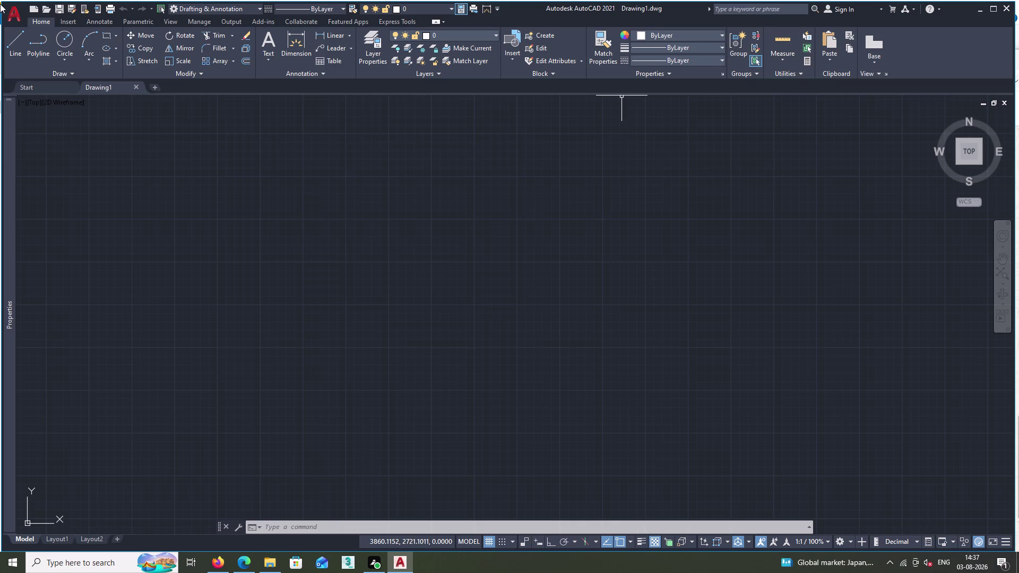
Cancel the stray LINE command and open Drawing Units with the UN alias.
click(17, 53)
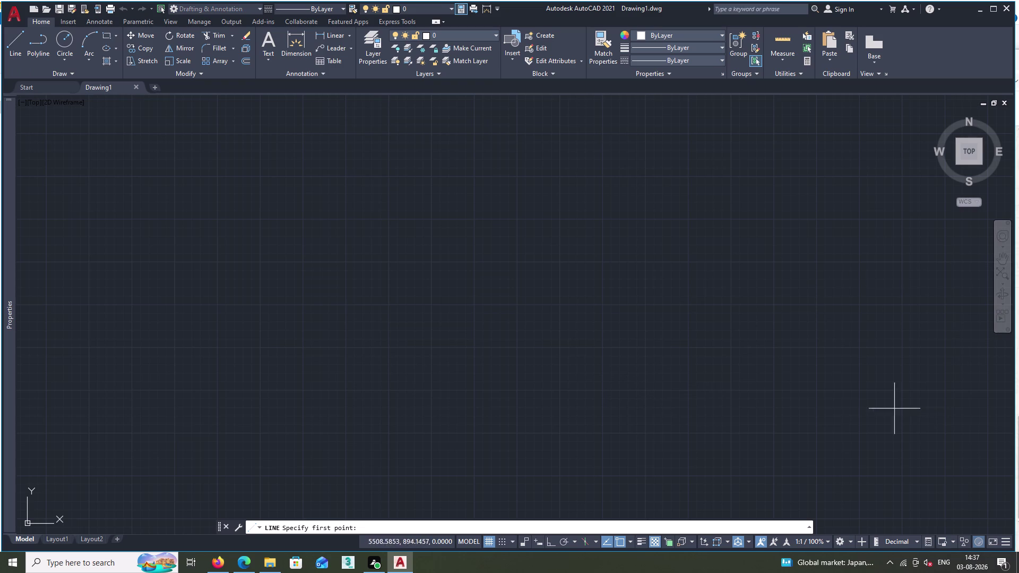
click(6, 37)
scroll(down, 3)
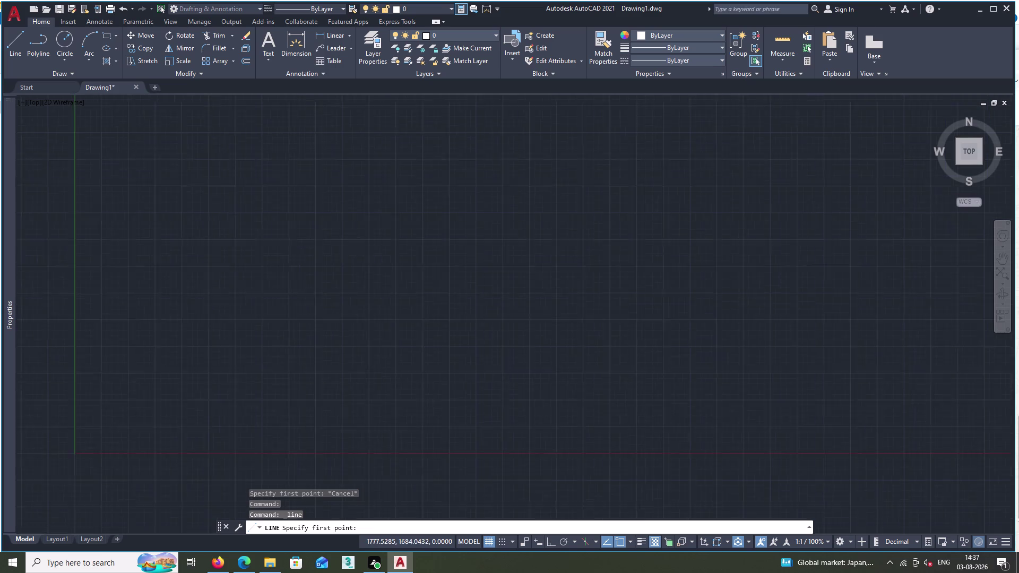
scroll(down, 3)
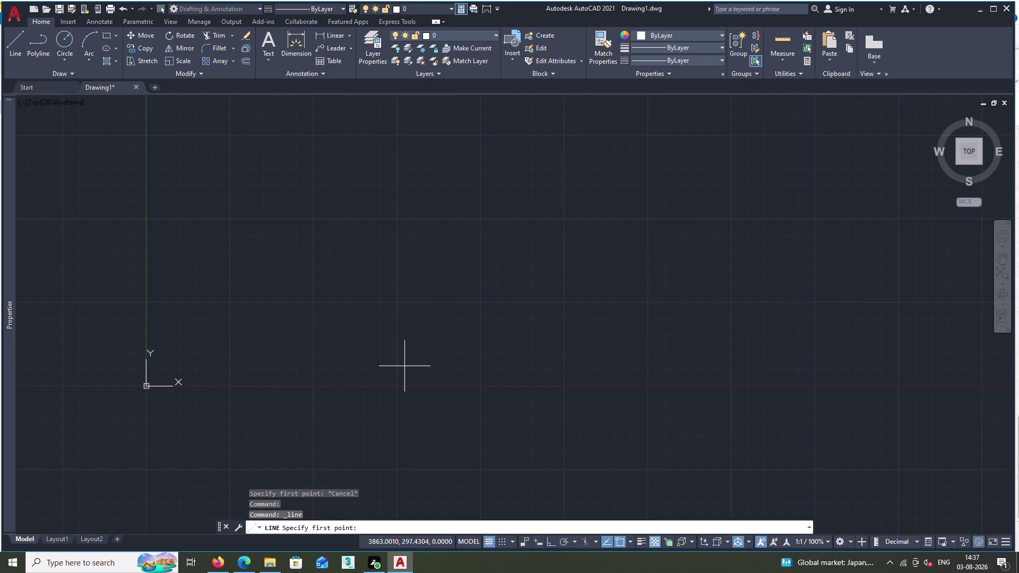
text(UN)
key(space)
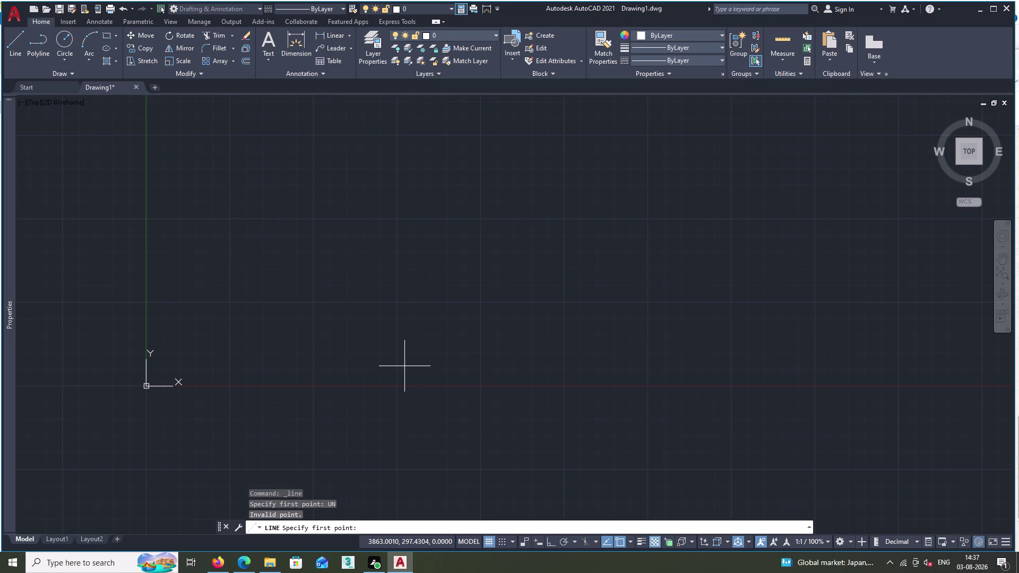
key(Escape)
text(UN)
key(space)
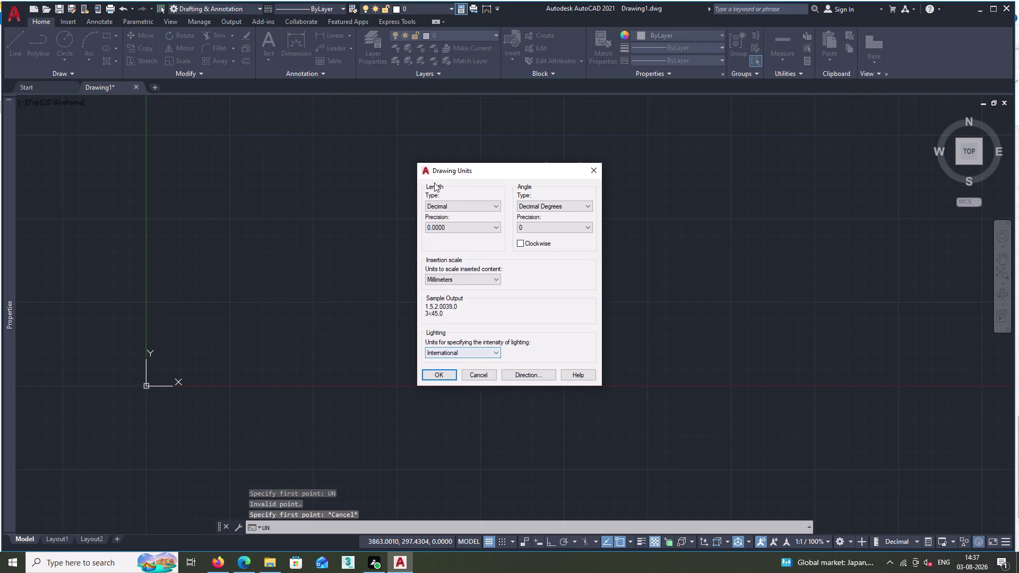
Keep Decimal length type, set length precision to 0.0, and apply the units.
click(467, 204)
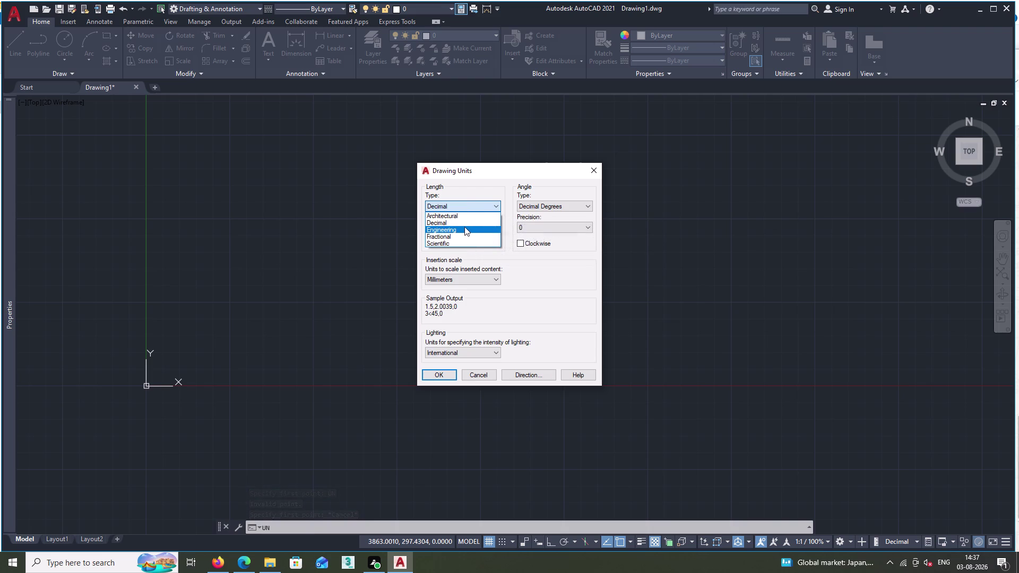
click(469, 224)
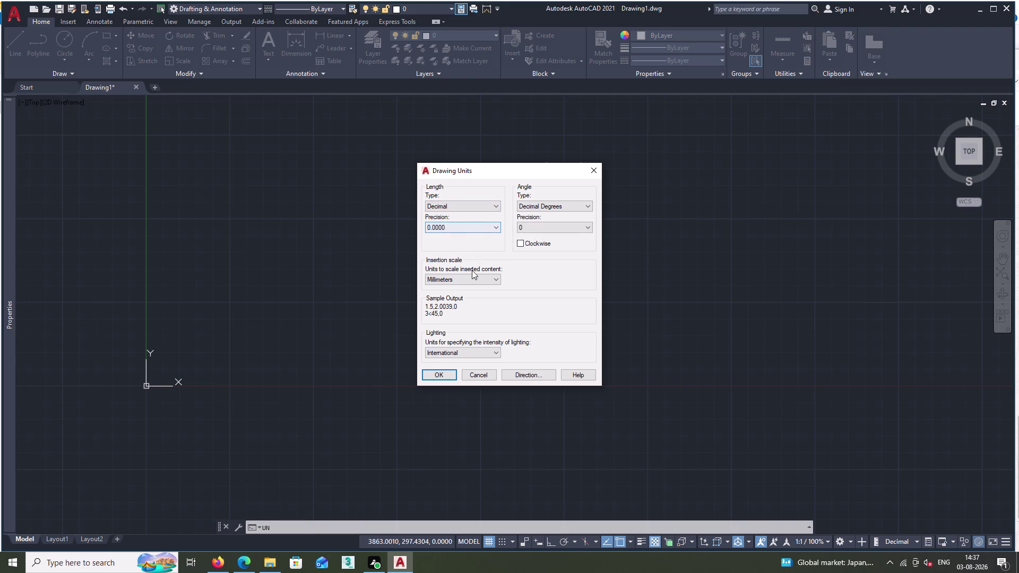
click(453, 228)
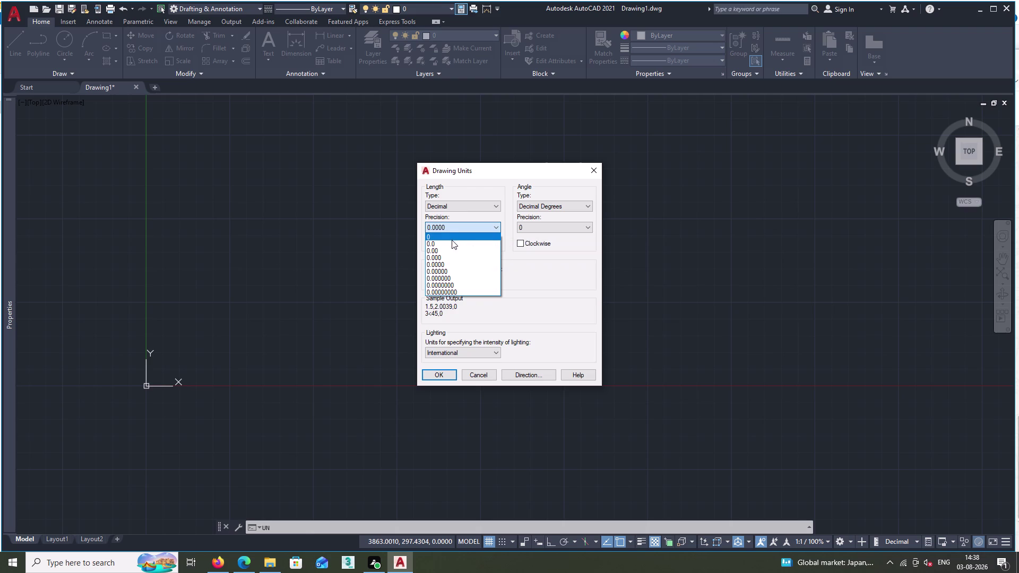
double_click(456, 243)
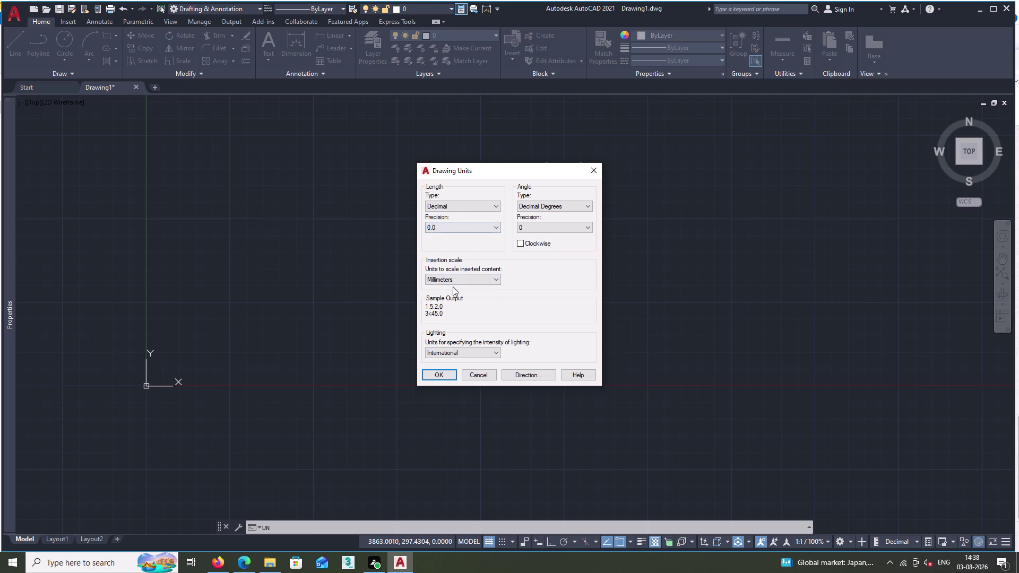
click(444, 375)
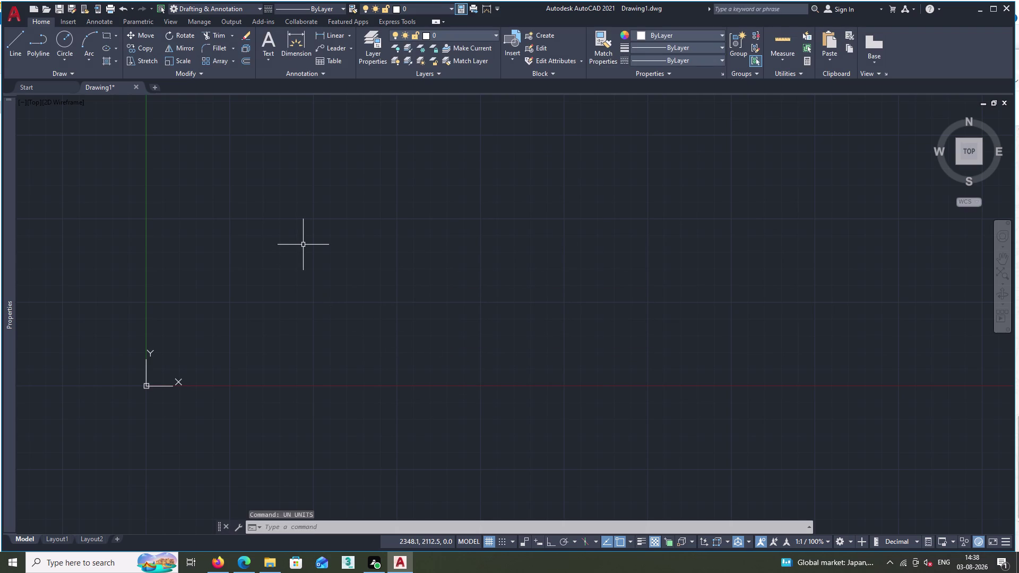
text(L)
key(space)
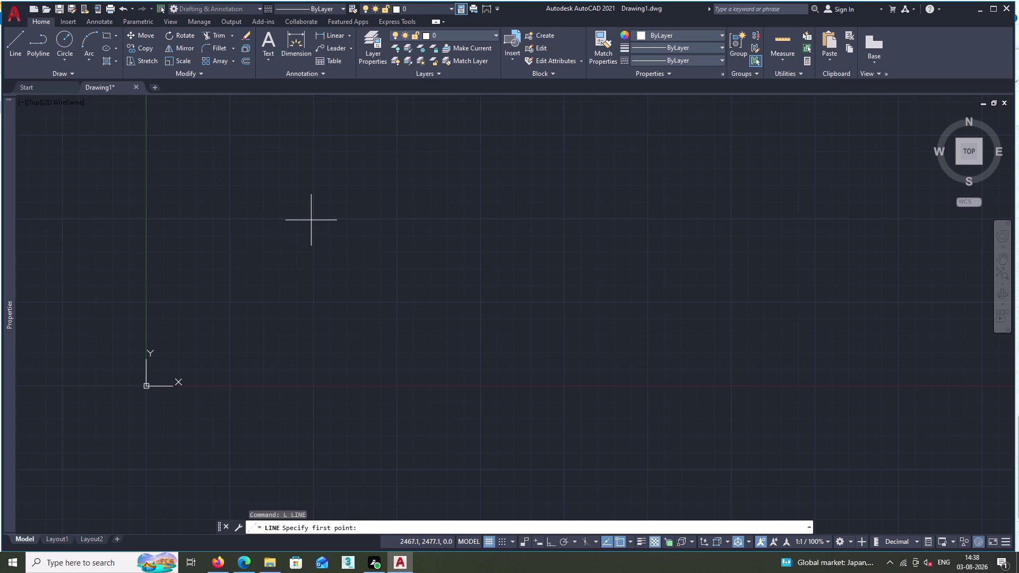
click(314, 221)
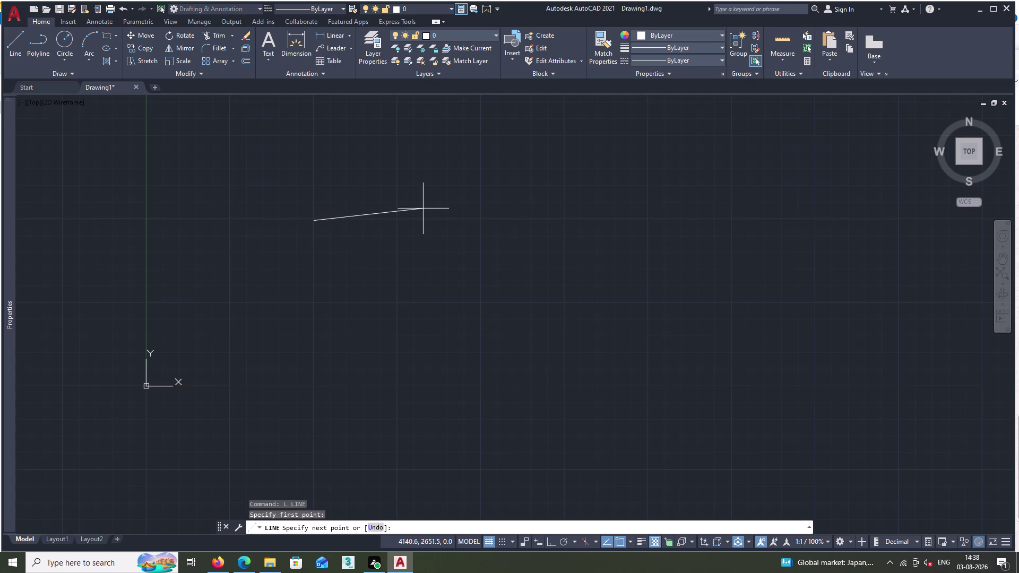
key(F8)
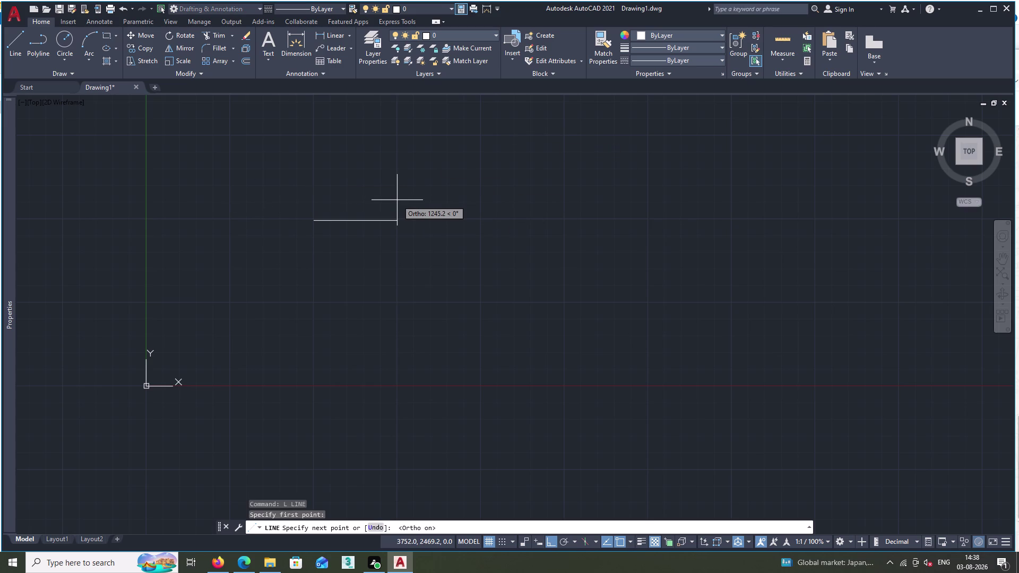
text(230)
key(space)
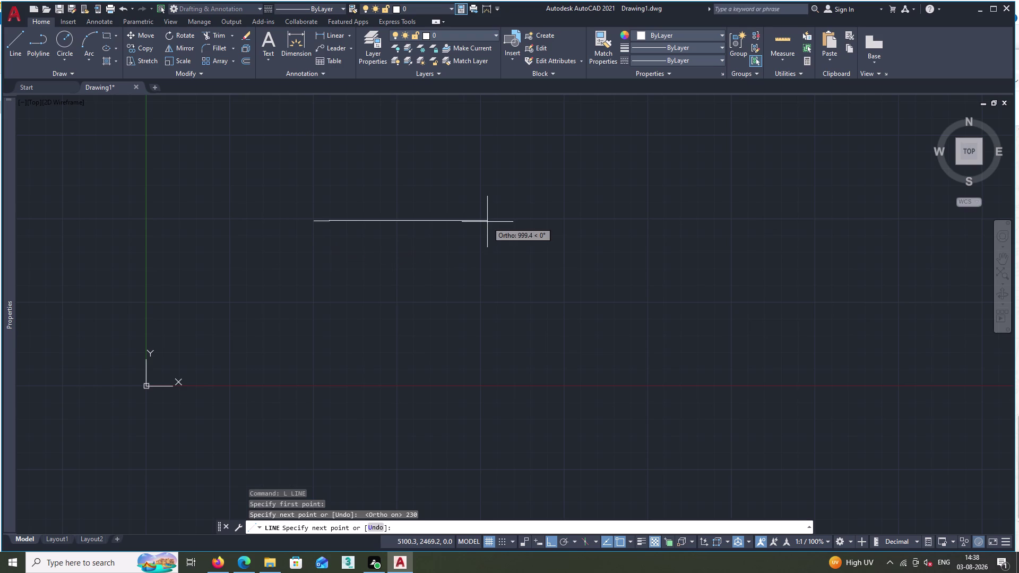
key(Escape)
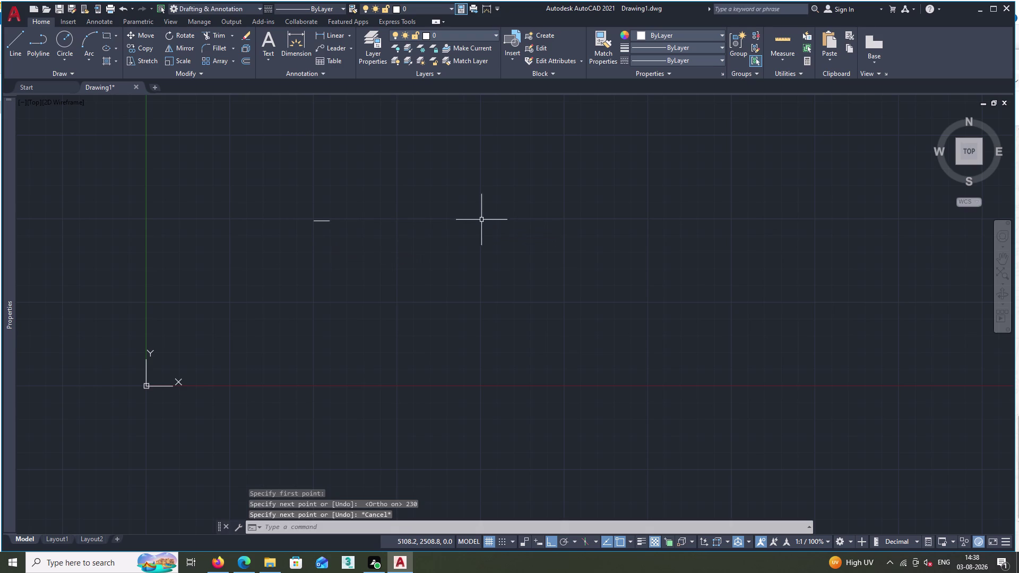
click(325, 221)
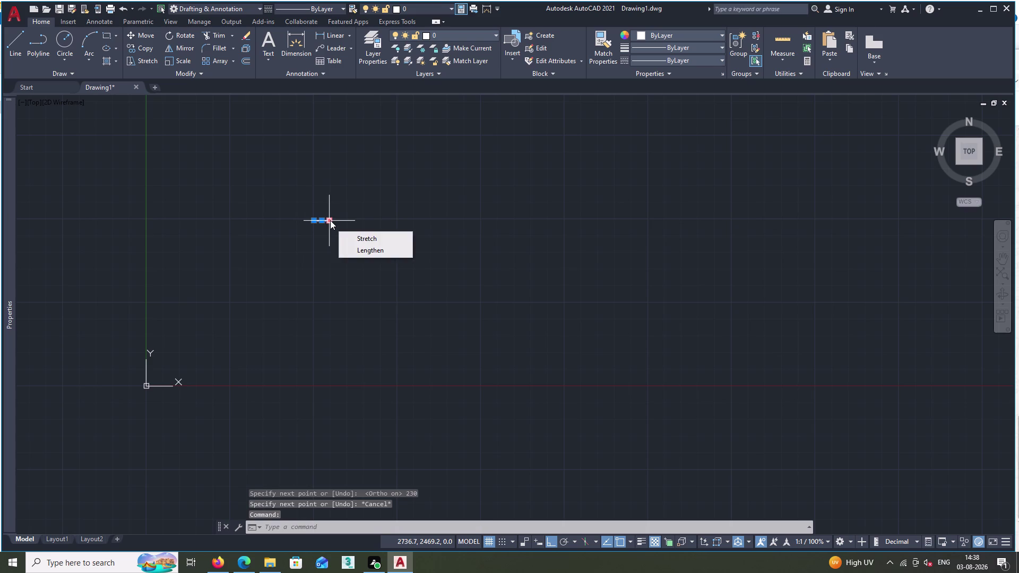
key(Delete)
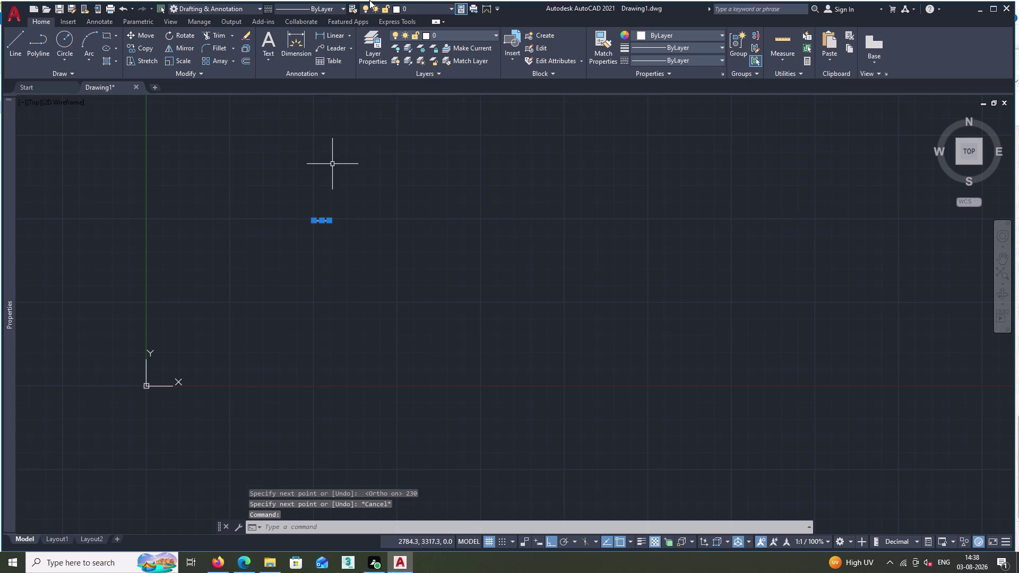
key(Delete)
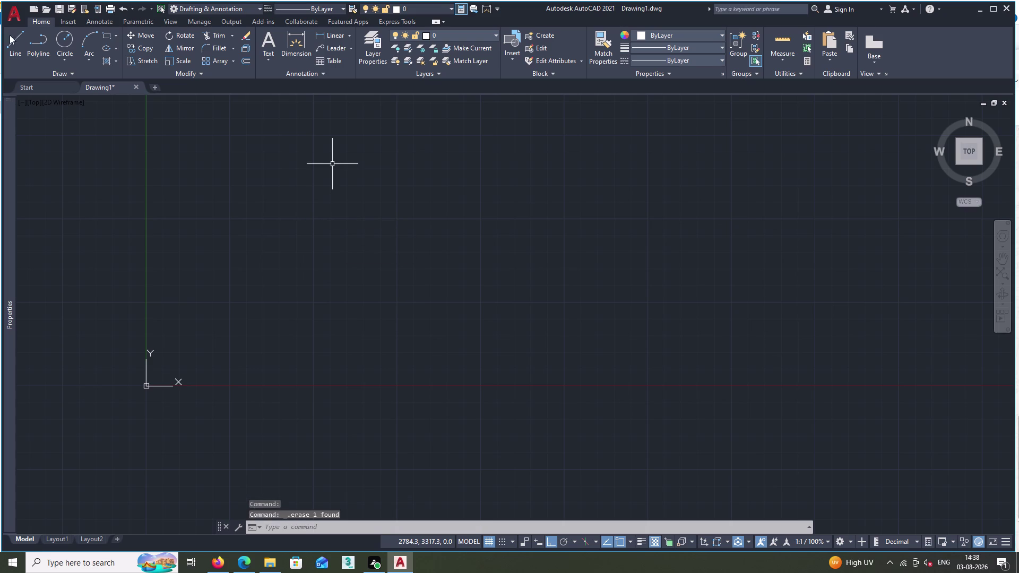
click(19, 40)
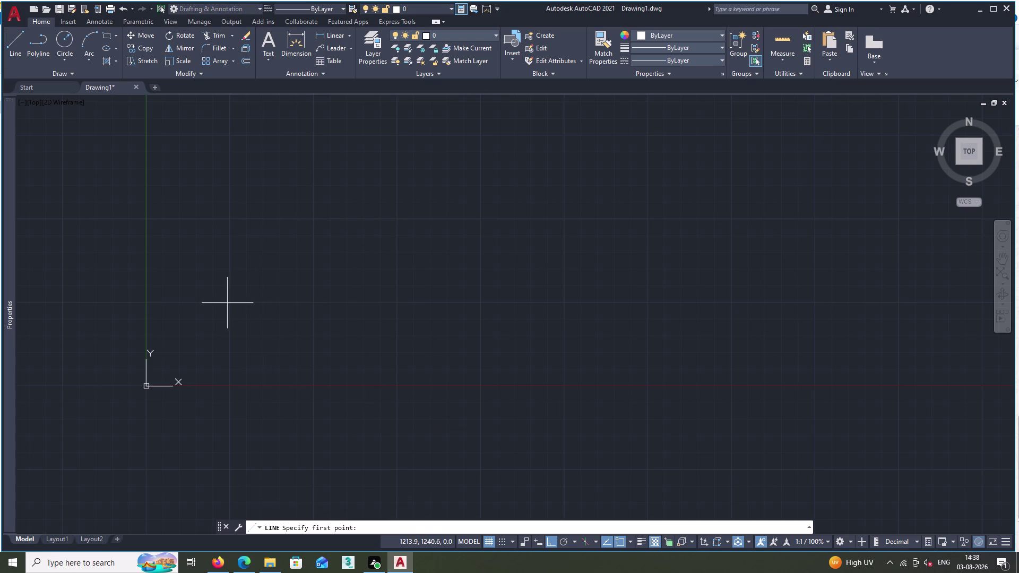
Start the outline with an 830 upward side and a 230 top side.
click(230, 303)
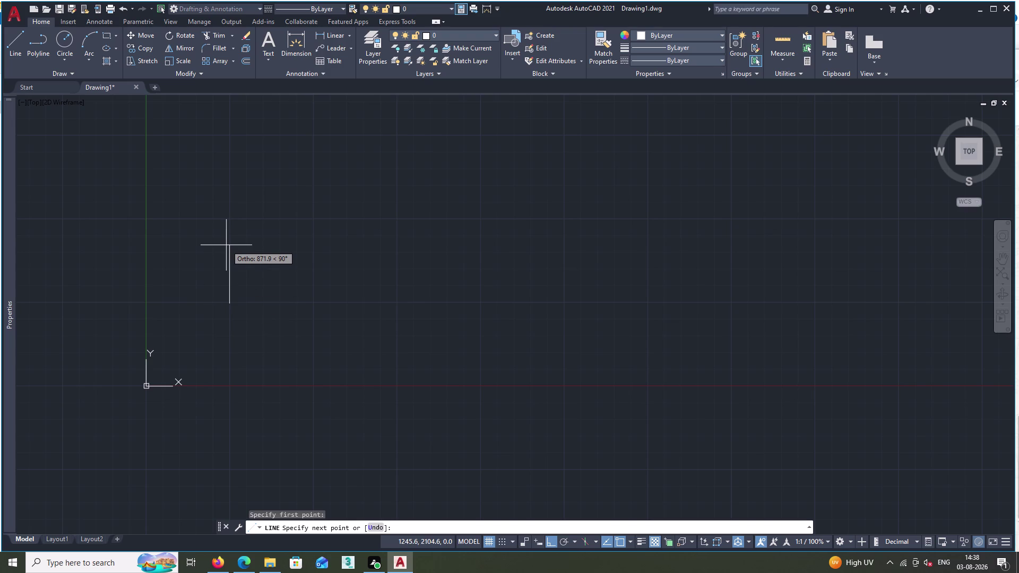
text(83)
key(0)
key(space)
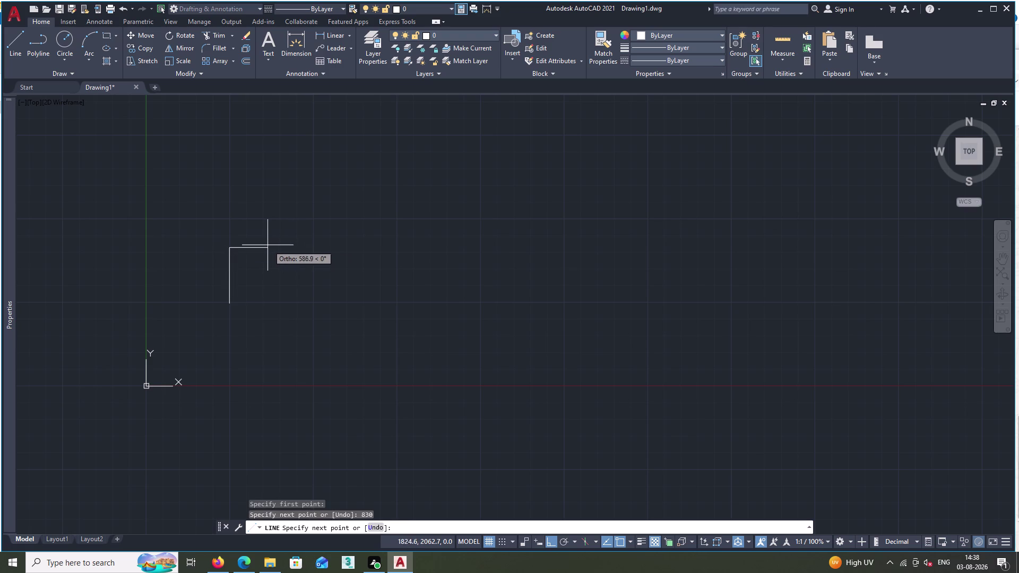
text(23)
text(8)
key(BackSpace)
text(0)
key(space)
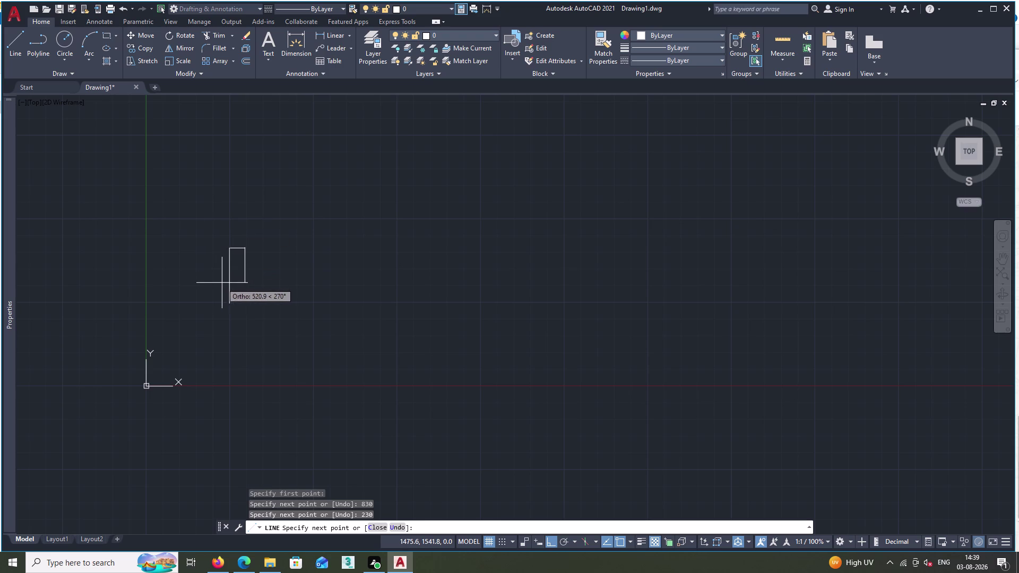
Close the outline with the remaining sides and end the line command.
scroll(up, 3)
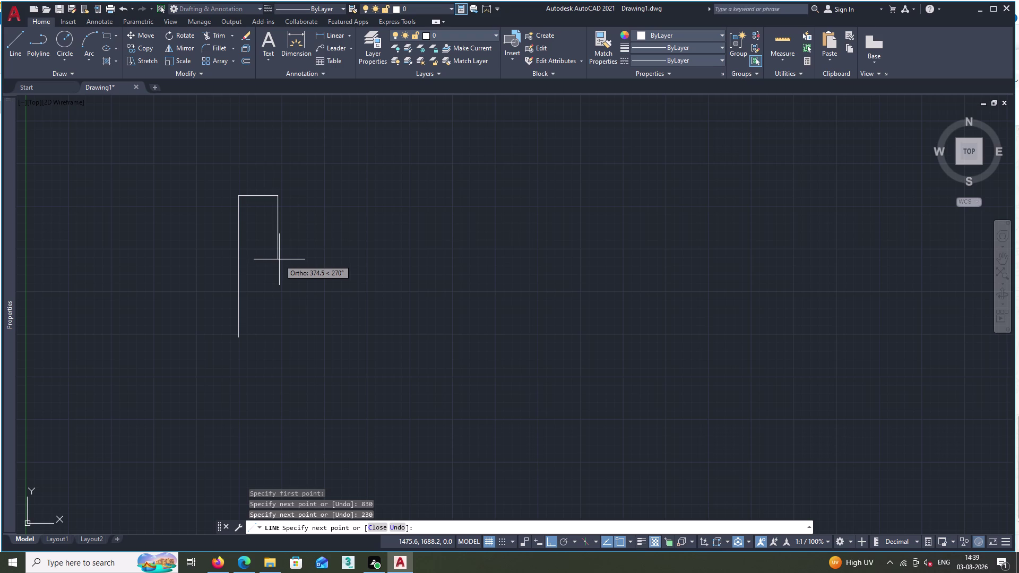
text(230)
key(space)
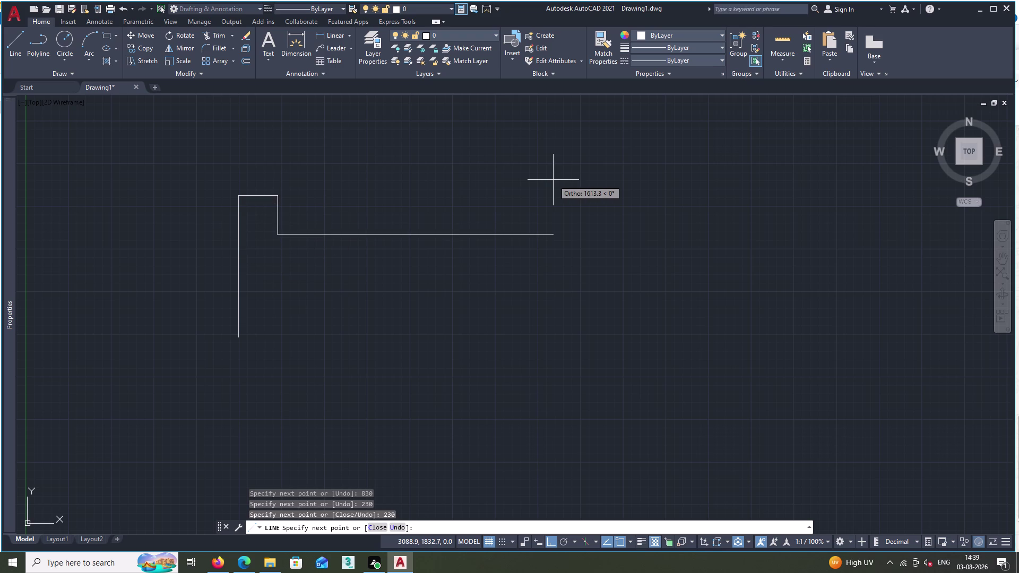
scroll(down, 3)
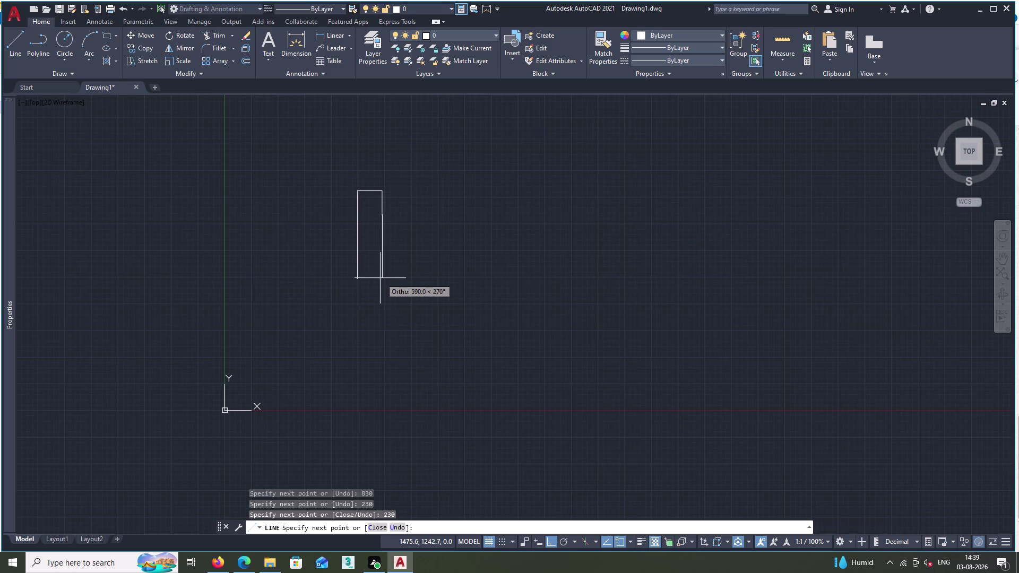
click(382, 279)
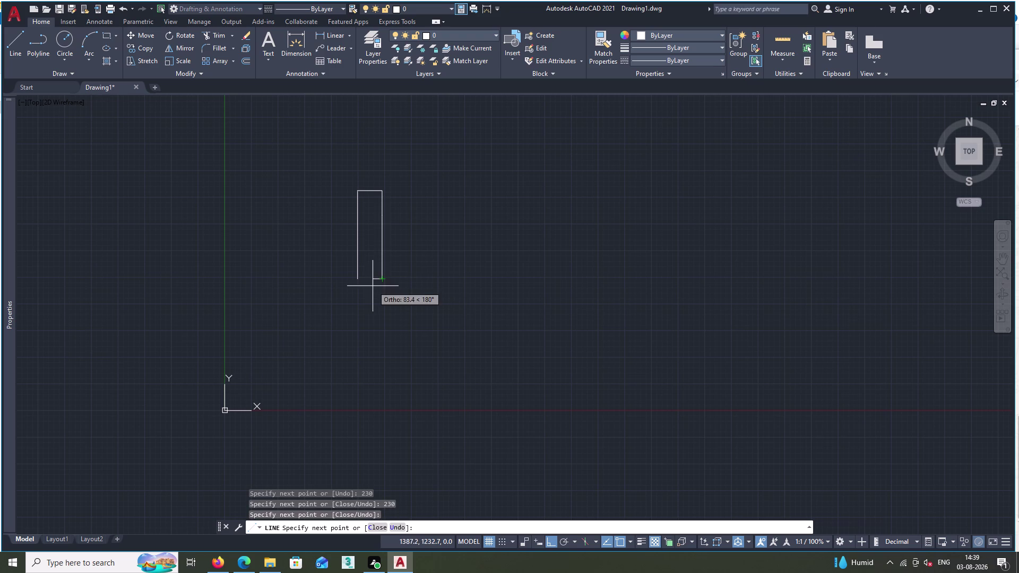
click(358, 280)
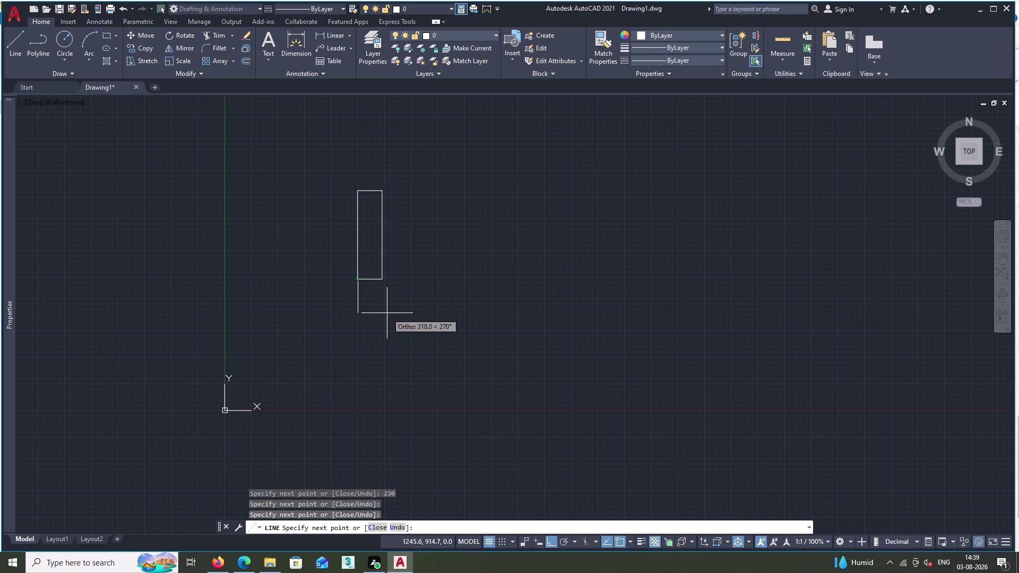
key(Escape)
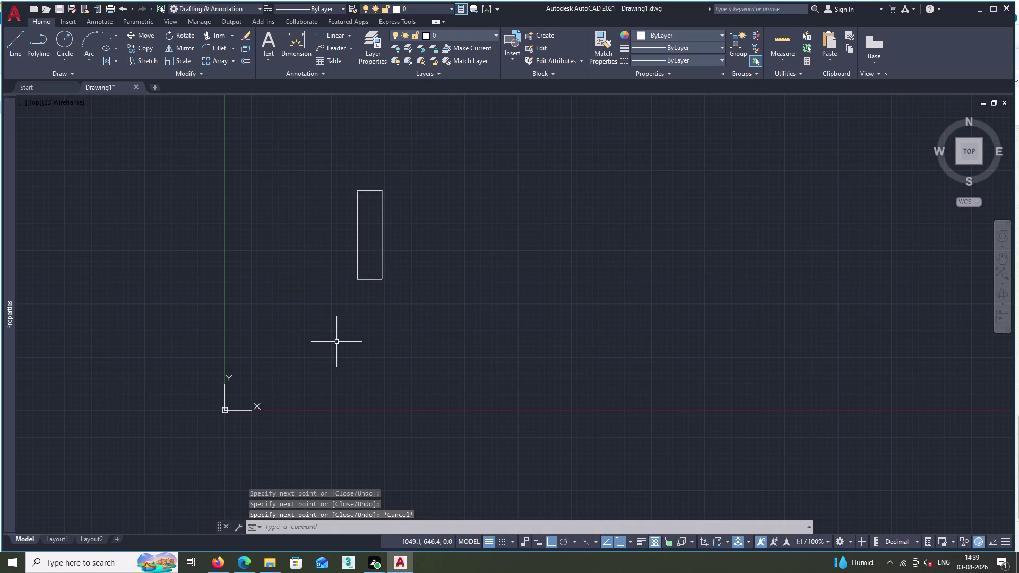
Draw two long horizontal lines rightward from the rectangle's top and bottom right corners.
text(L)
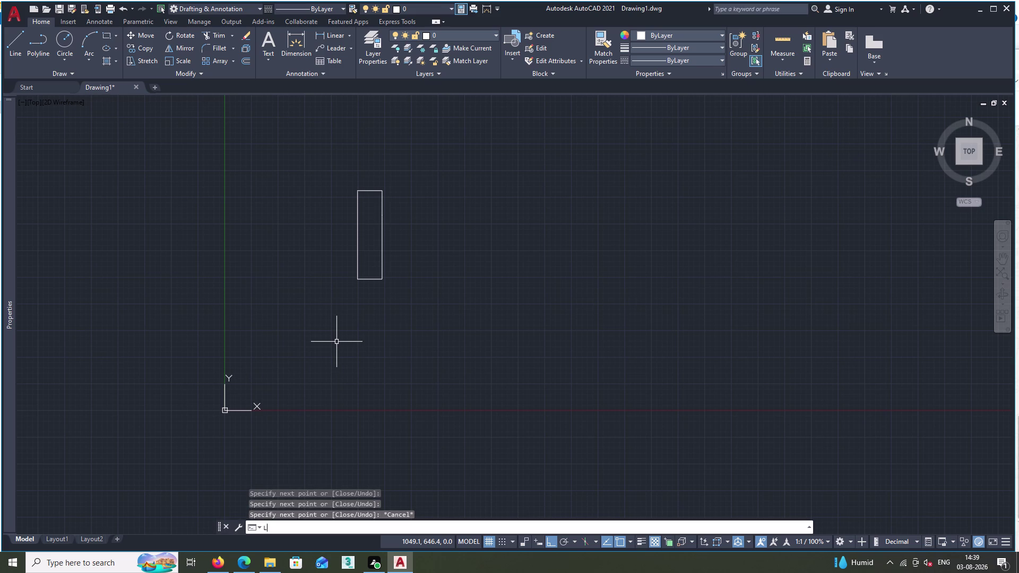
key(space)
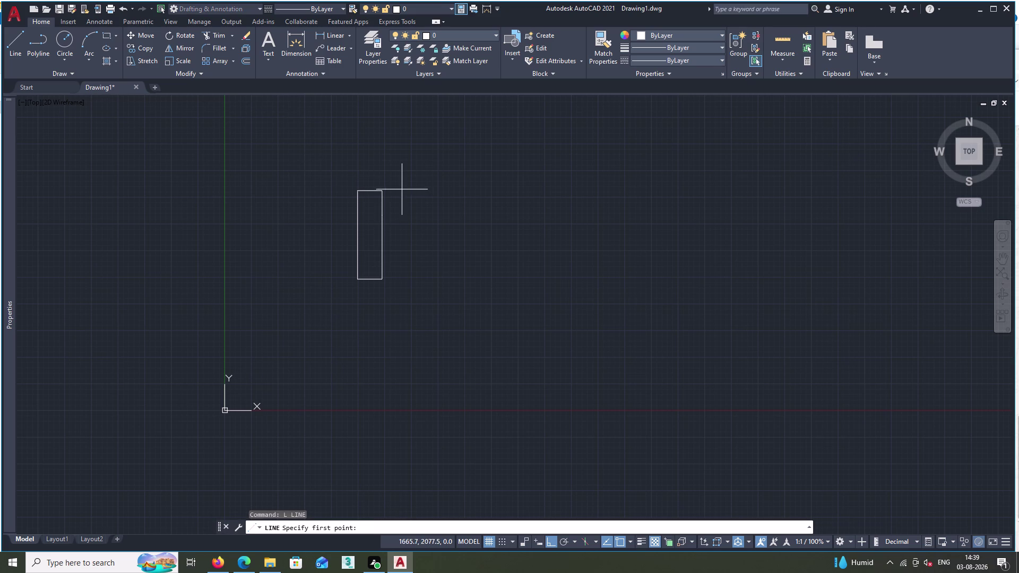
double_click(382, 191)
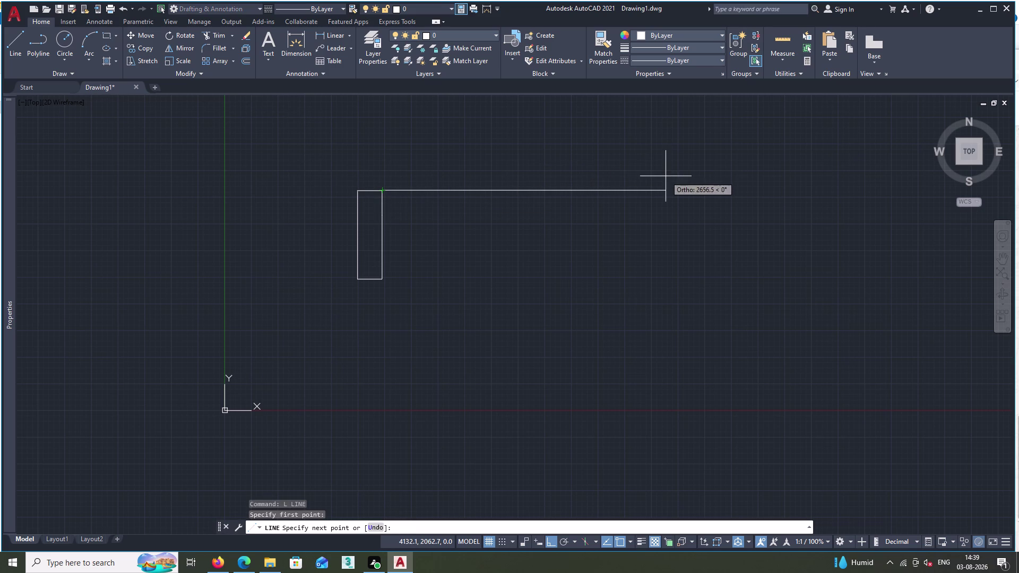
click(666, 176)
key(Escape)
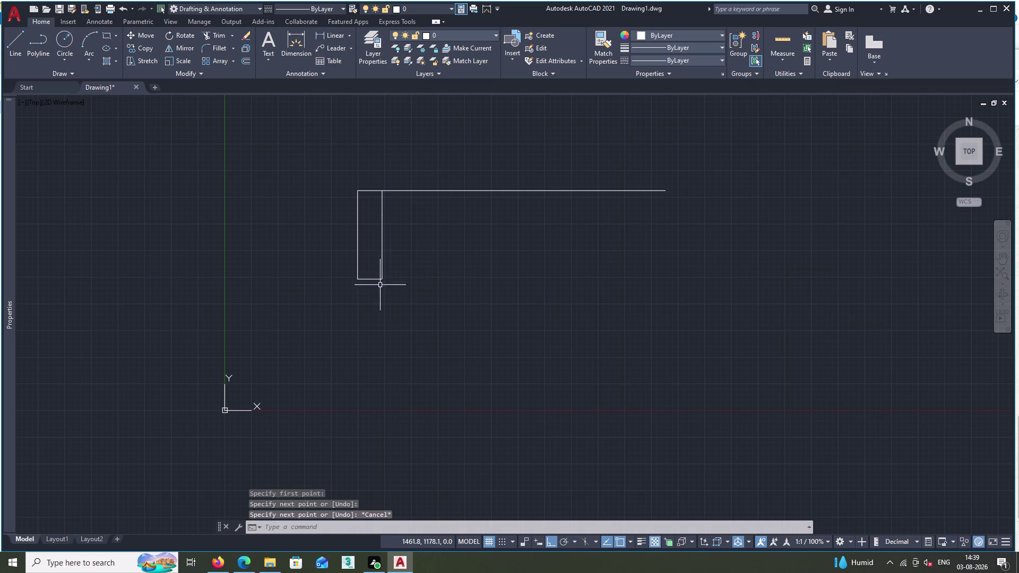
key(space)
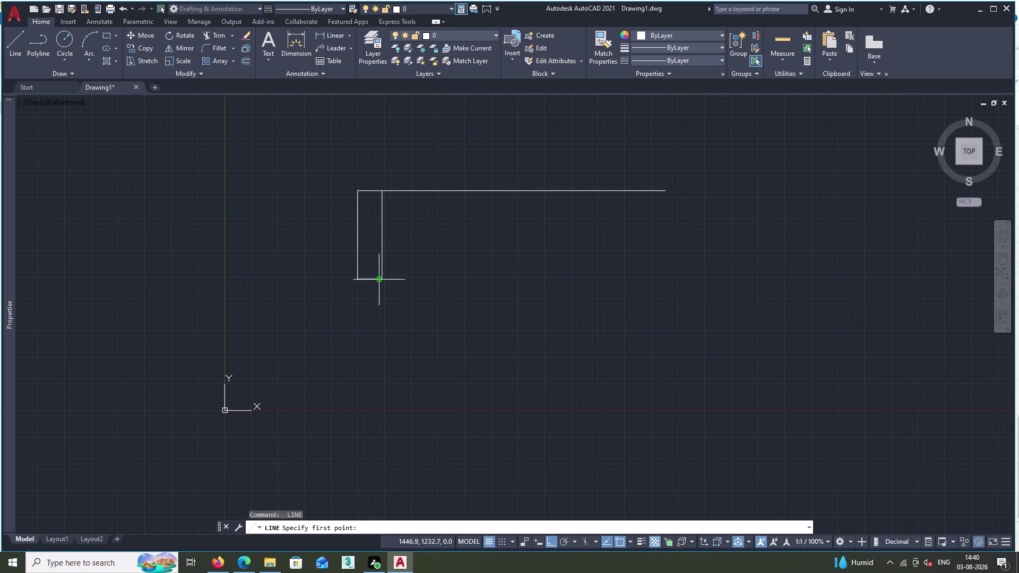
click(381, 281)
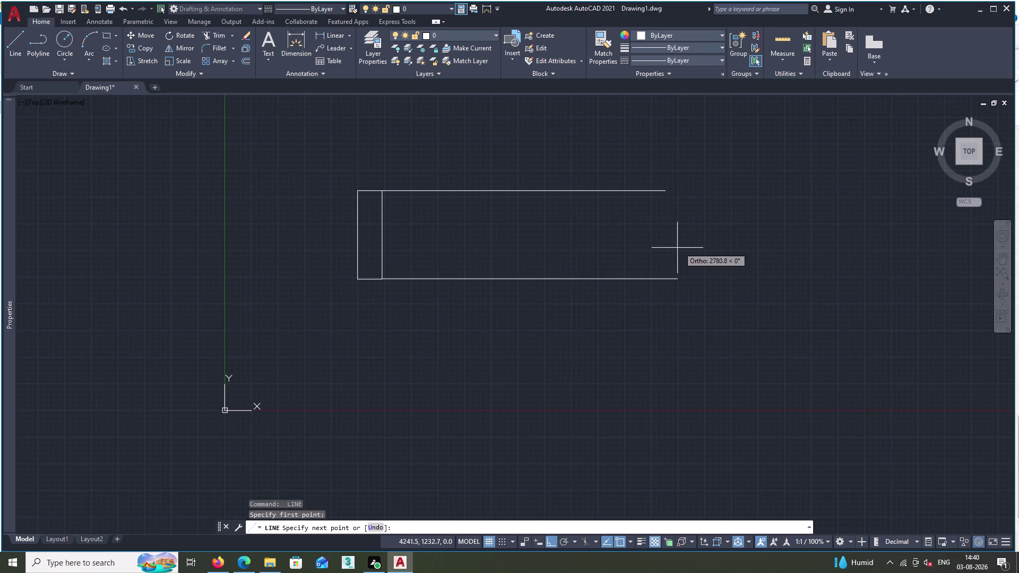
click(677, 249)
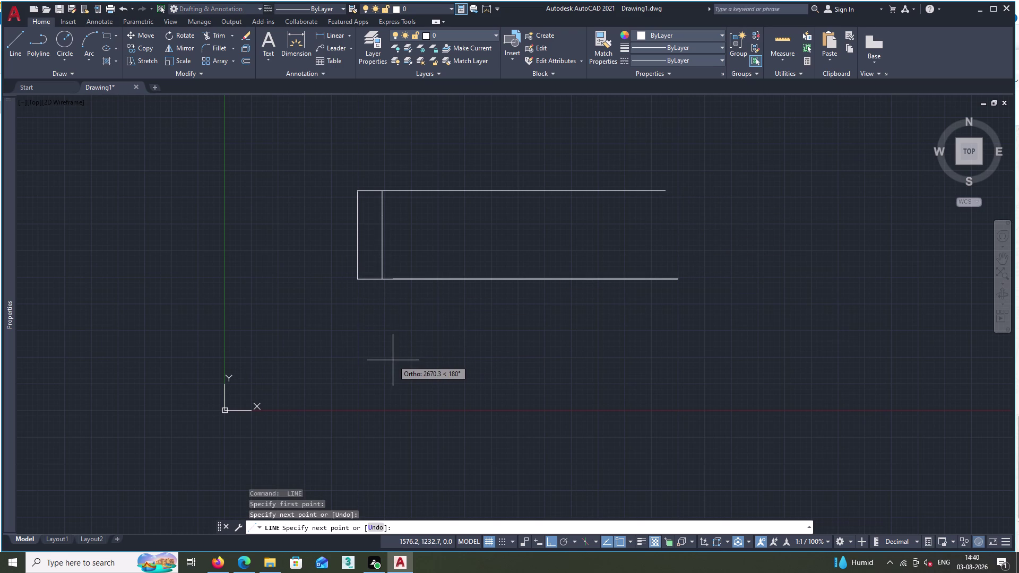
key(Escape)
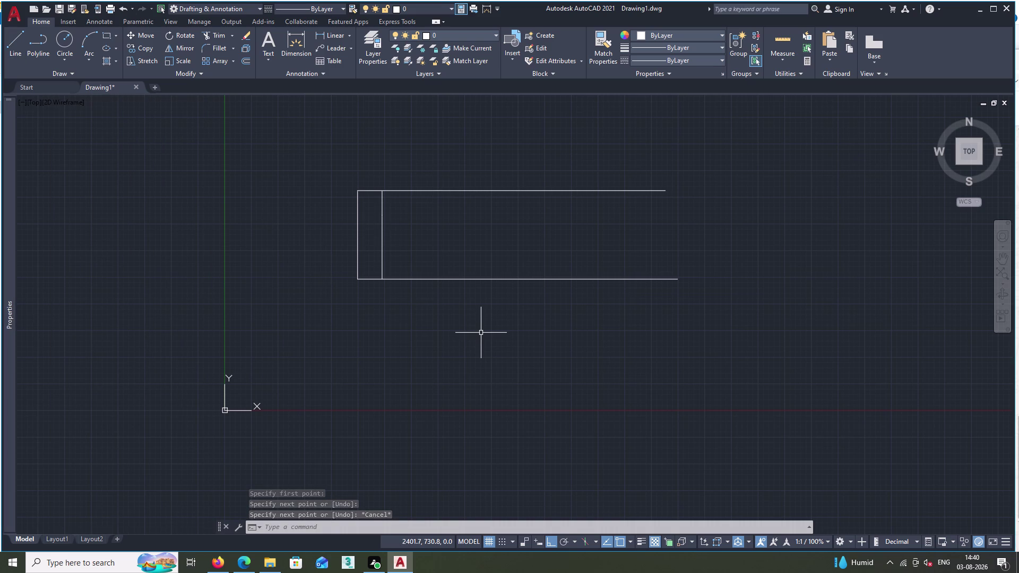
Offset the top edge 230 downward to create the inner horizontal line.
key(Escape)
text(O)
key(space)
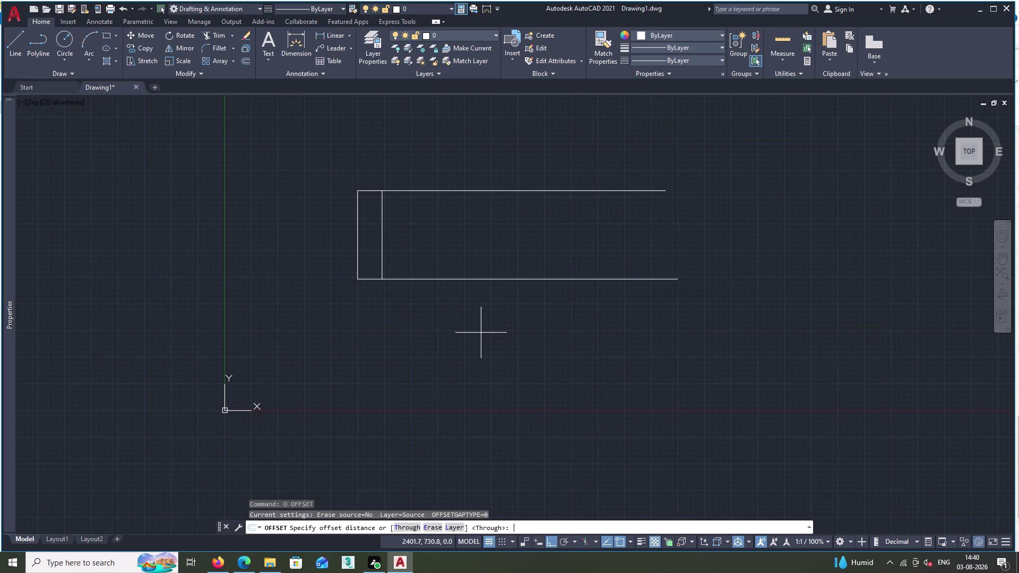
text(230)
key(space)
double_click(495, 191)
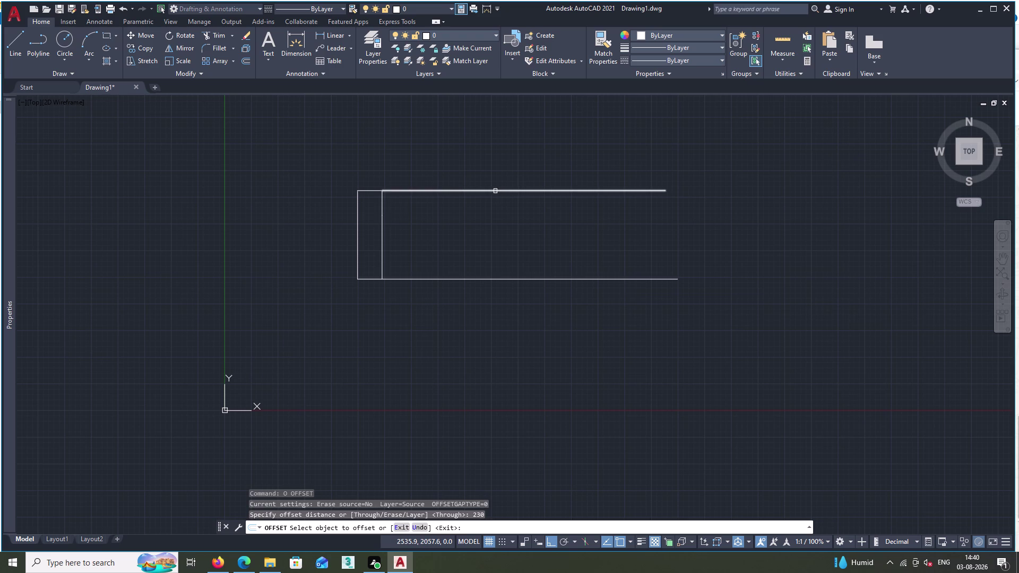
double_click(504, 222)
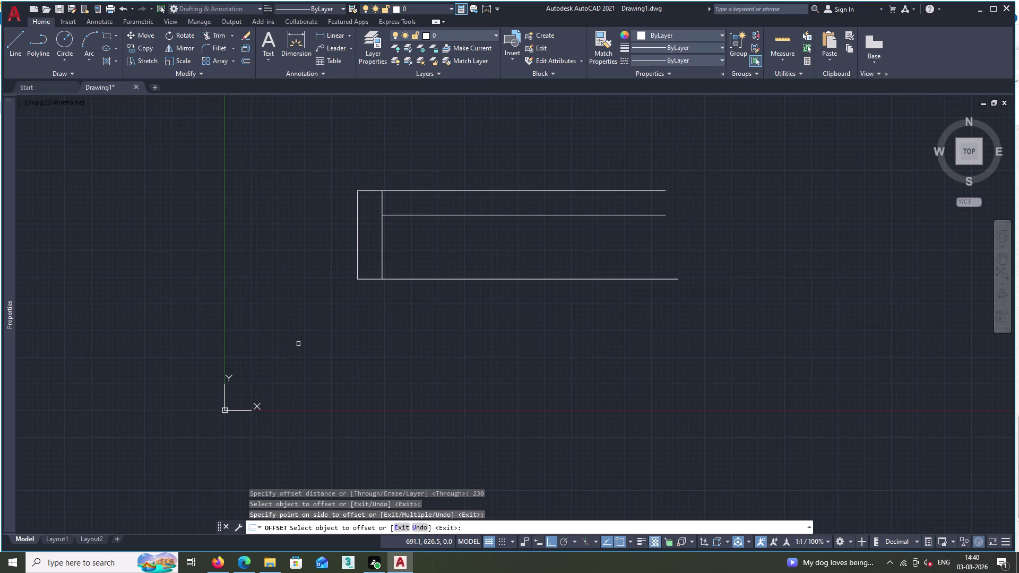
Attempt a 50 offset on the left partition line, then cancel out.
text(50)
key(space)
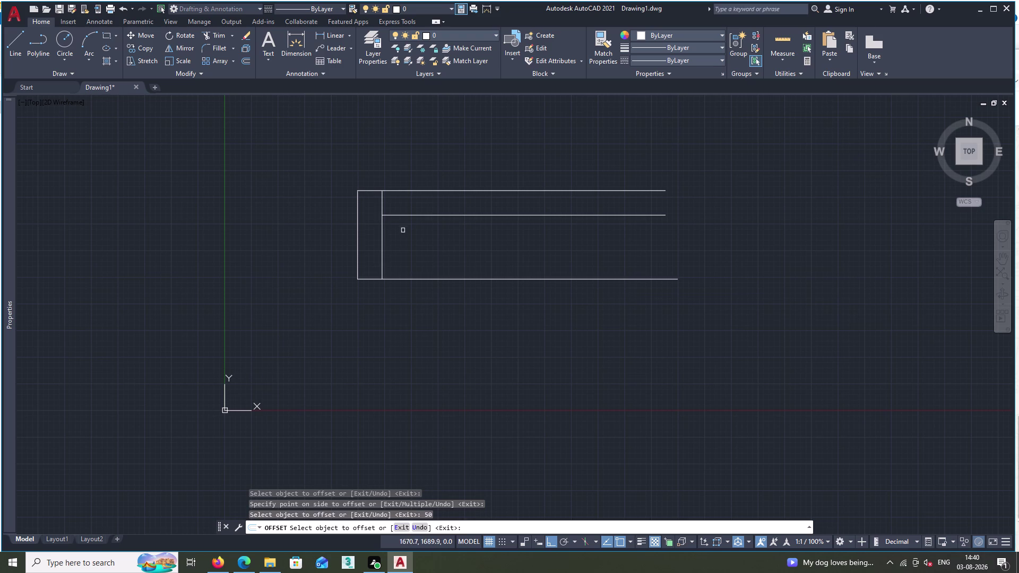
click(383, 244)
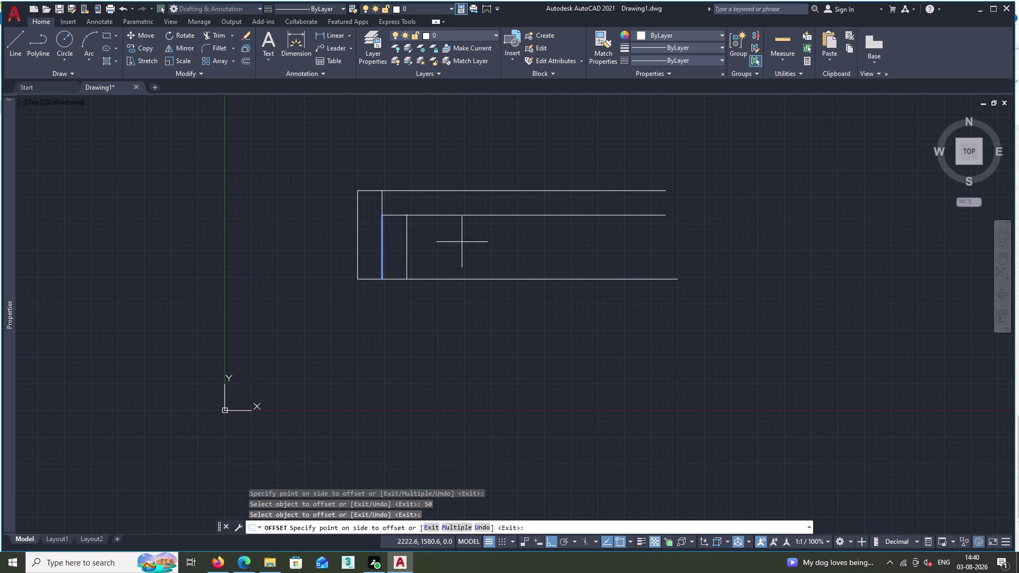
key(Escape)
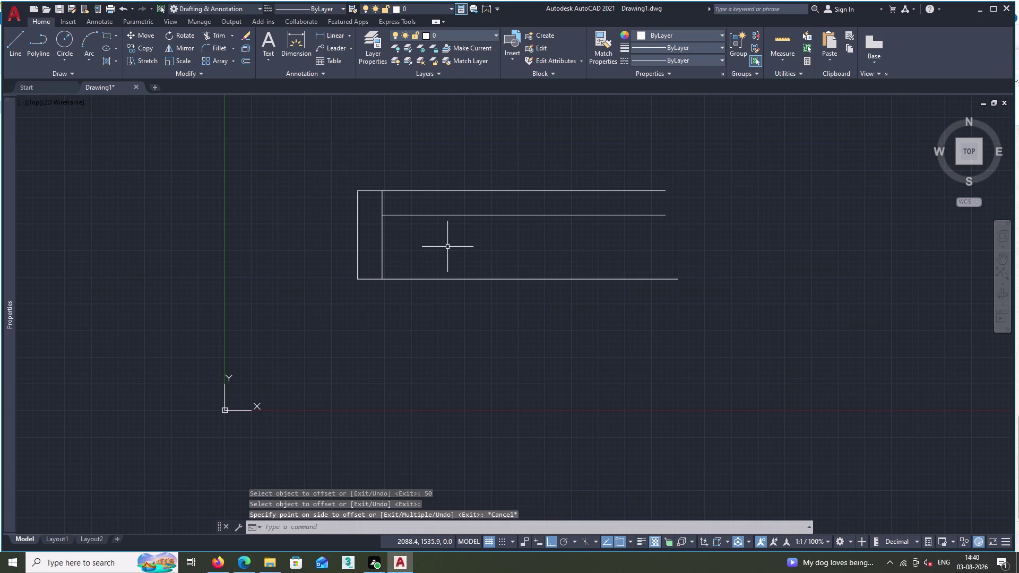
key(space)
key(space)
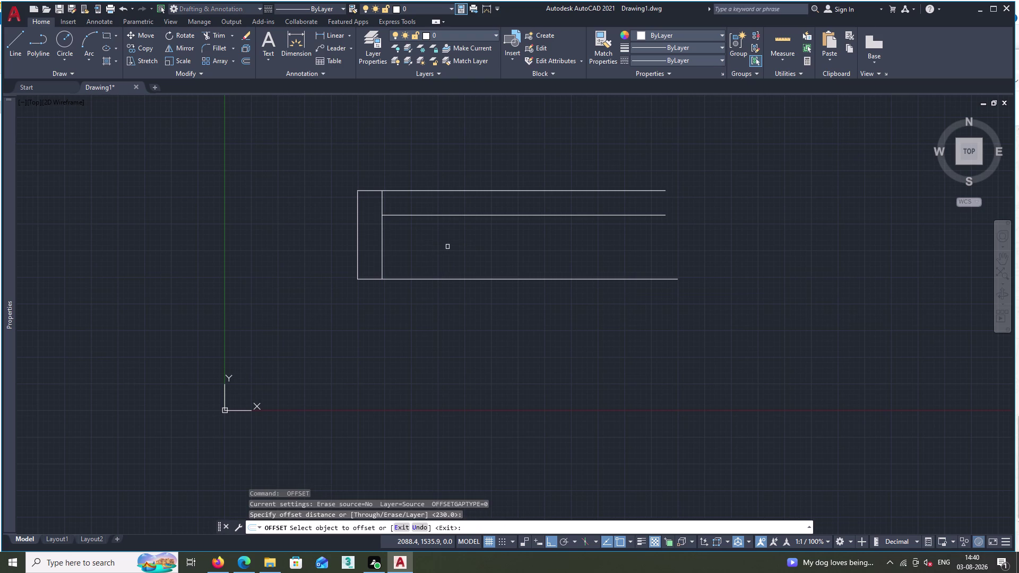
key(5)
text(0)
key(space)
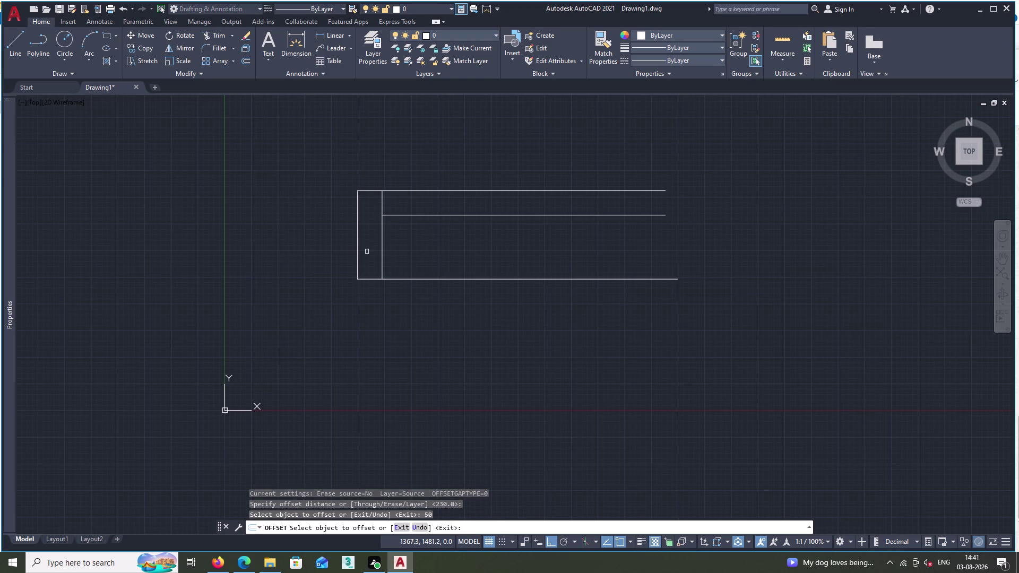
click(383, 256)
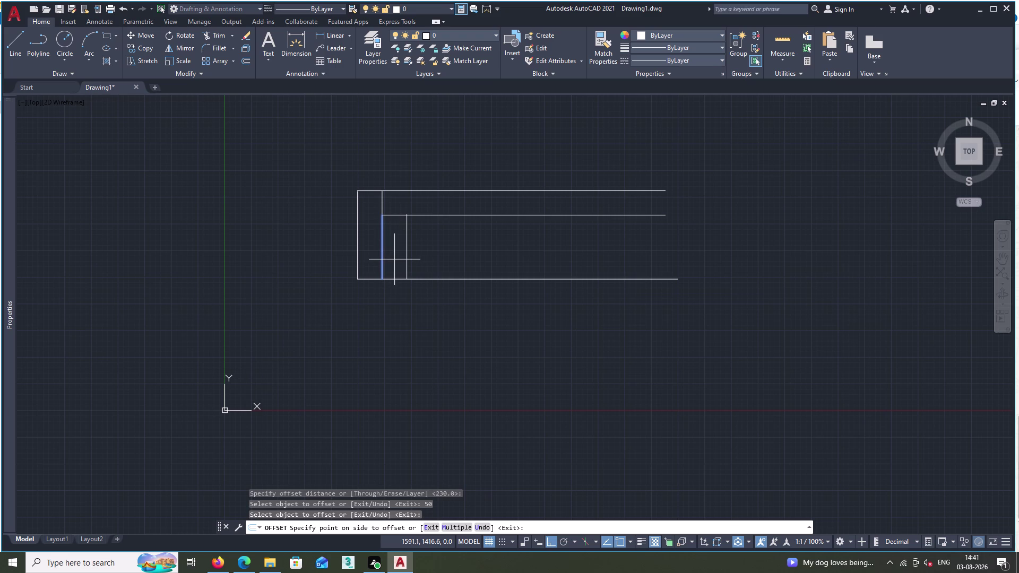
key(Escape)
key(Escape)
key(Escape)
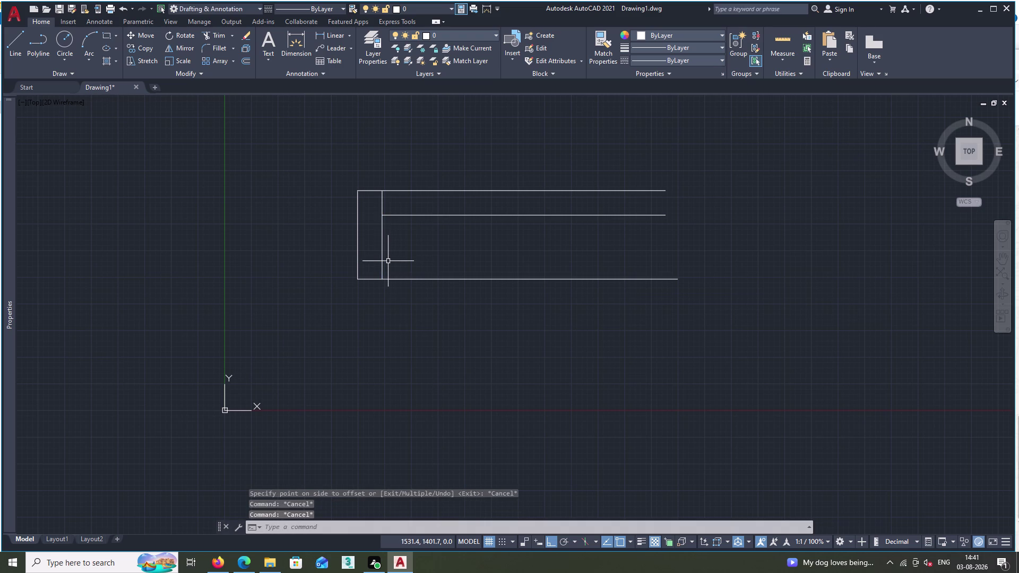
key(Escape)
Copy the left partition line 50 units to the right.
text(O)
key(space)
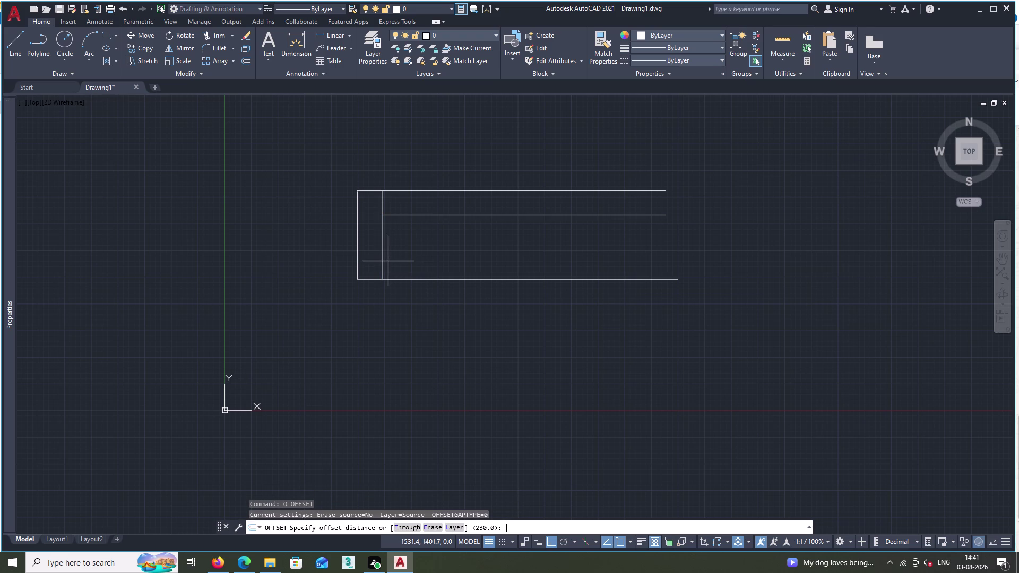
text(50)
key(space)
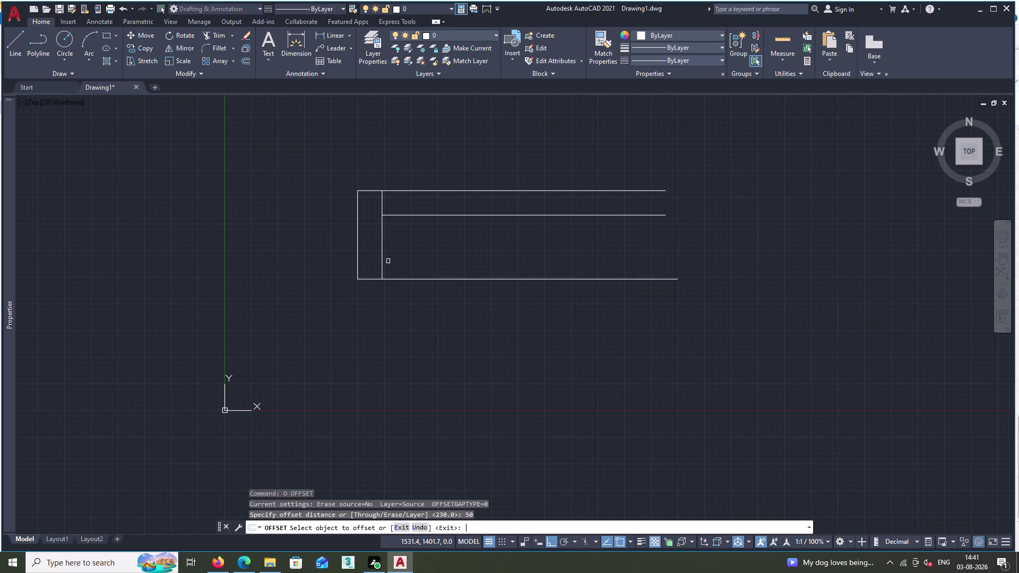
click(380, 258)
click(397, 259)
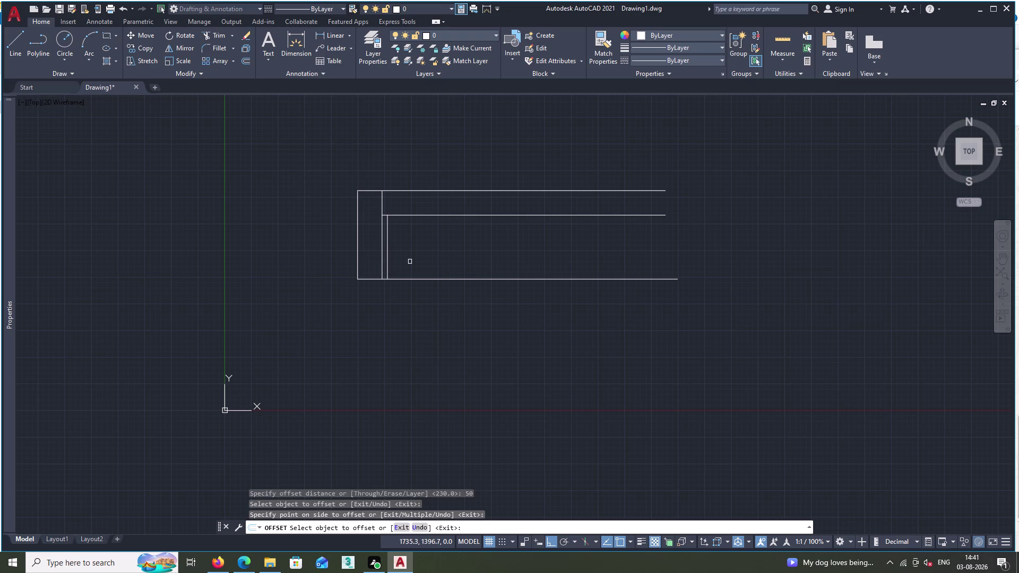
Restart OFFSET with a 469 distance, then cancel and repeat the command.
text(O)
key(space)
key(space)
key(space)
key(space)
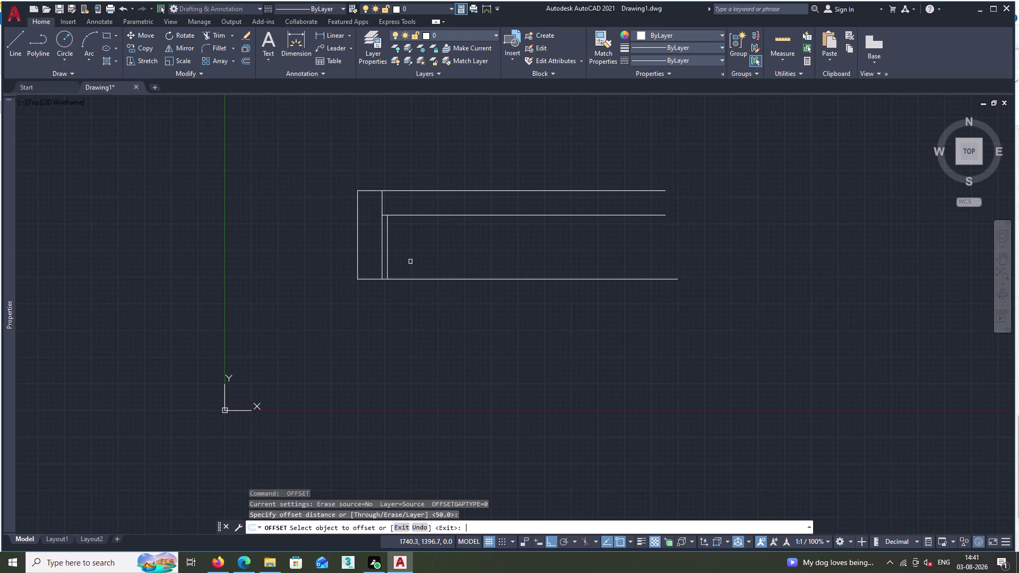
key(space)
key(space)
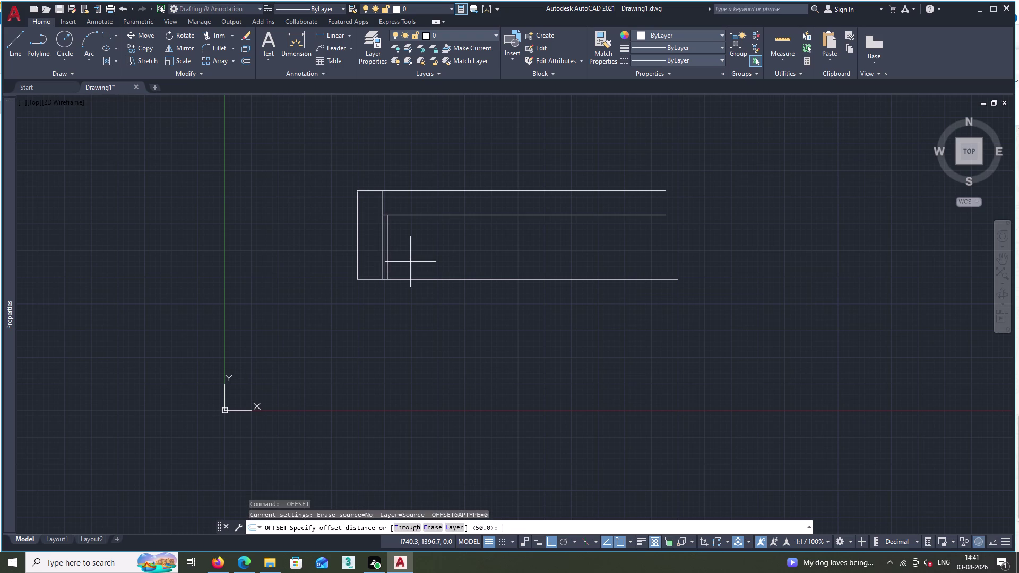
text(46)
text(9)
key(space)
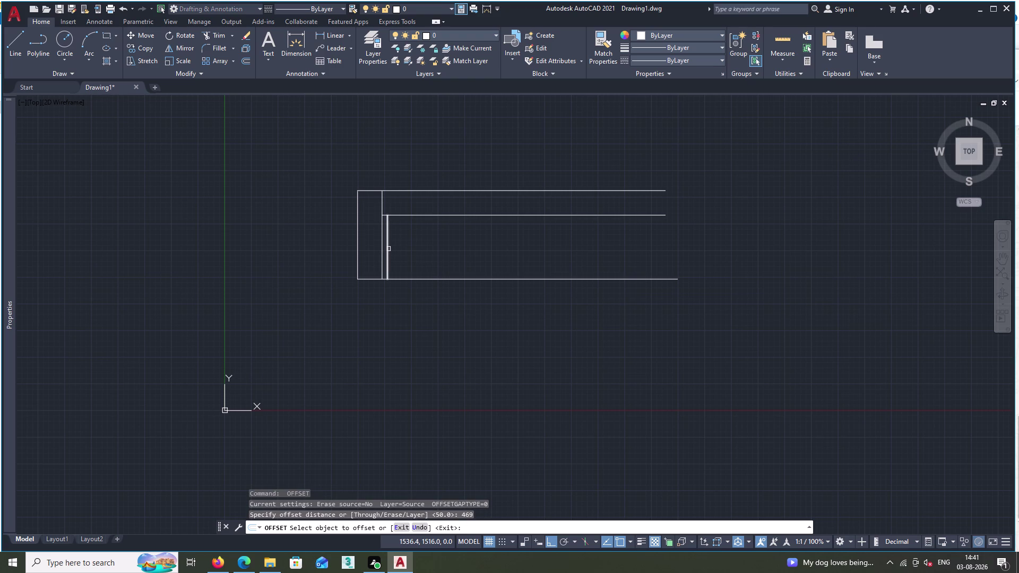
key(Escape)
key(space)
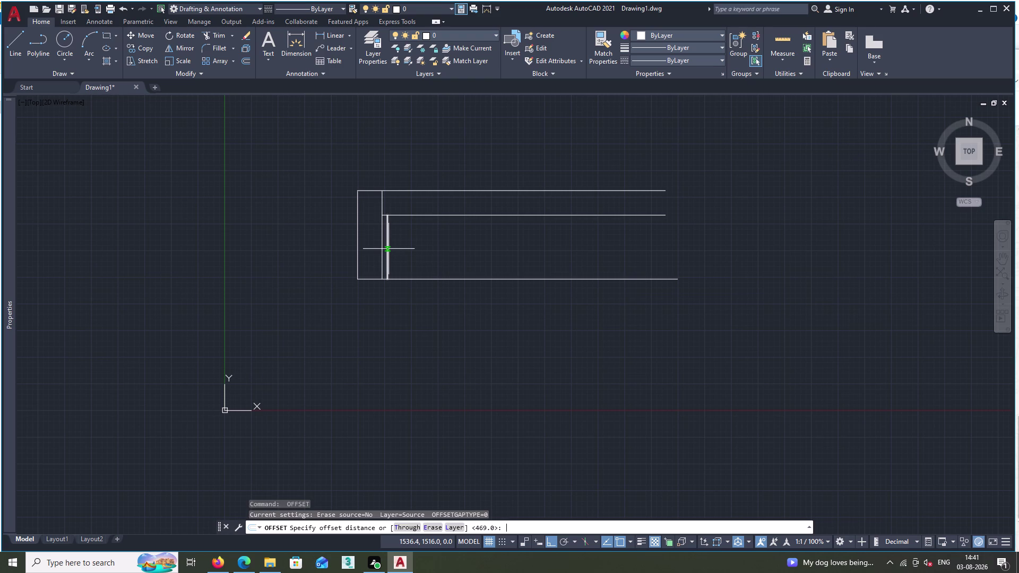
key(space)
key(space)
key(space)
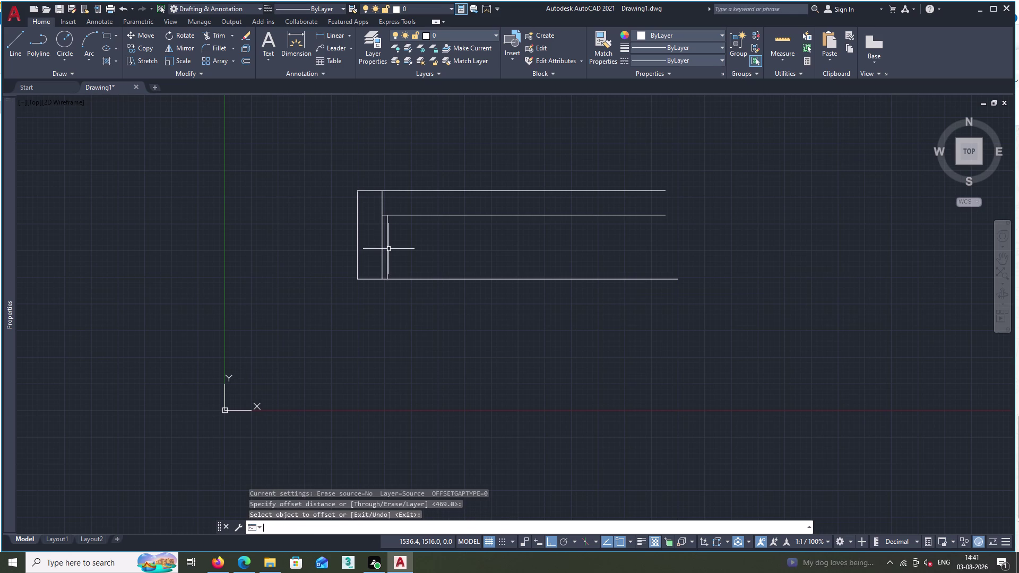
Set a 460 offset distance and copy vertical dividers rightward one after another.
text(46)
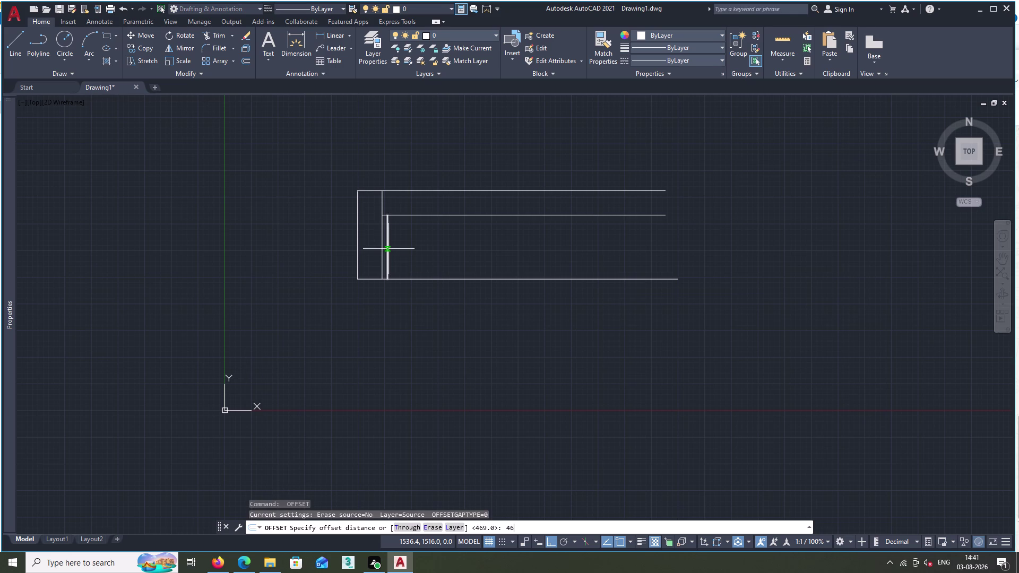
text(0)
key(space)
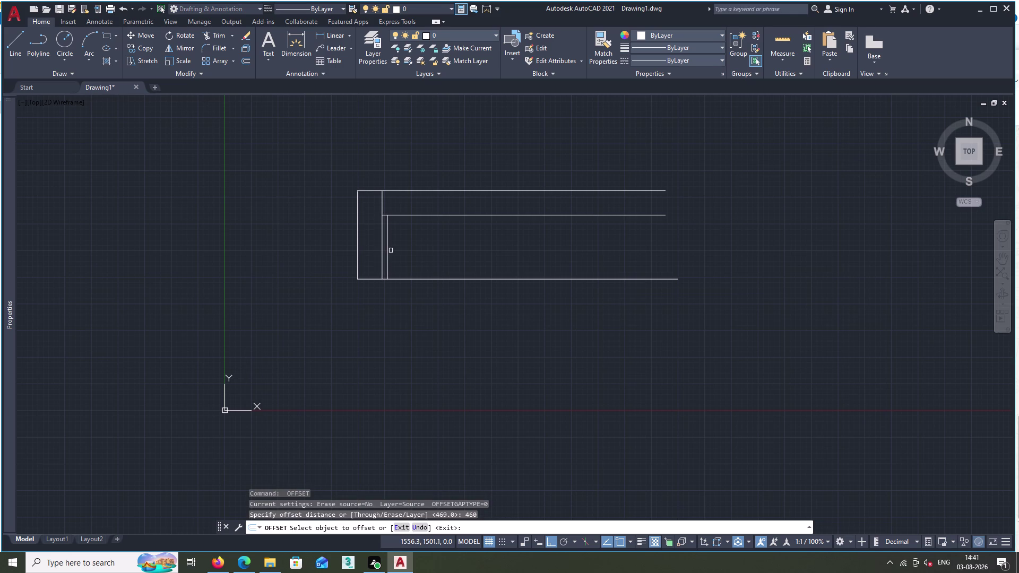
click(388, 251)
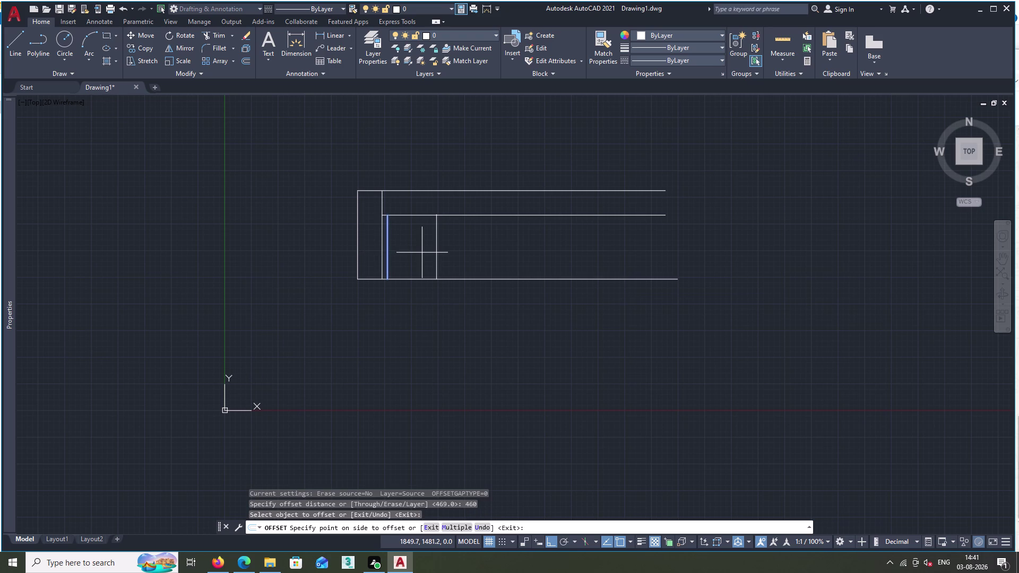
click(421, 253)
click(436, 254)
click(453, 252)
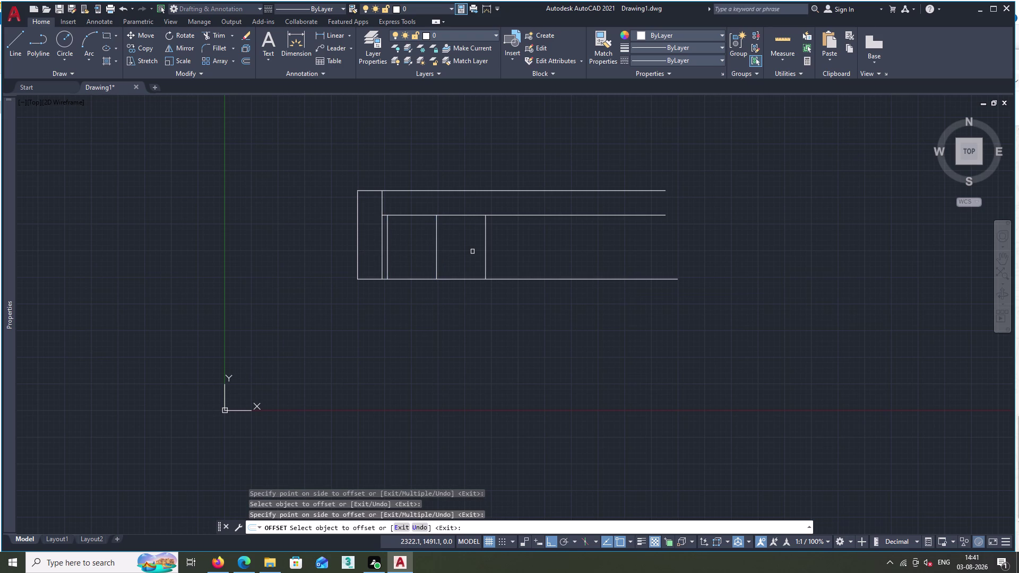
click(486, 256)
drag(486, 257, 501, 256)
double_click(517, 256)
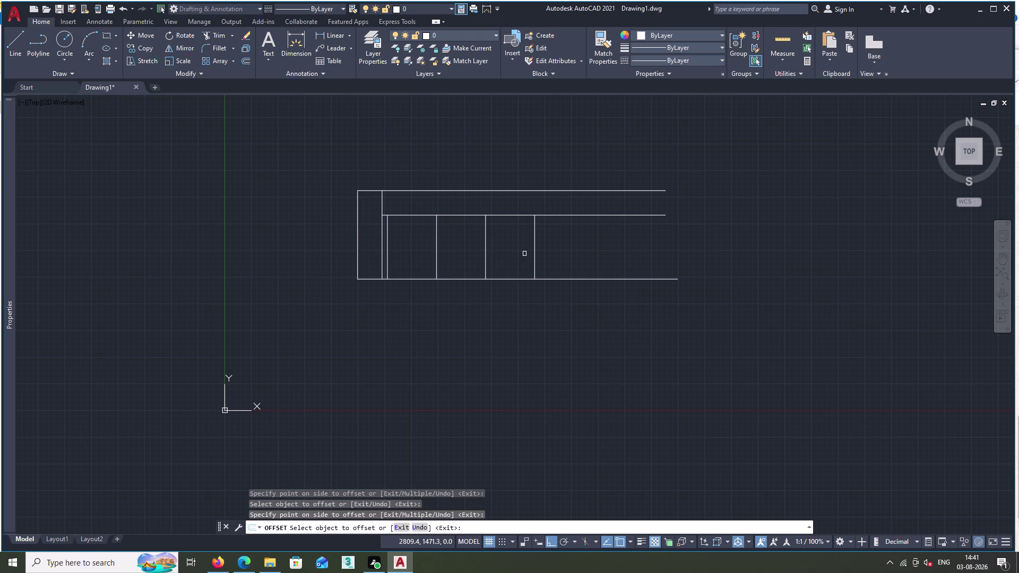
double_click(535, 257)
click(549, 255)
click(583, 244)
click(603, 244)
double_click(633, 250)
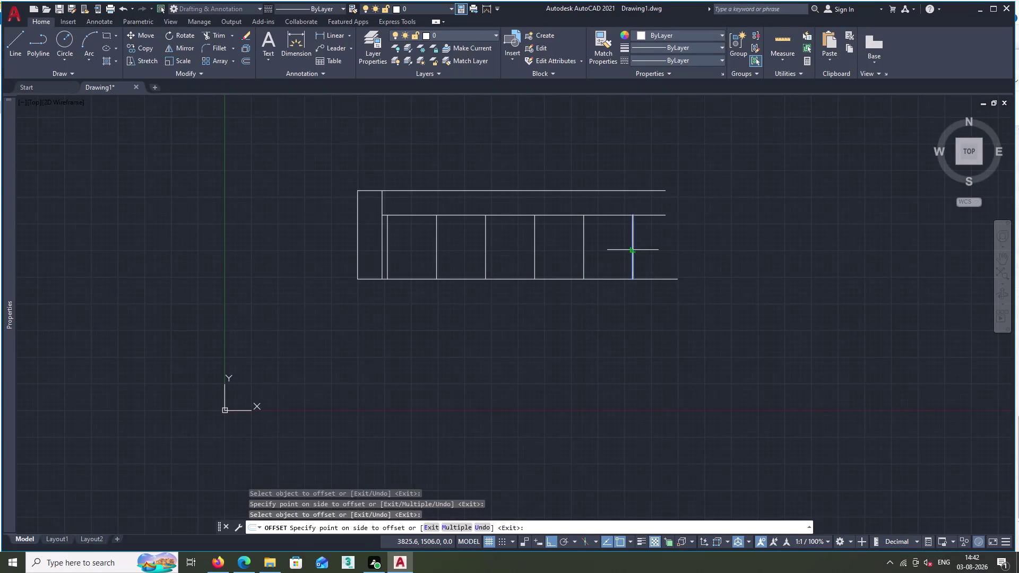
Add further partition lines toward the right end and recenter the view.
double_click(645, 251)
double_click(681, 243)
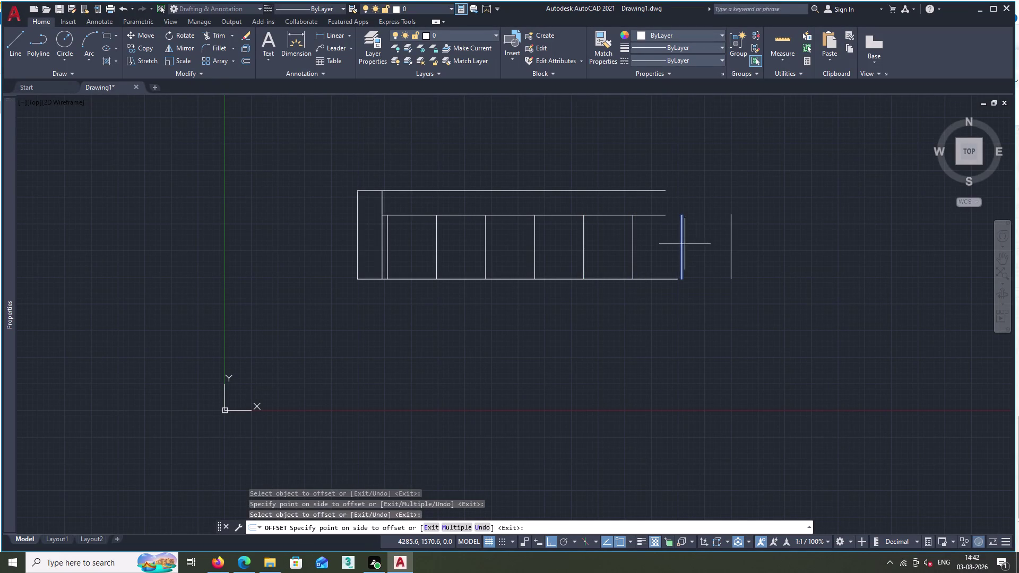
click(713, 244)
drag(730, 242, 734, 242)
click(751, 238)
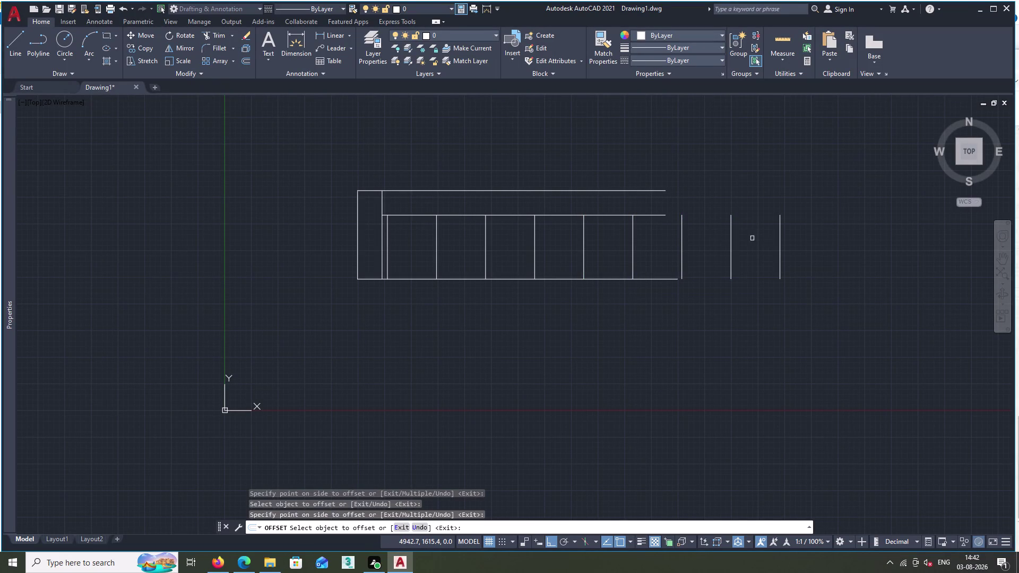
double_click(778, 247)
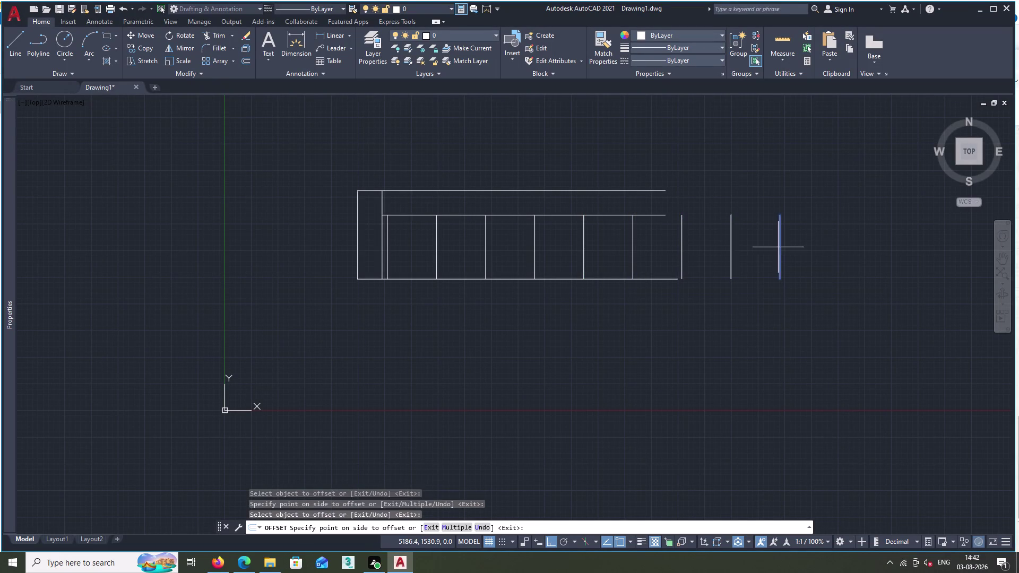
click(847, 248)
click(828, 253)
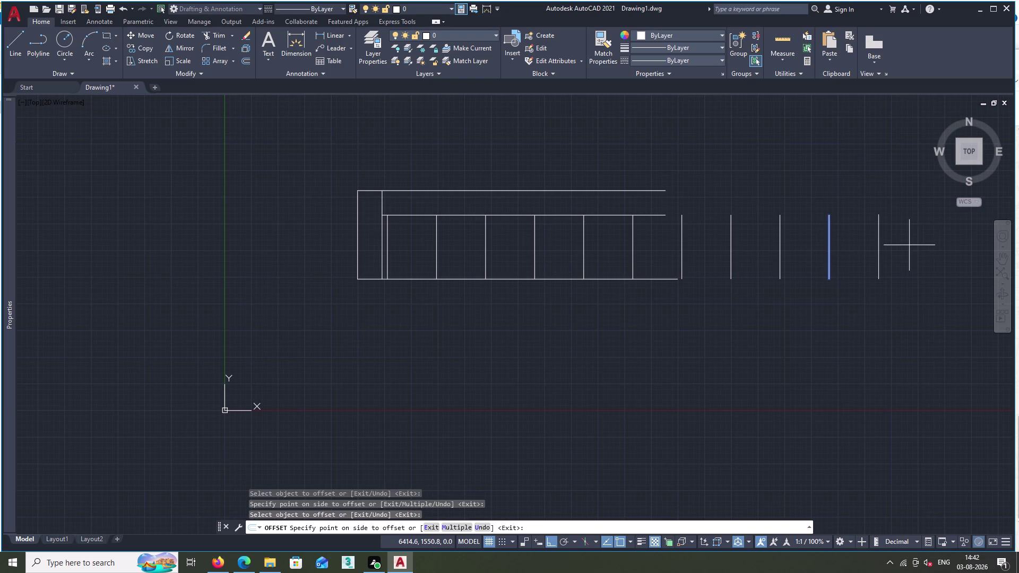
double_click(905, 245)
scroll(down, 3)
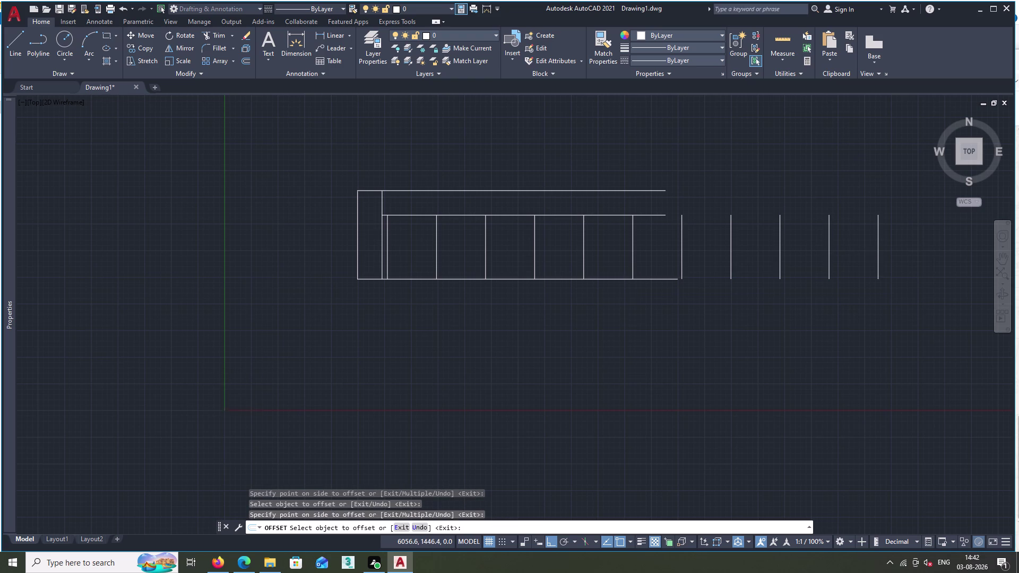
middle_drag(870, 256, 782, 279)
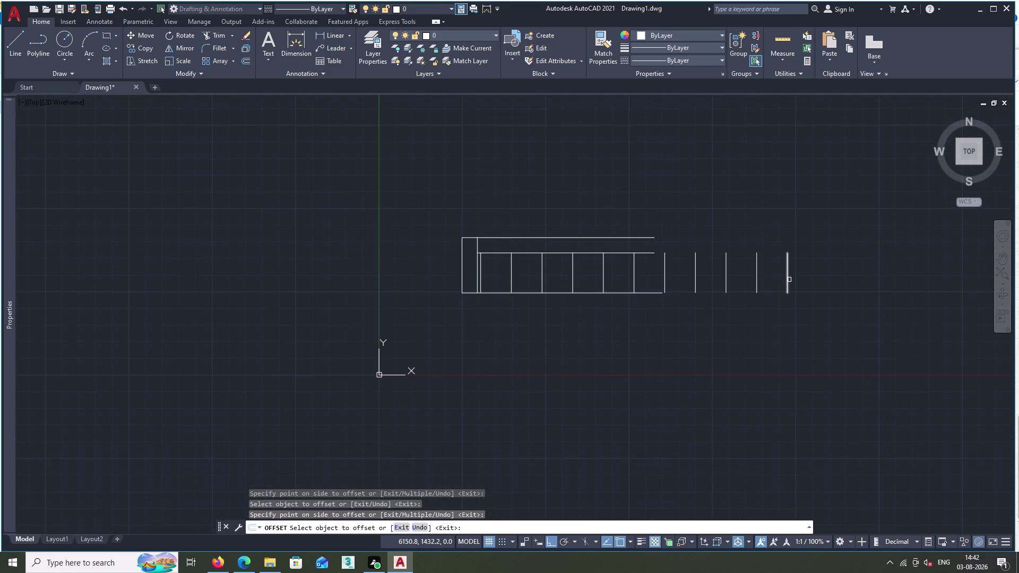
Add one last partition line, then draw a tall vertical boundary through the right end.
click(789, 280)
click(806, 274)
click(11, 58)
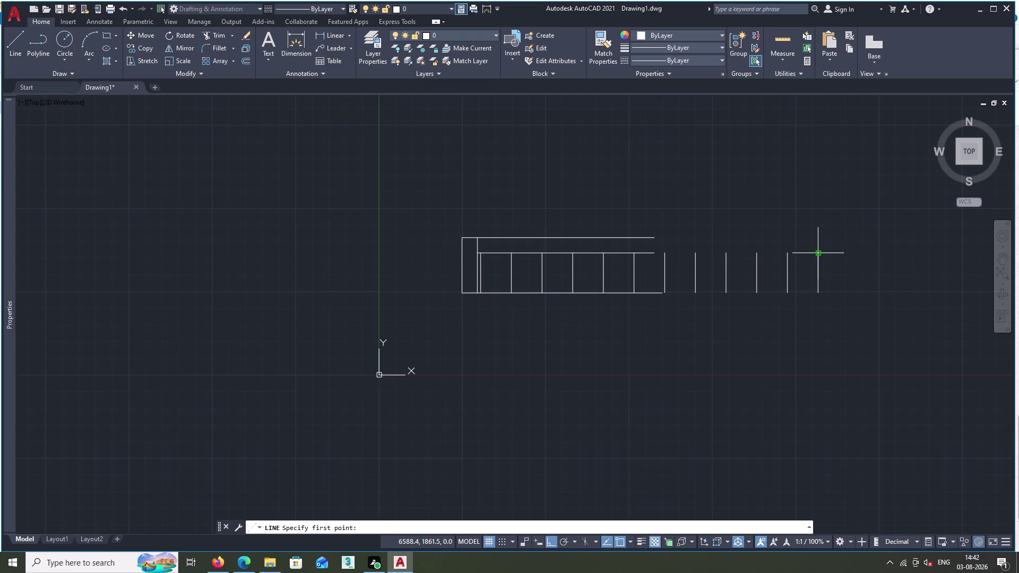
drag(818, 252, 817, 243)
double_click(801, 169)
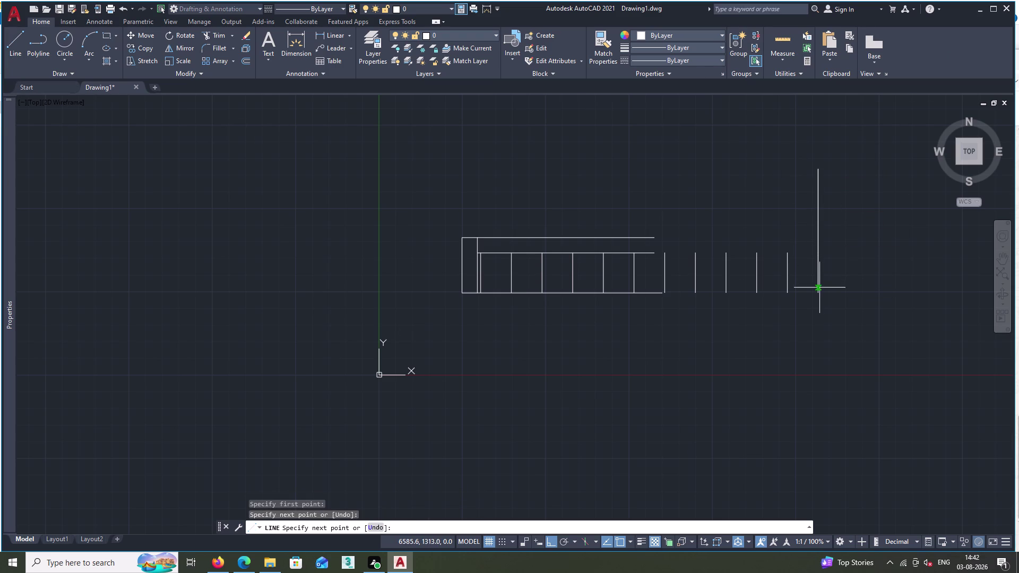
click(818, 289)
drag(818, 290, 818, 303)
click(819, 317)
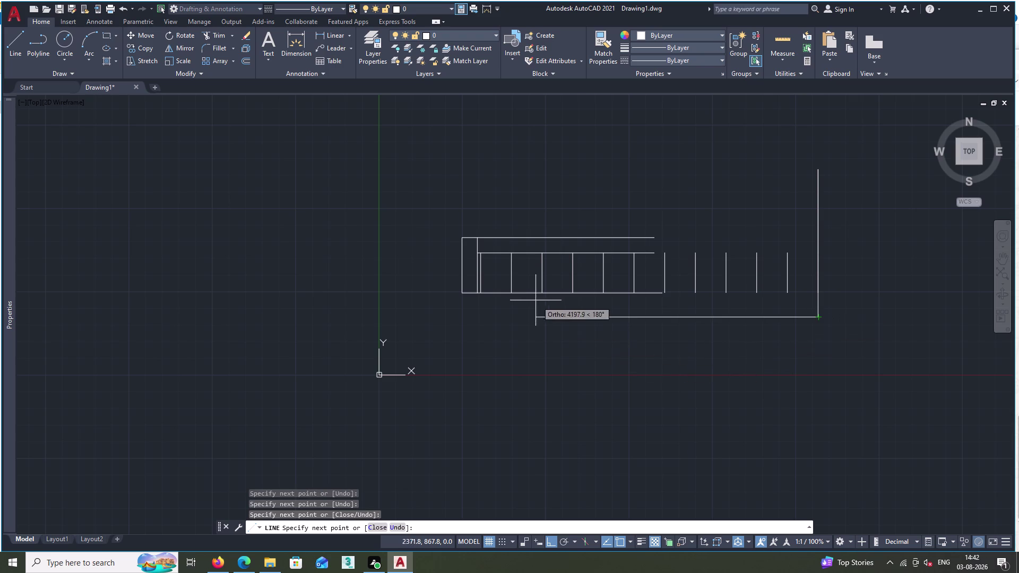
key(Escape)
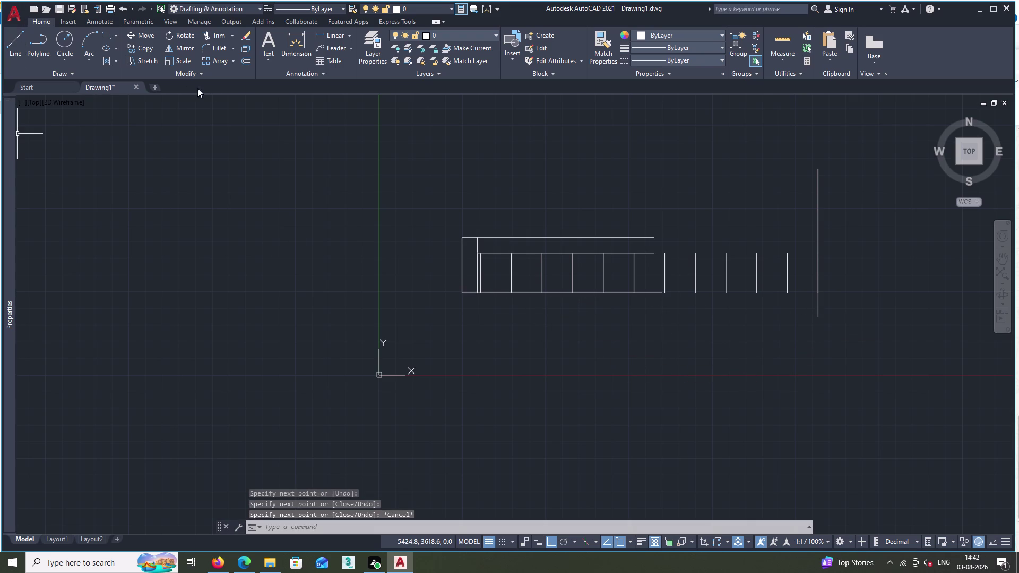
Start EXTEND and extend the outer top edge to the boundary.
text(EX)
key(space)
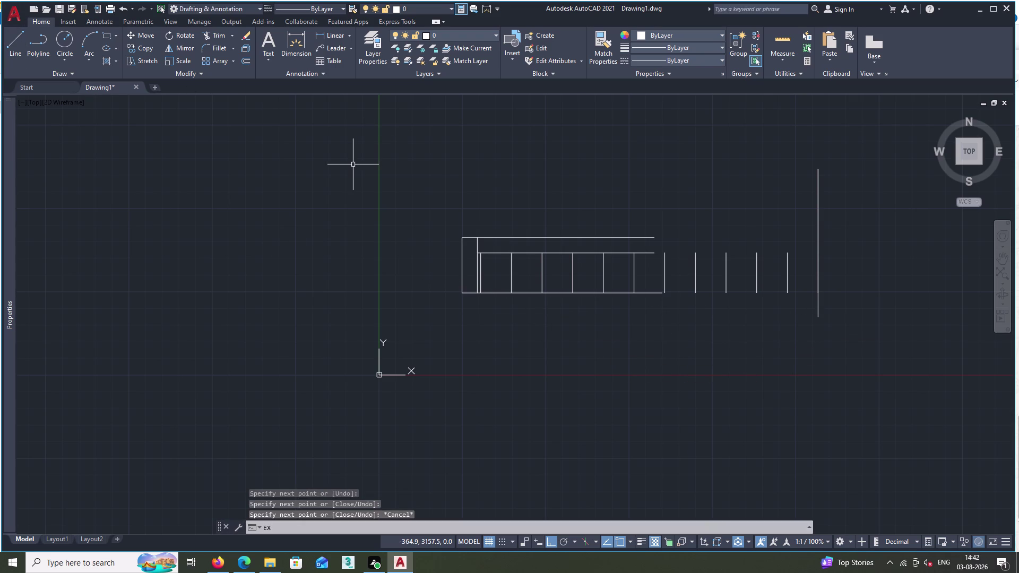
click(587, 239)
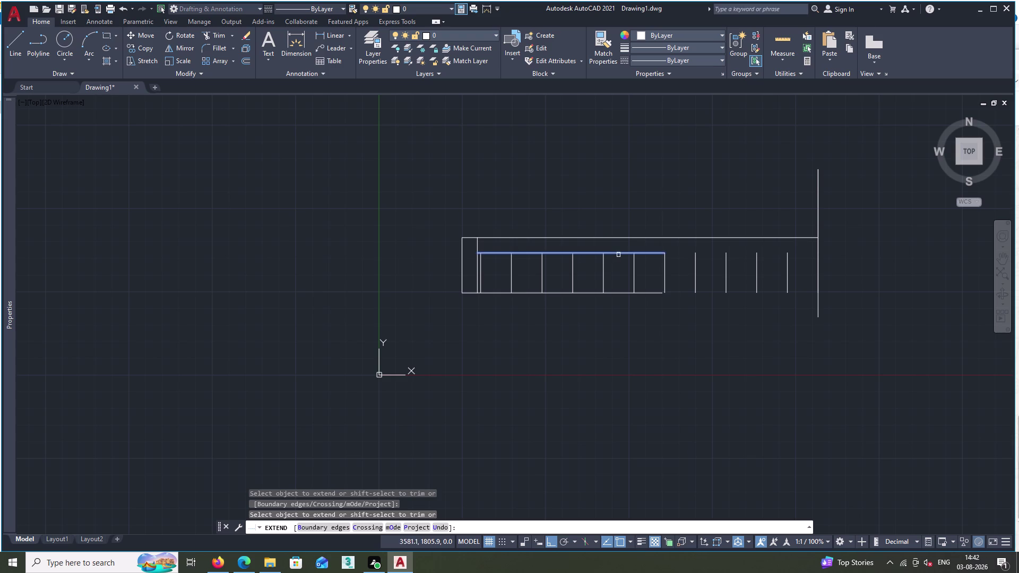
Extend the inner top line and partition tops to the right boundary.
click(620, 254)
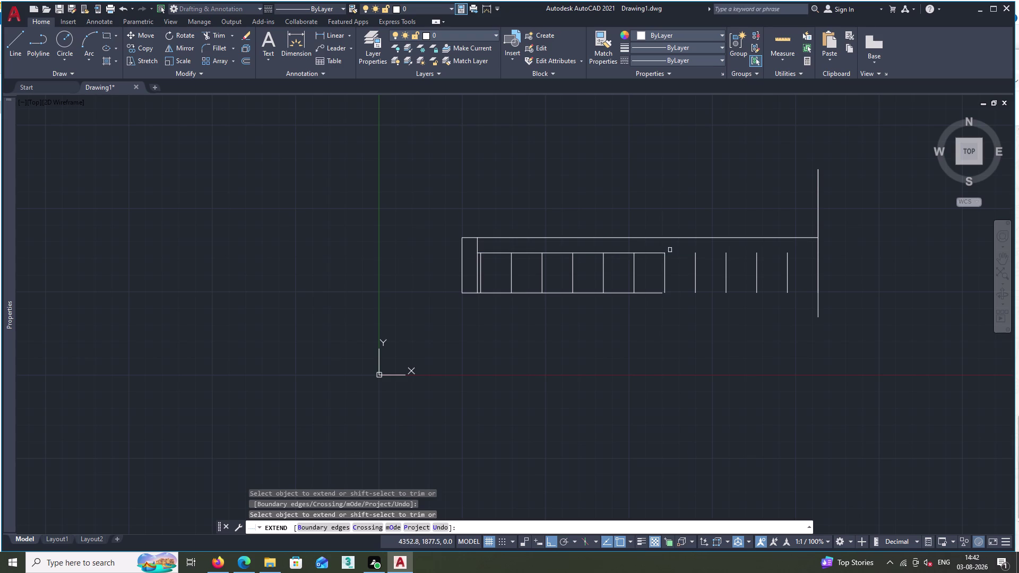
click(647, 252)
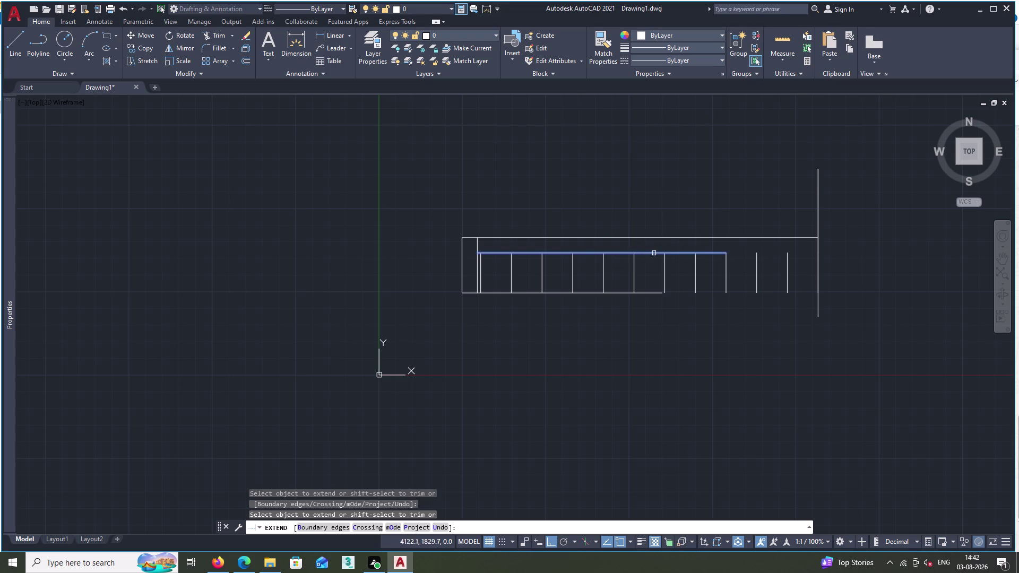
click(679, 255)
click(714, 256)
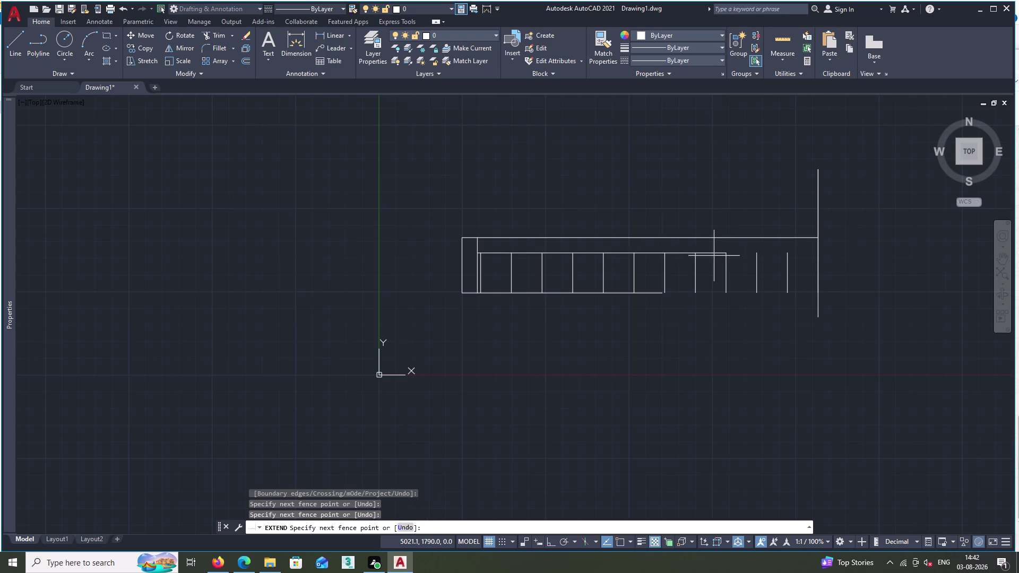
key(space)
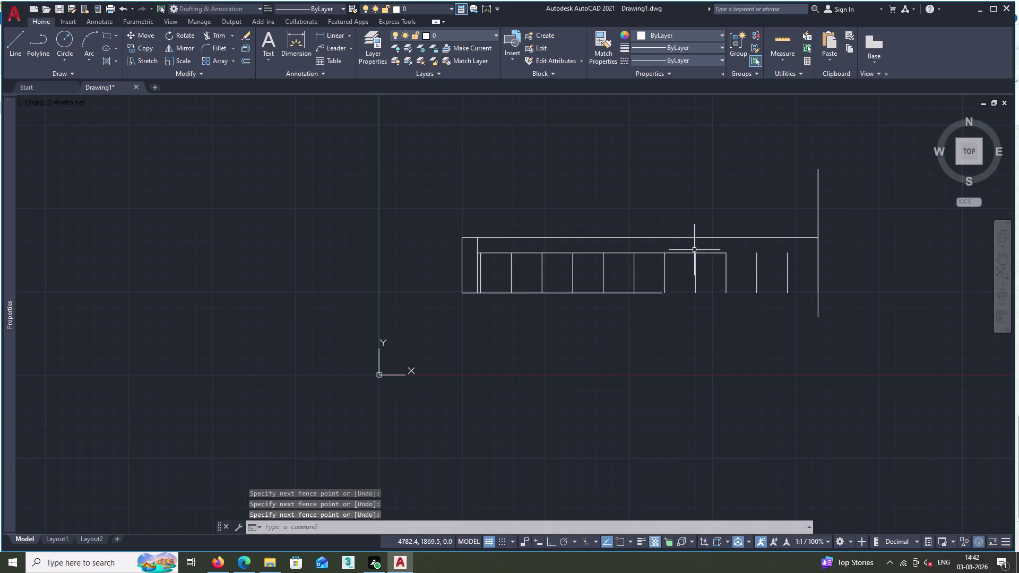
key(space)
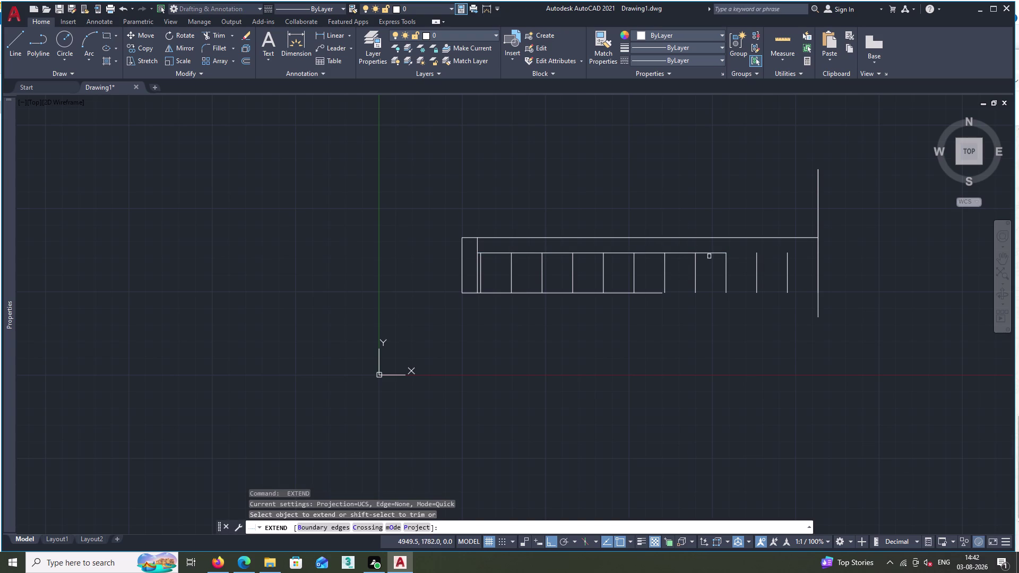
click(709, 254)
click(735, 255)
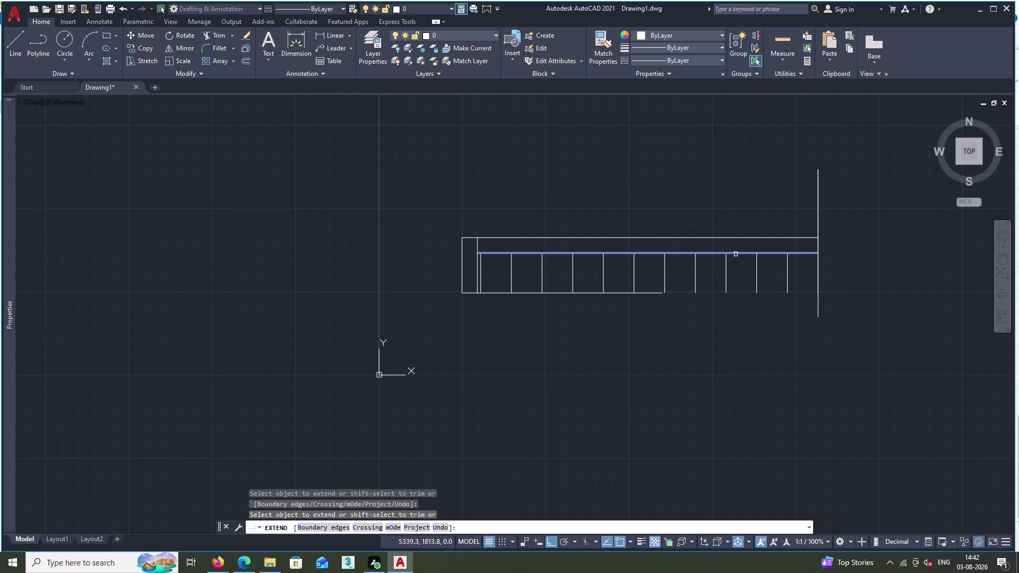
click(781, 254)
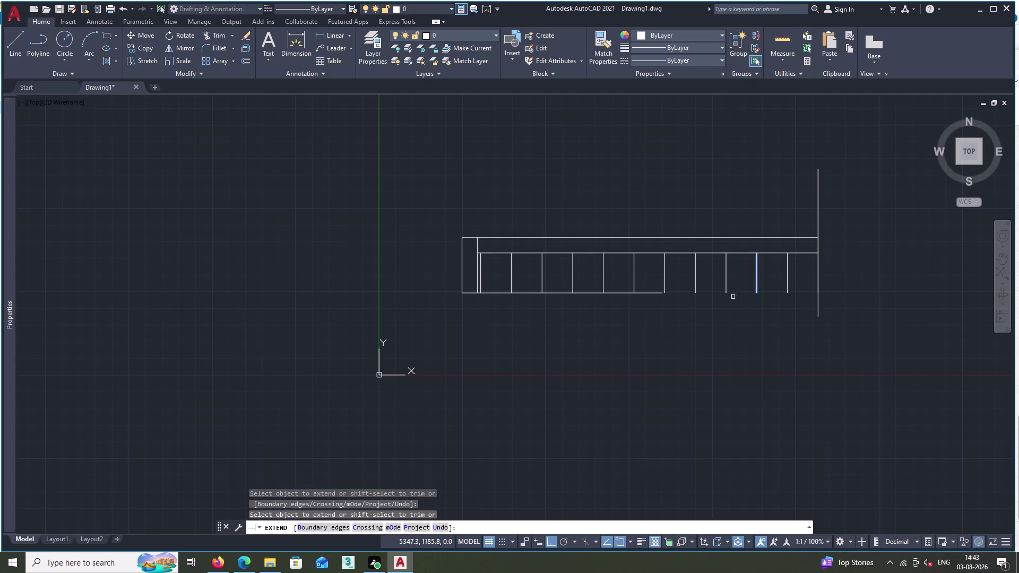
Fence-extend the partition bottoms and stretch the bottom edge to the boundary.
click(643, 294)
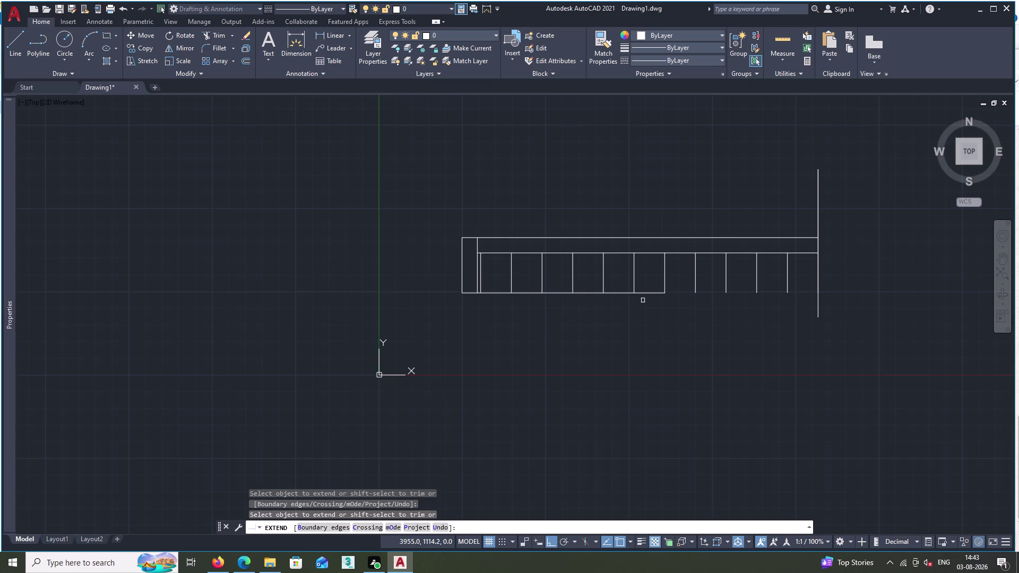
triple_click(648, 293)
click(673, 296)
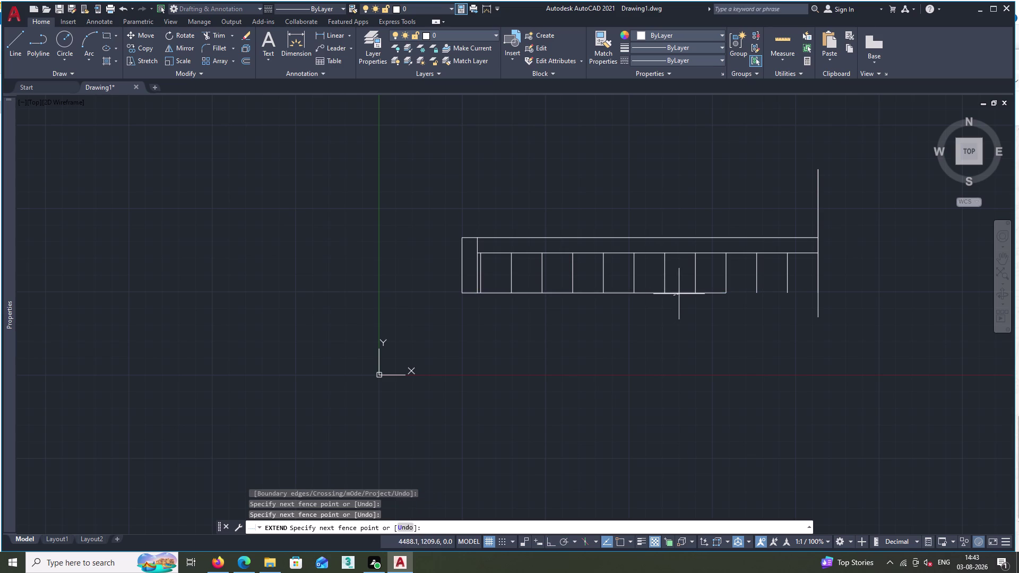
key(c)
key(space)
key(space)
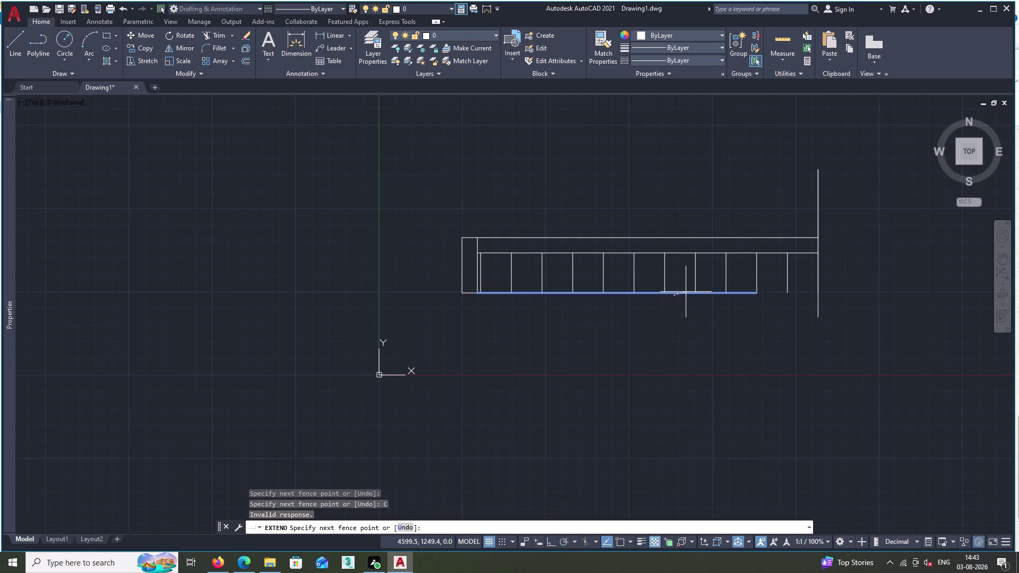
key(space)
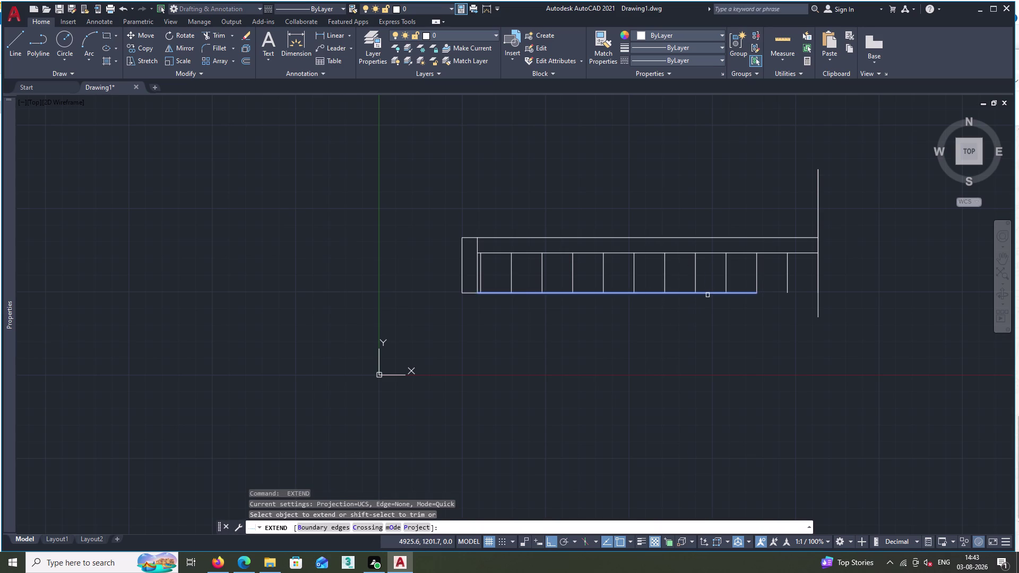
click(707, 295)
double_click(738, 294)
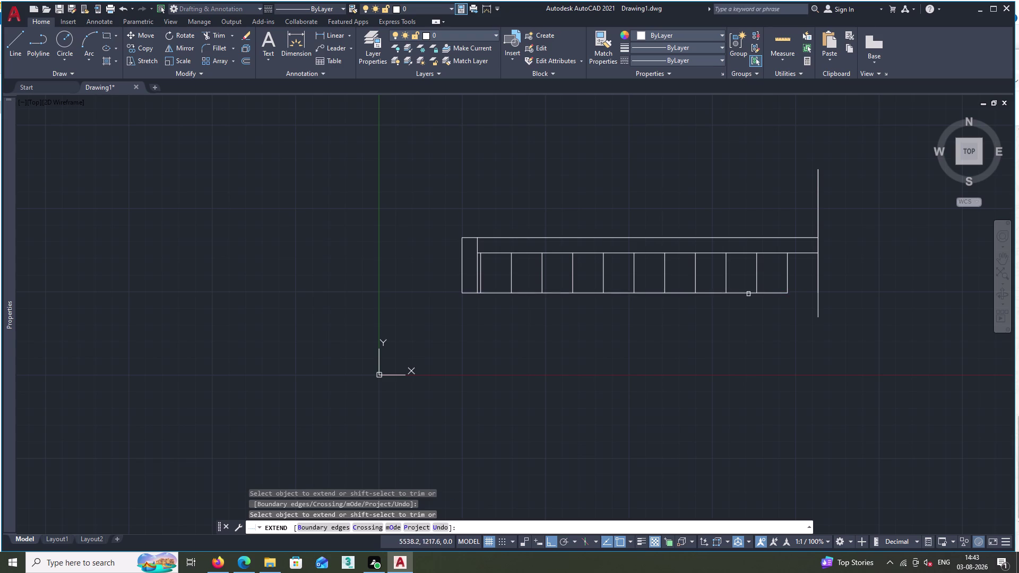
click(766, 294)
key(space)
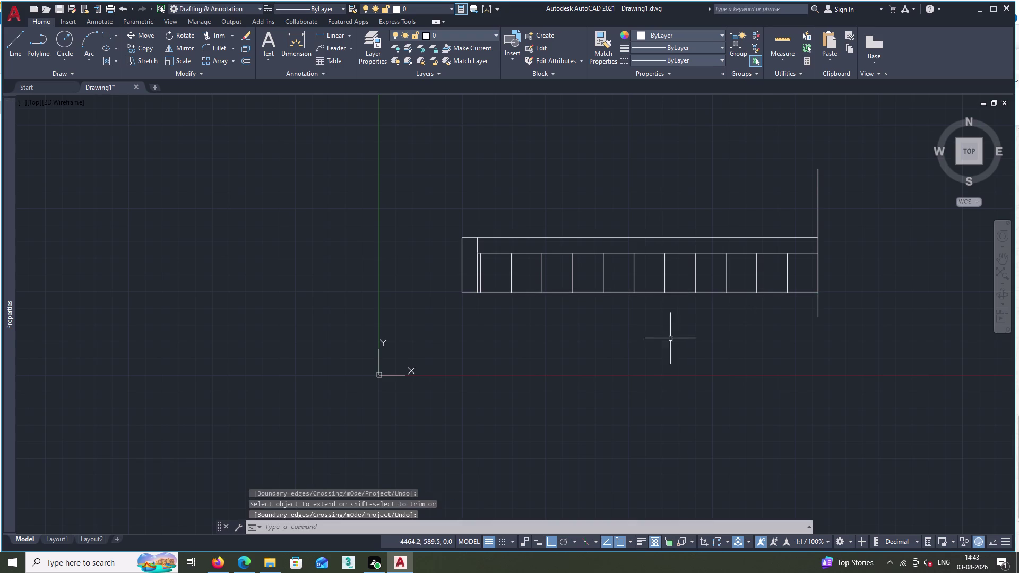
Trim the boundary line's overhang below the wardrobe's right corner with a fence.
key(t)
key(r)
key(space)
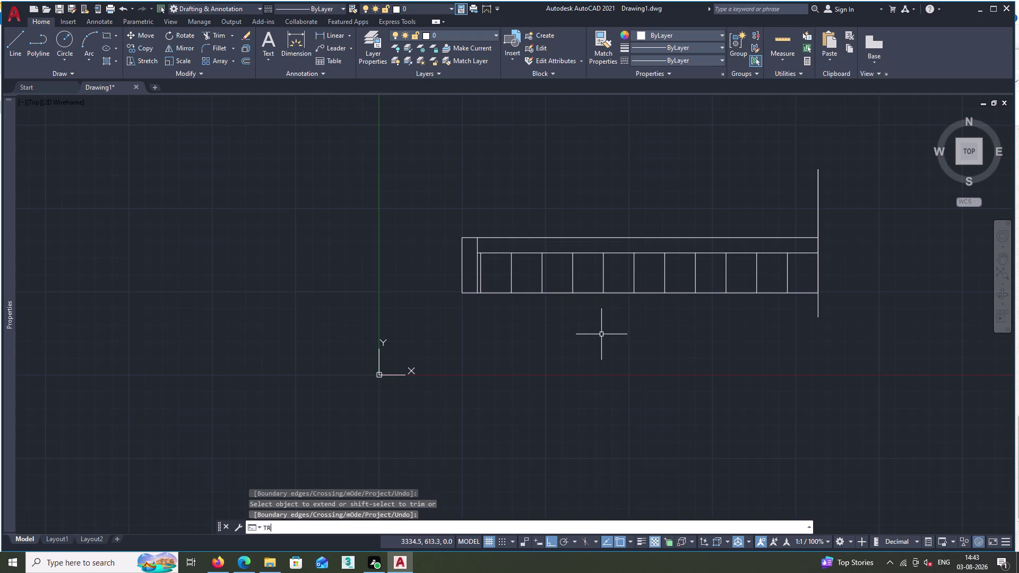
triple_click(818, 299)
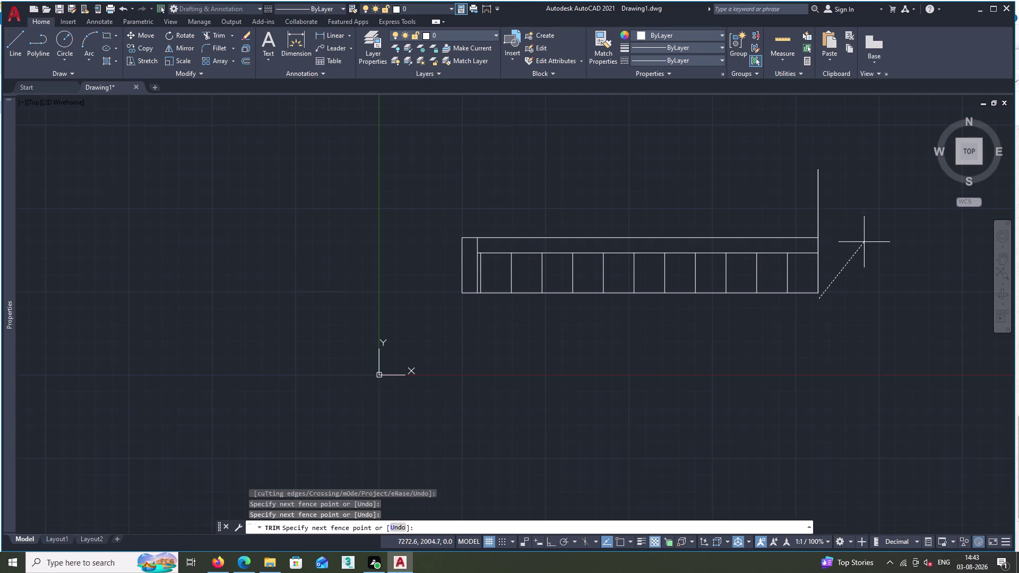
key(Escape)
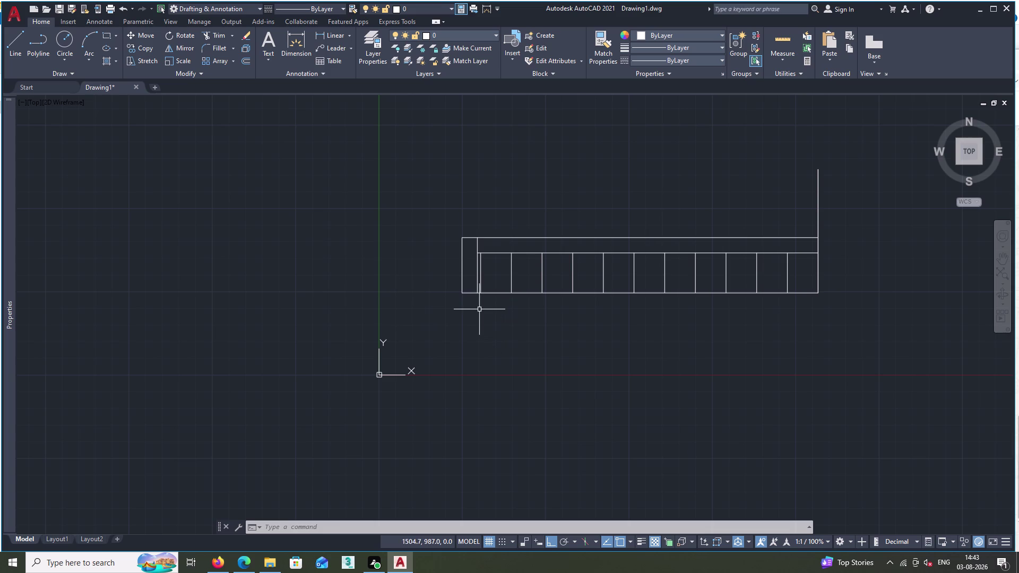
click(327, 34)
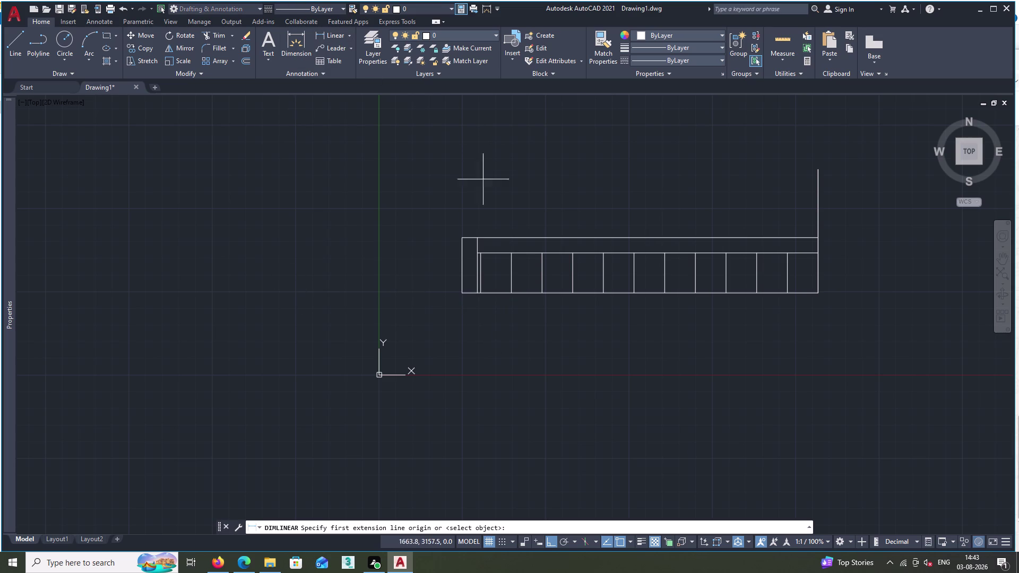
Dimension the first two wardrobe bays below the plan, reading 460 and 449.86.
click(482, 293)
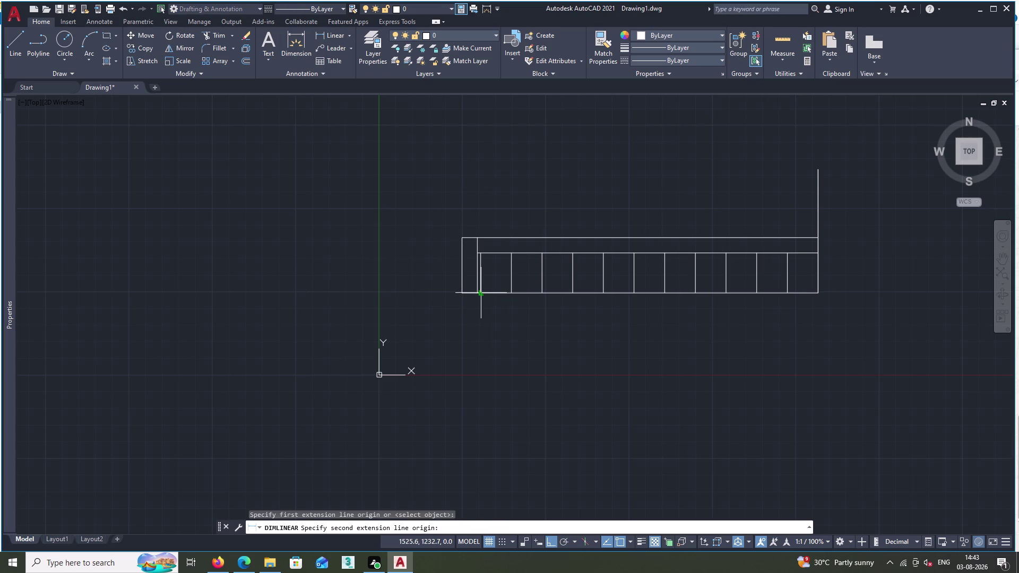
click(509, 294)
drag(509, 294, 512, 300)
click(513, 307)
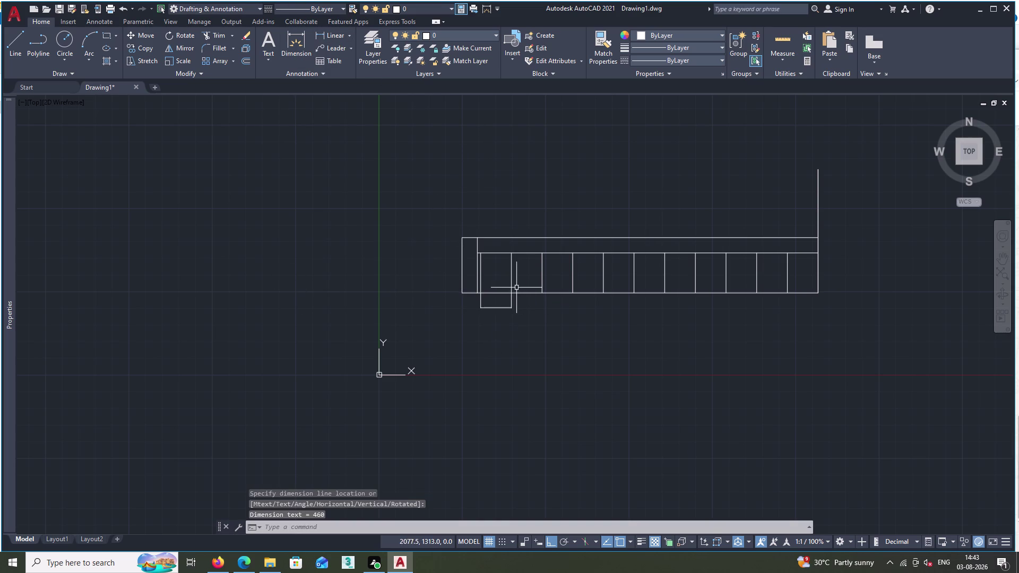
click(334, 36)
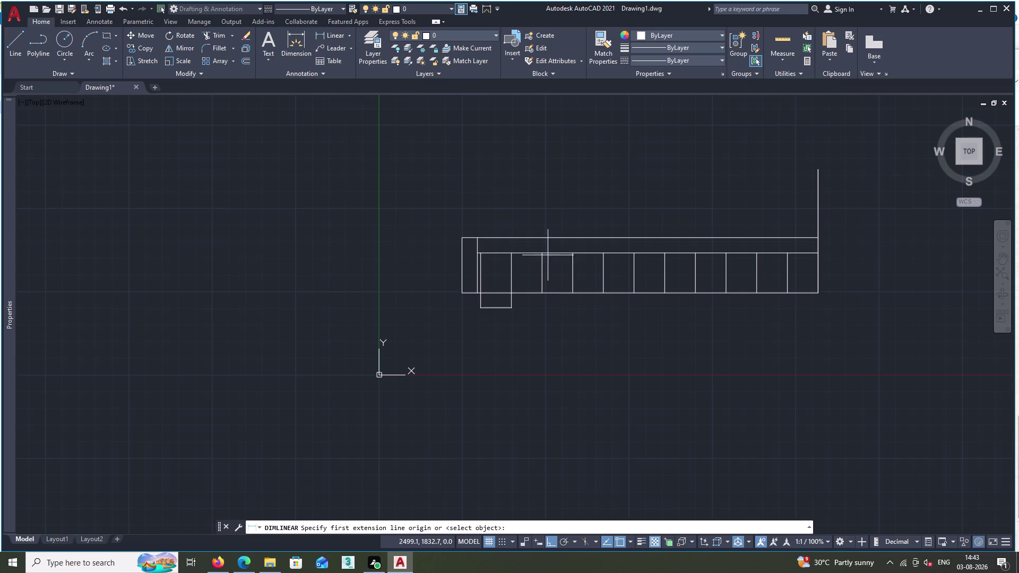
drag(510, 293, 515, 294)
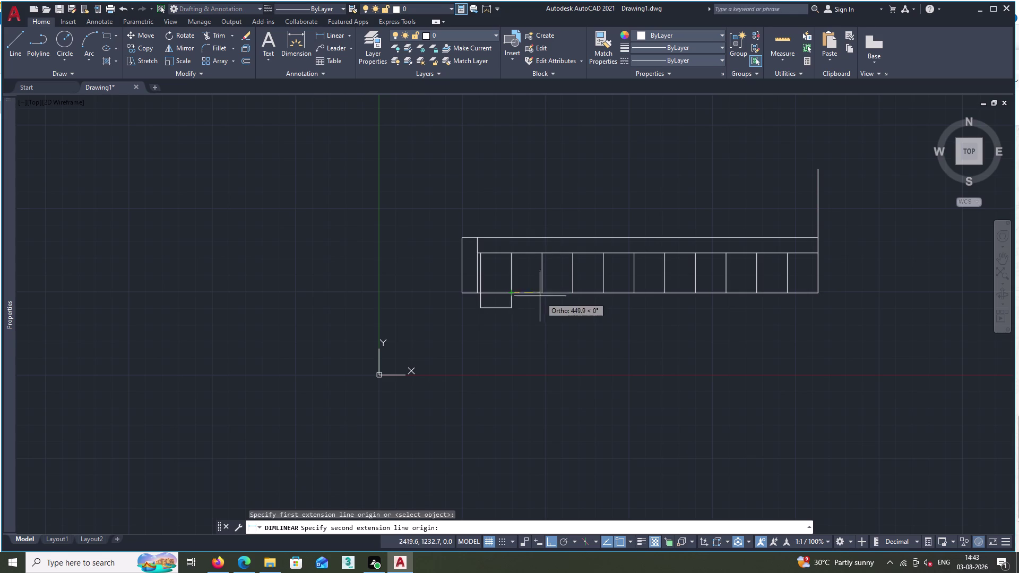
click(541, 296)
click(545, 314)
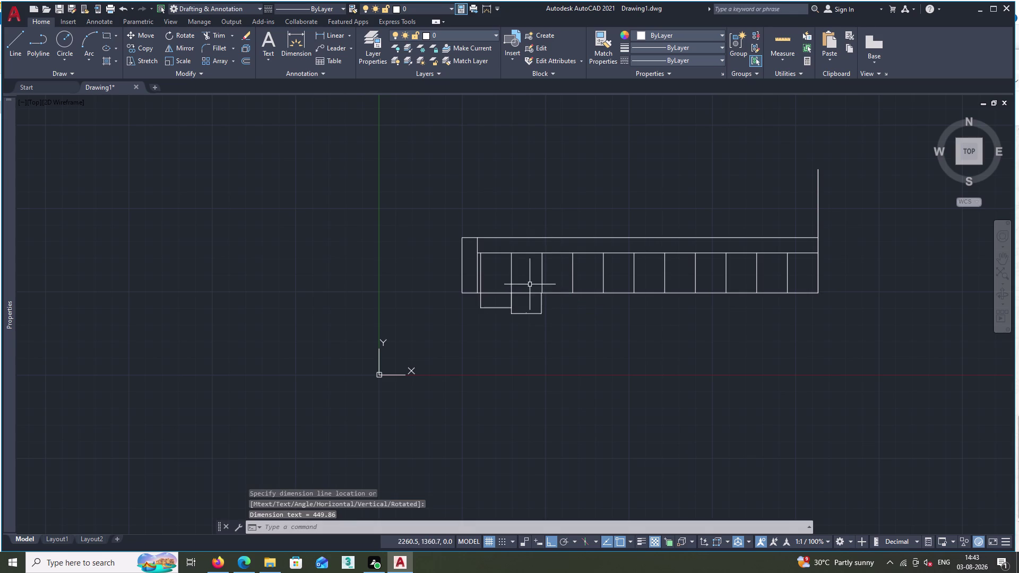
drag(333, 36, 351, 57)
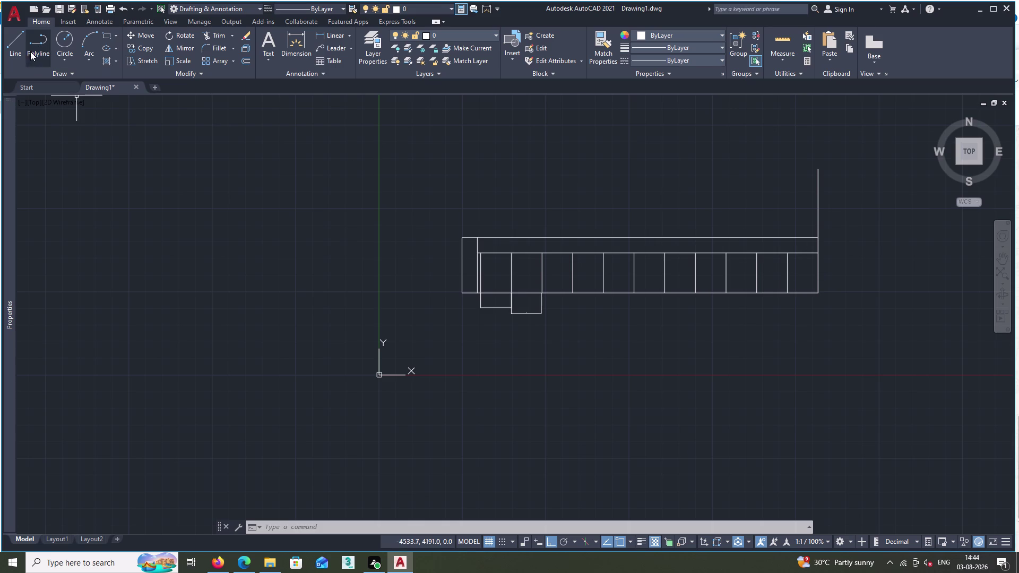
Offset the wardrobe's right edge 50 to the right.
text(O)
key(space)
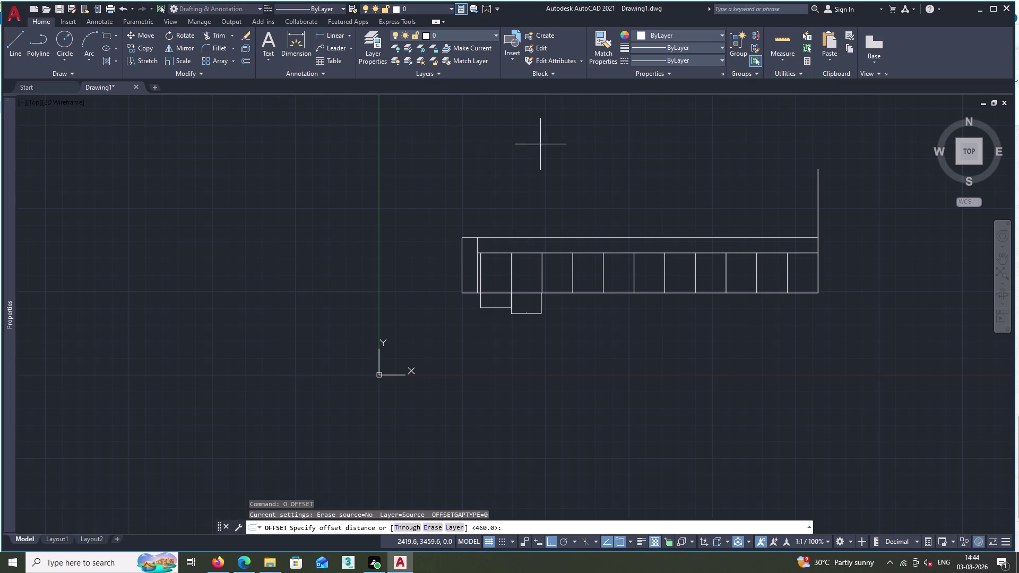
key(5)
text(0)
key(space)
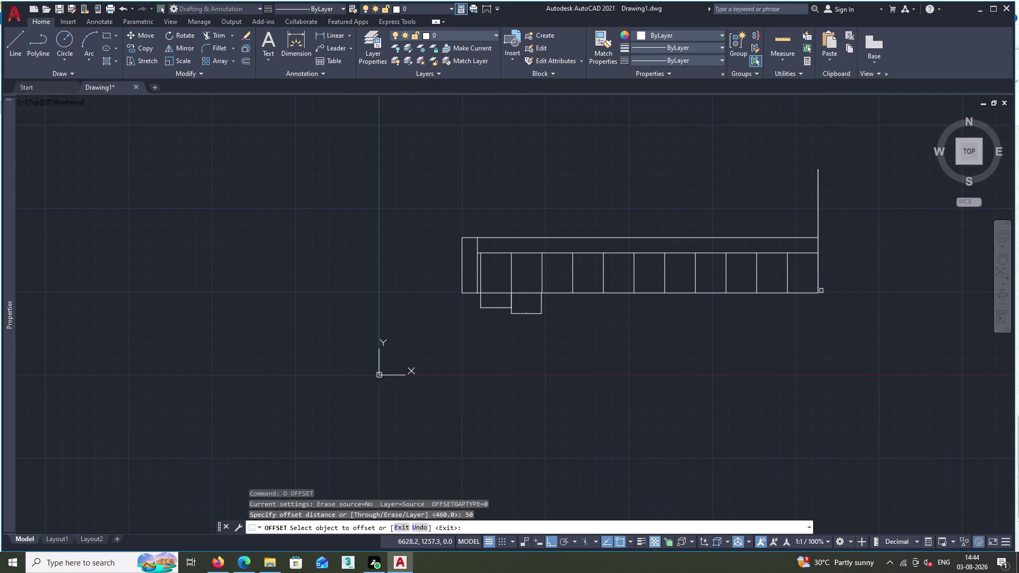
click(817, 281)
double_click(834, 281)
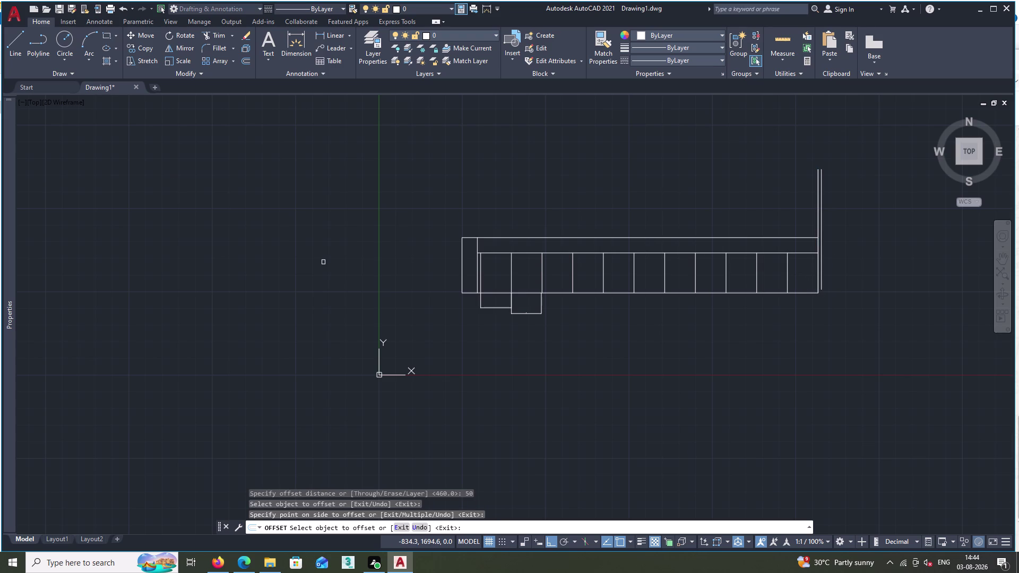
Offset the new vertical line a further 230 to the right.
key(3)
key(BackSpace)
key(space)
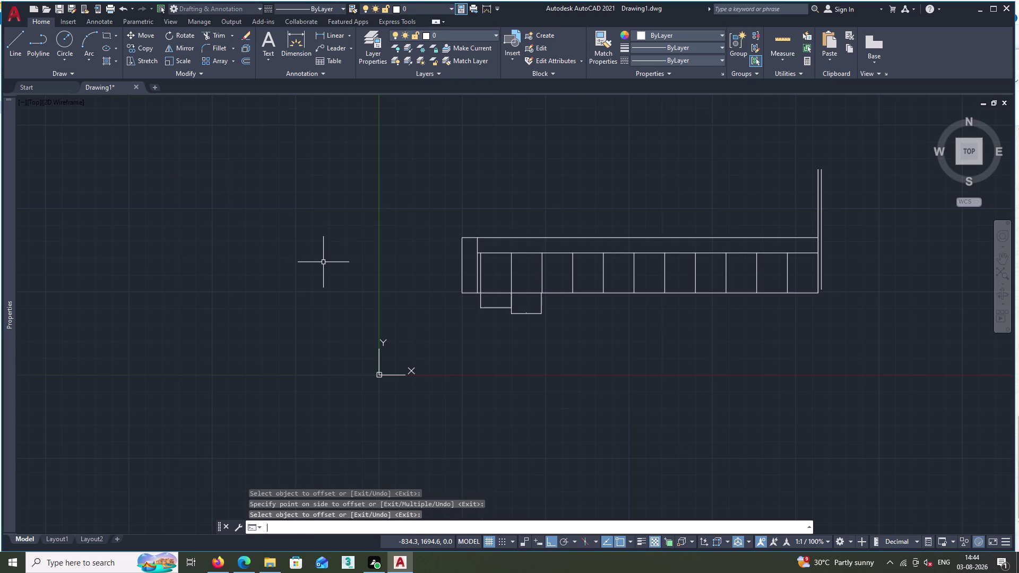
key(space)
text(23)
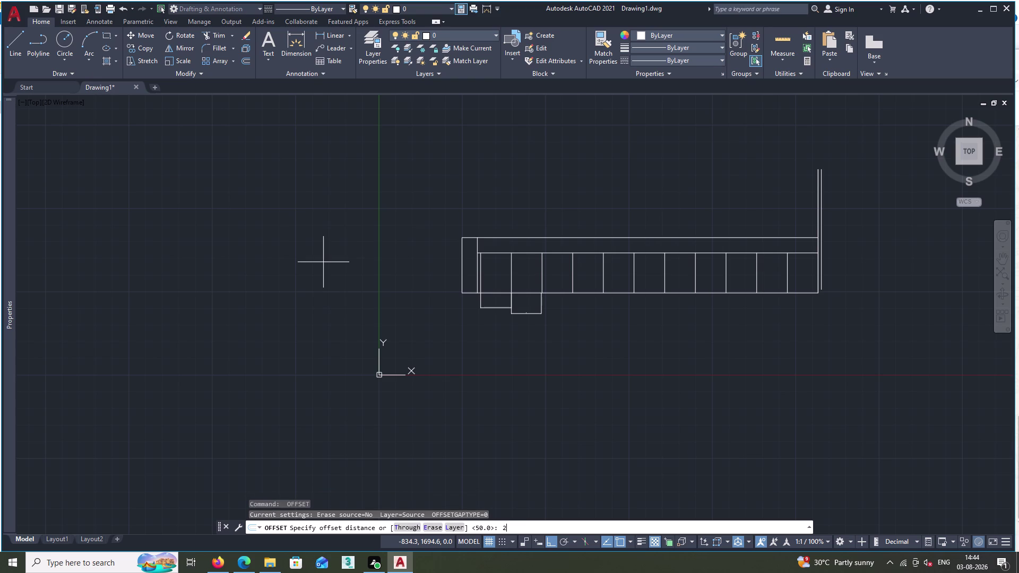
text(0)
key(space)
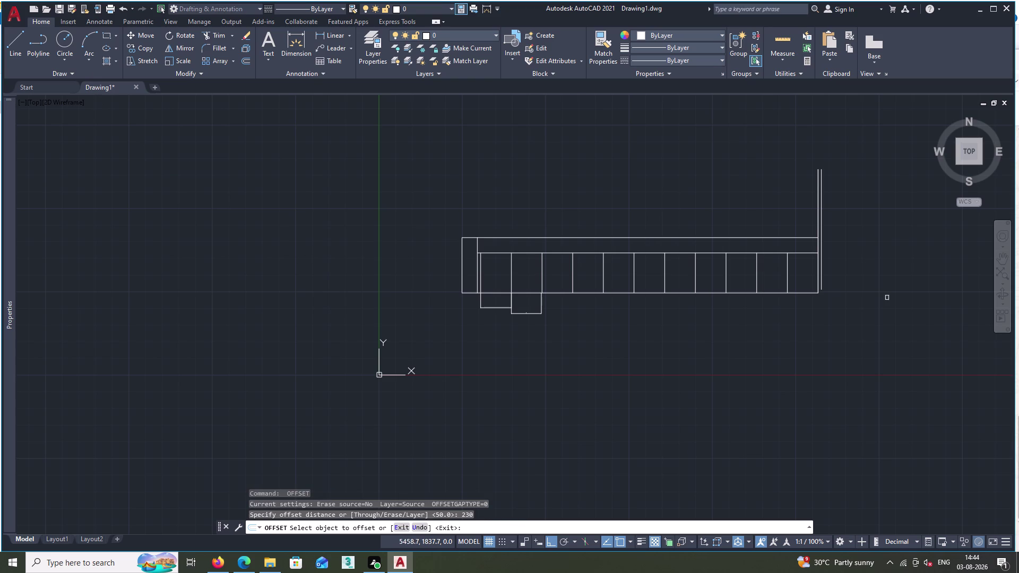
scroll(up, 3)
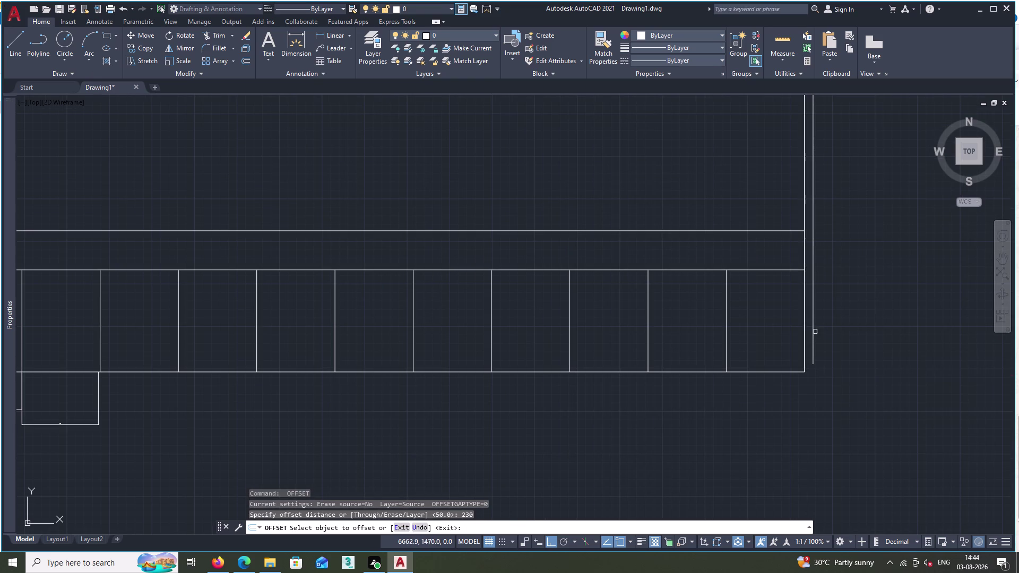
double_click(813, 336)
triple_click(837, 338)
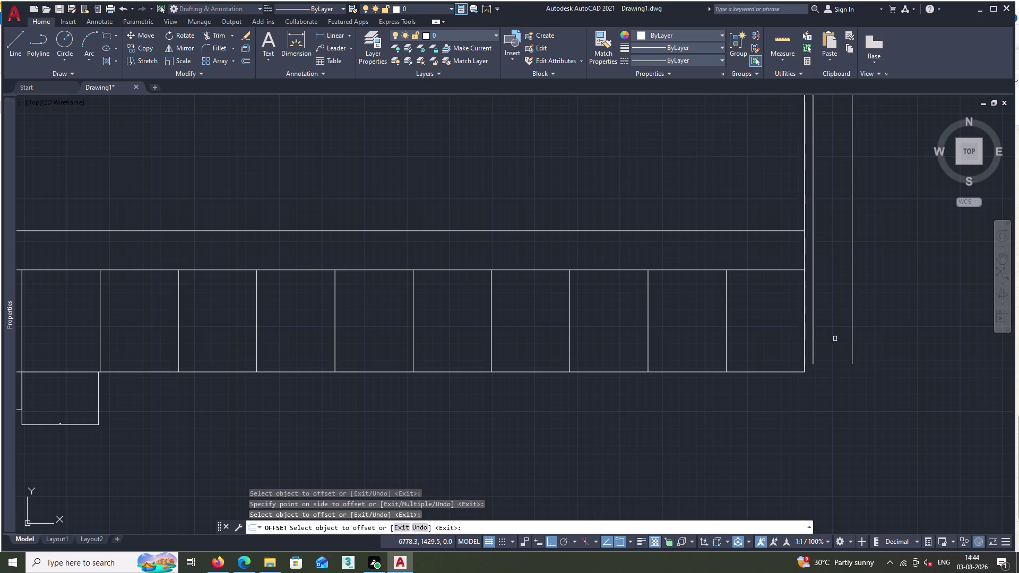
click(18, 40)
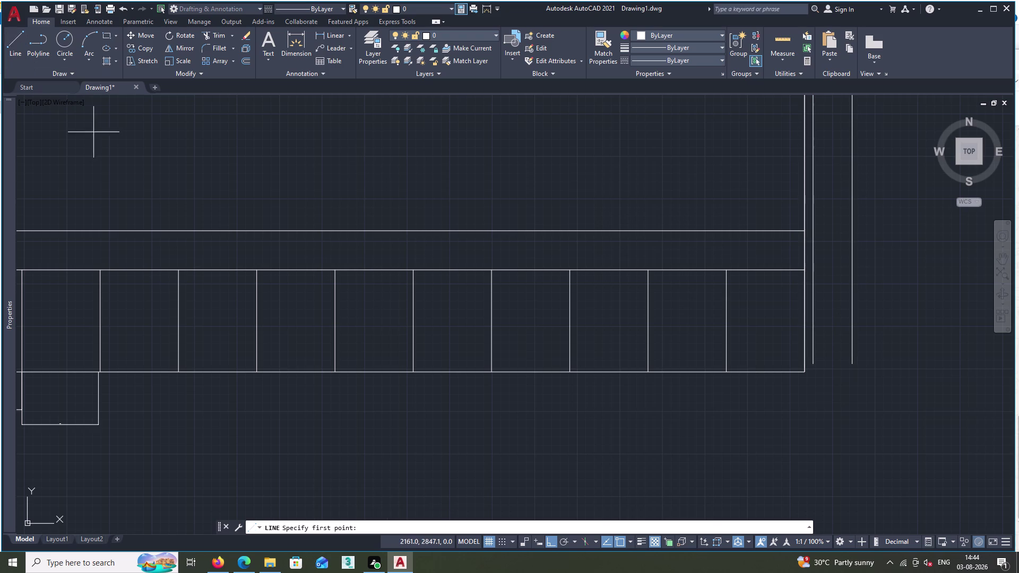
Draw a short vertical line right of the wardrobe, reaching below its bottom edge.
double_click(878, 312)
click(884, 404)
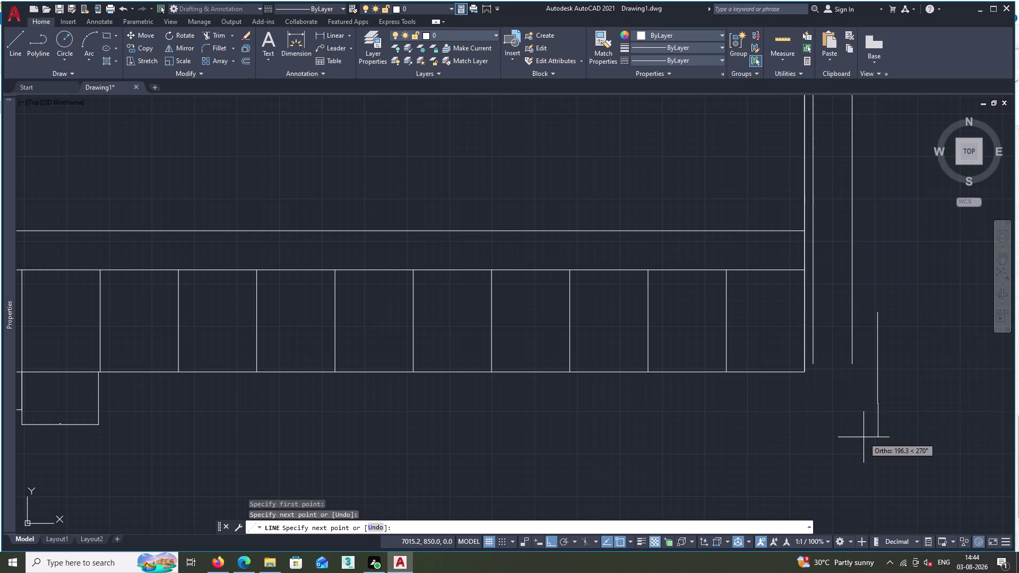
key(Escape)
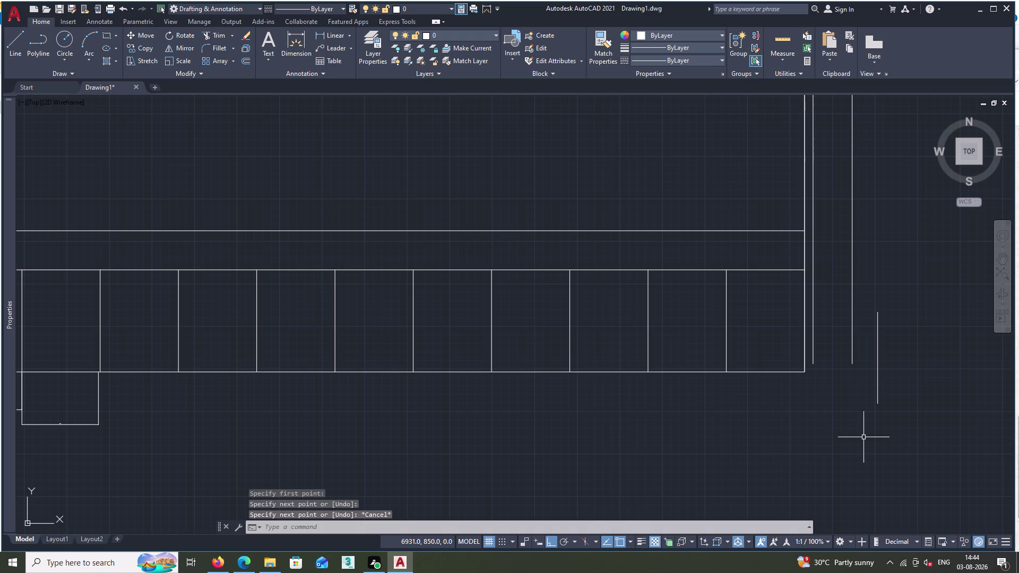
Start the Extend command (EX) after recovering from mistyped RX commands.
text(RX)
key(space)
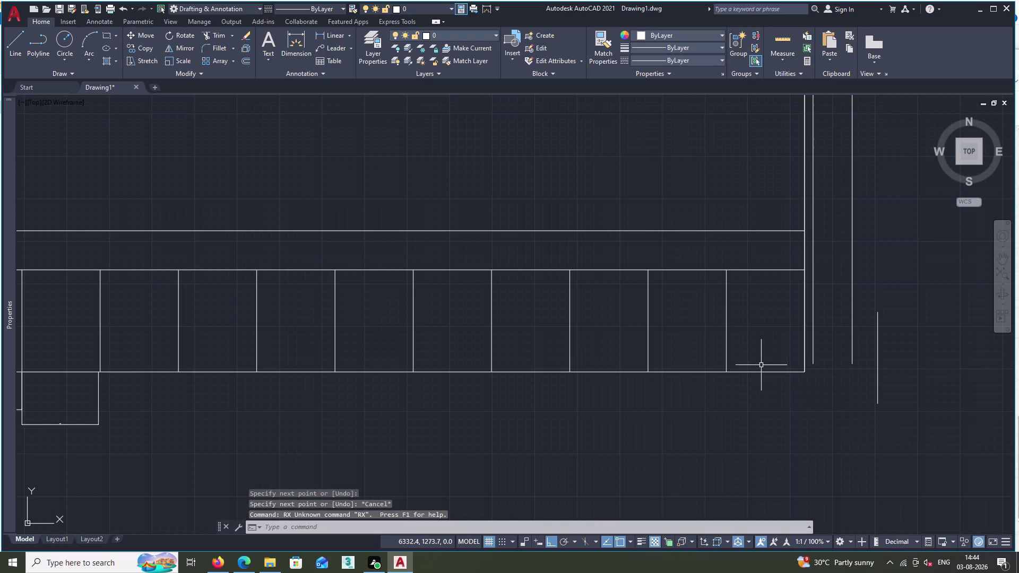
key(Escape)
text(R)
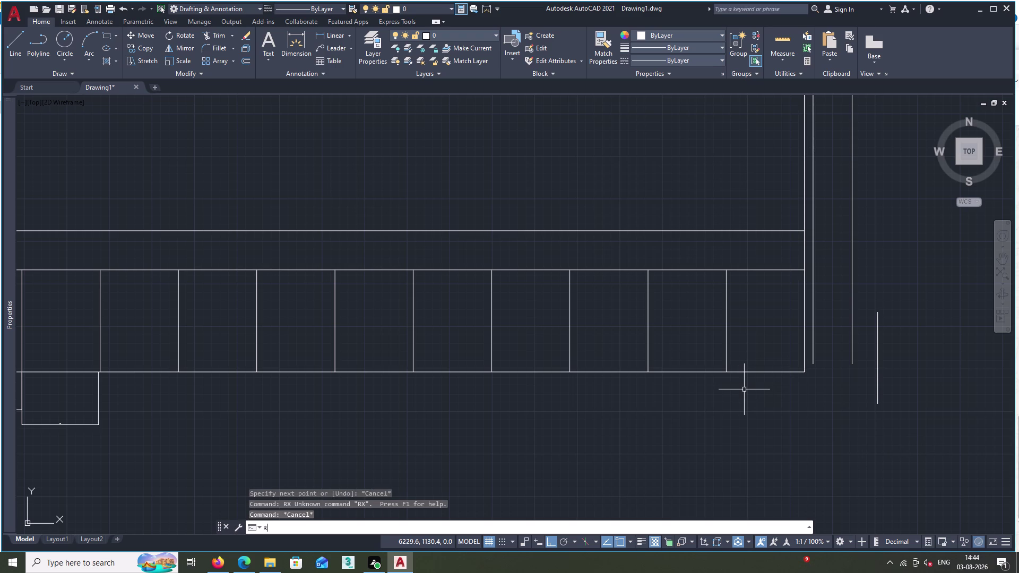
text(X)
key(space)
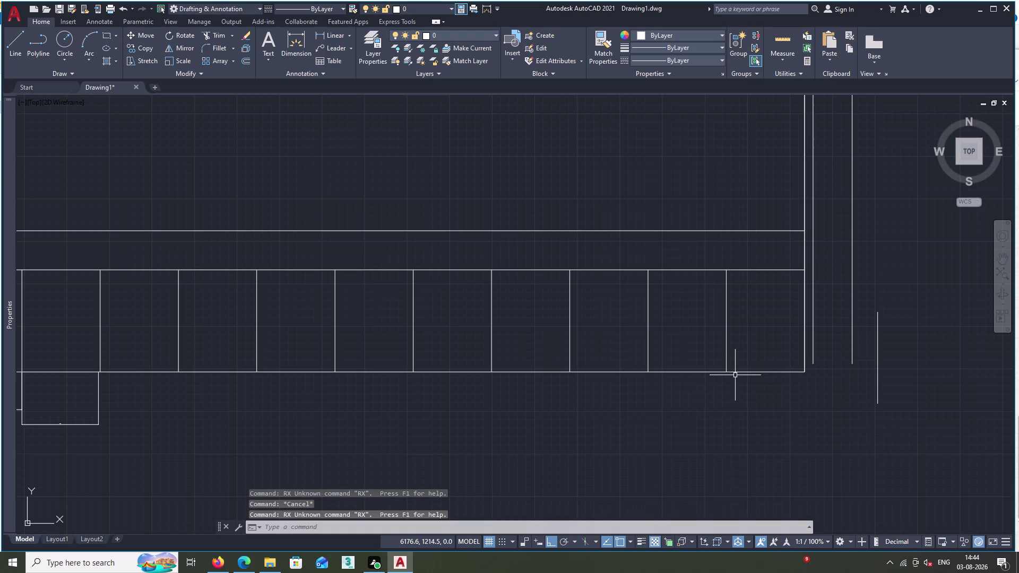
key(r)
text(X)
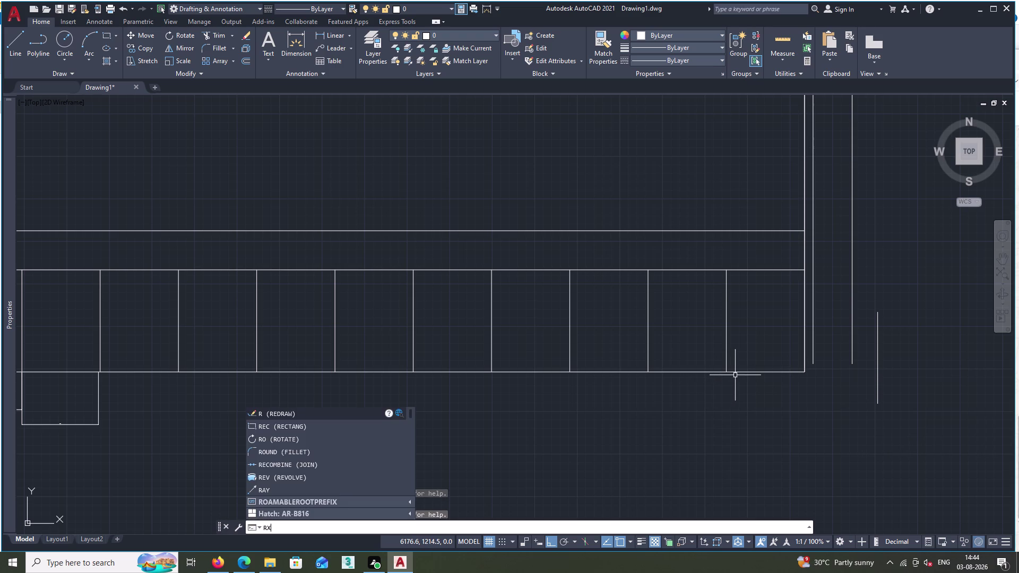
key(space)
text(EX)
key(space)
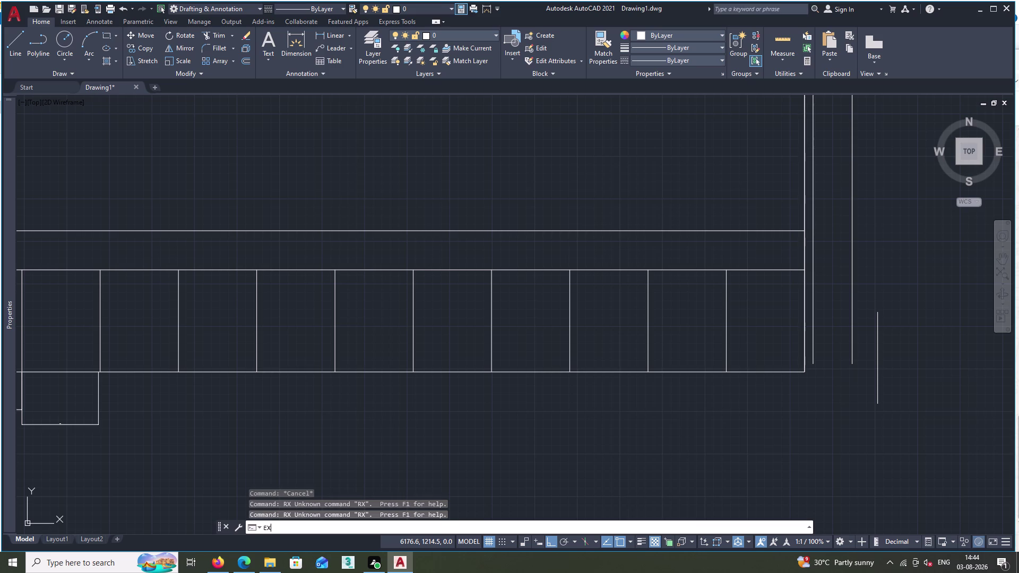
click(765, 374)
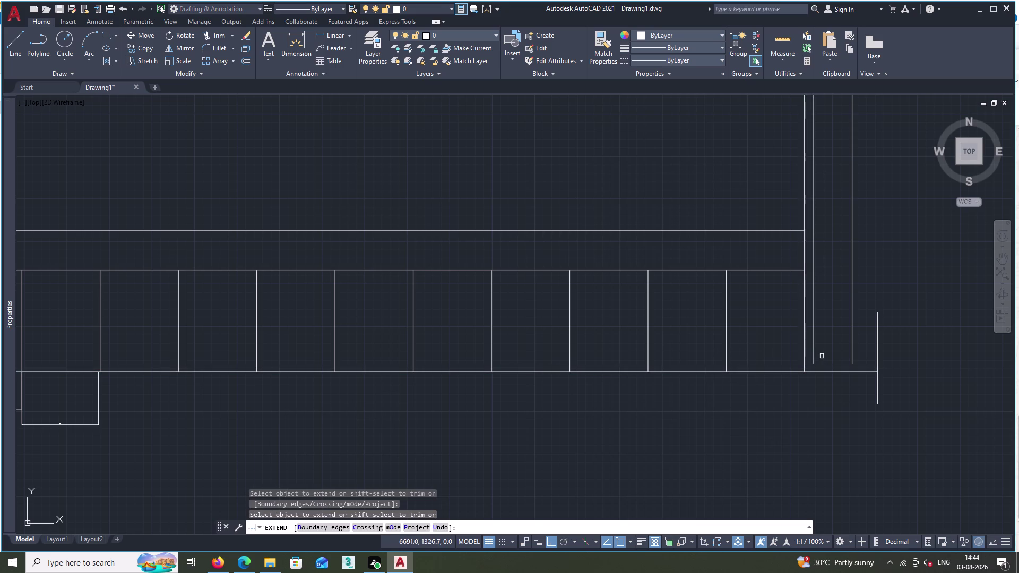
Extend the bottom edge, both parallel lines, and the top and second horizontal edges to their boundaries.
click(811, 352)
click(852, 341)
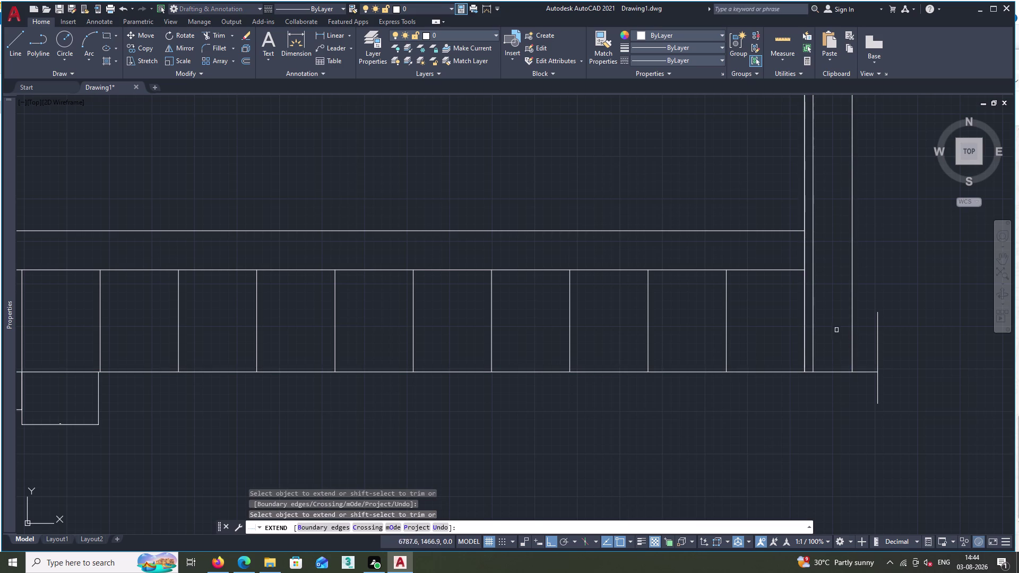
click(782, 231)
click(810, 230)
click(793, 272)
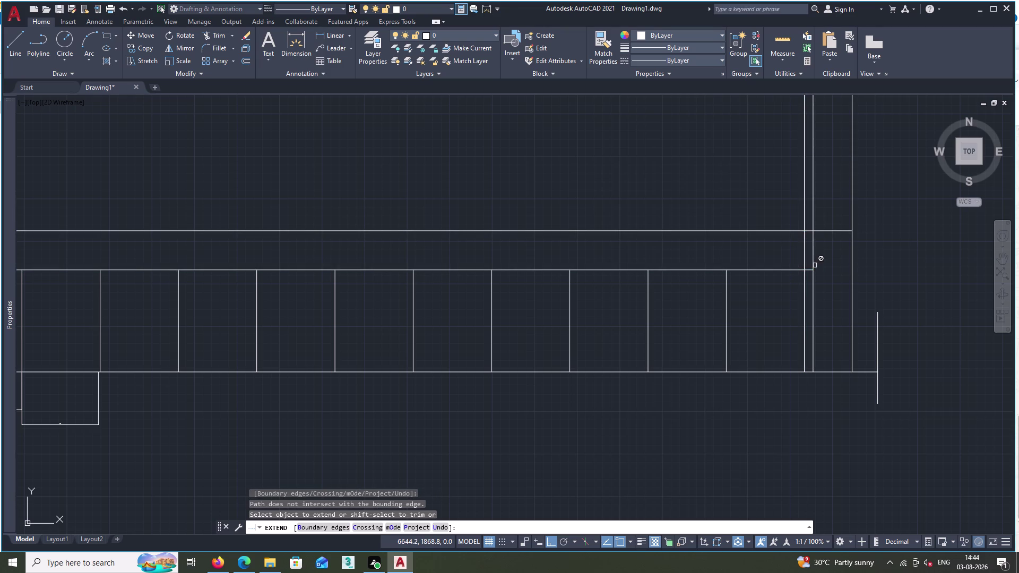
click(808, 268)
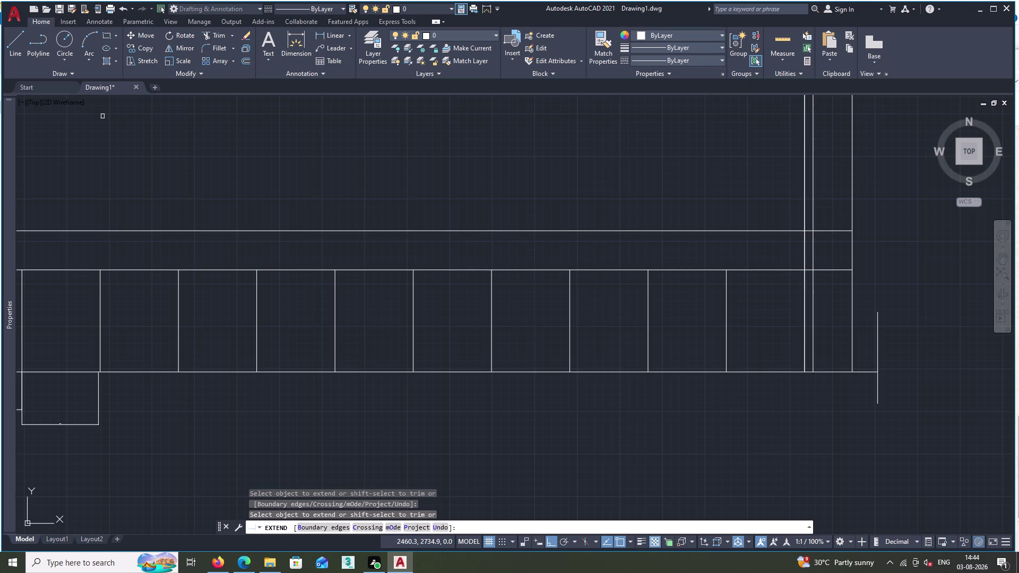
key(Escape)
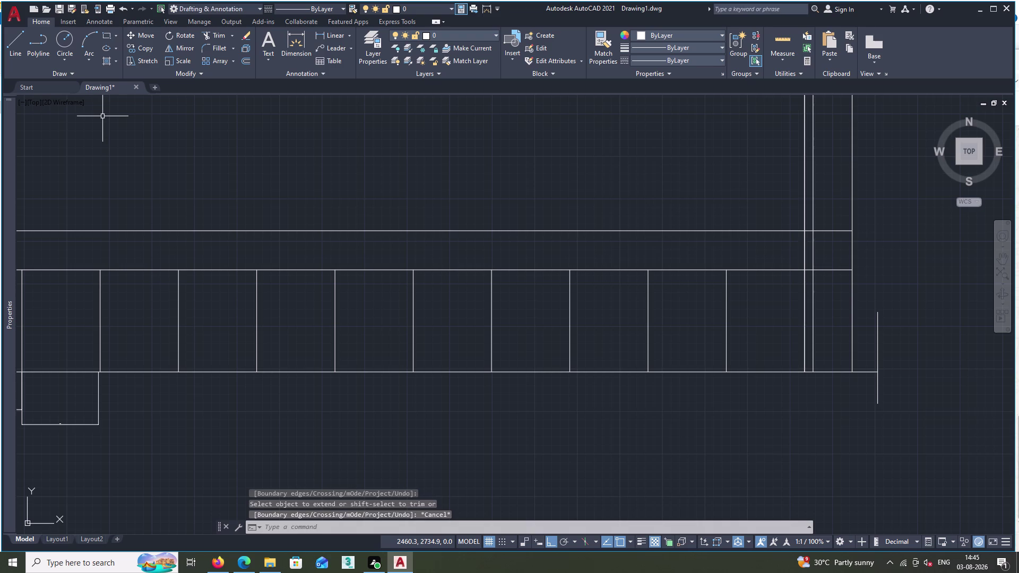
Trim the right-side vertical lines' overhangs above the wardrobe's top edge.
text(TR)
key(space)
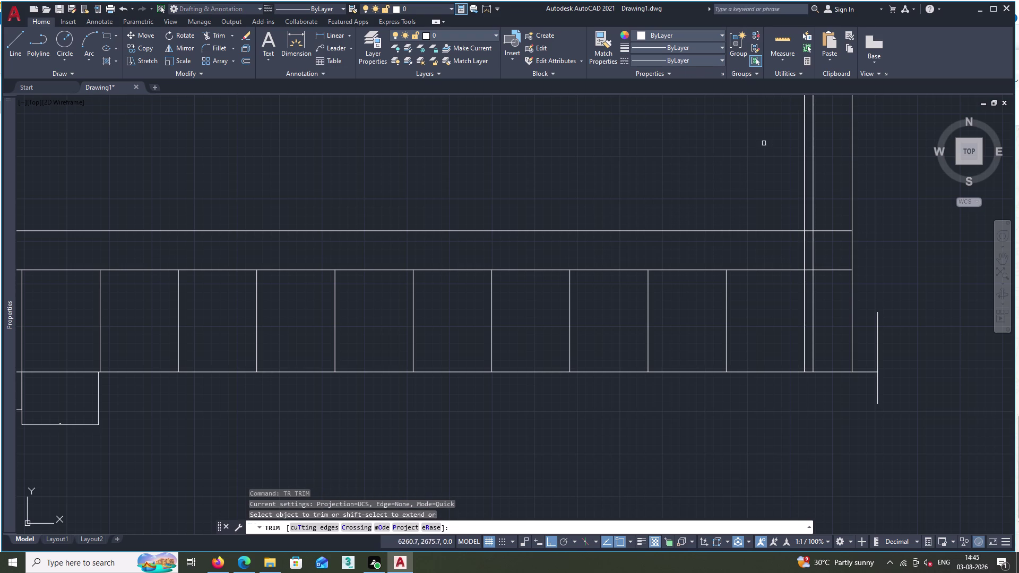
double_click(805, 198)
drag(805, 198, 812, 199)
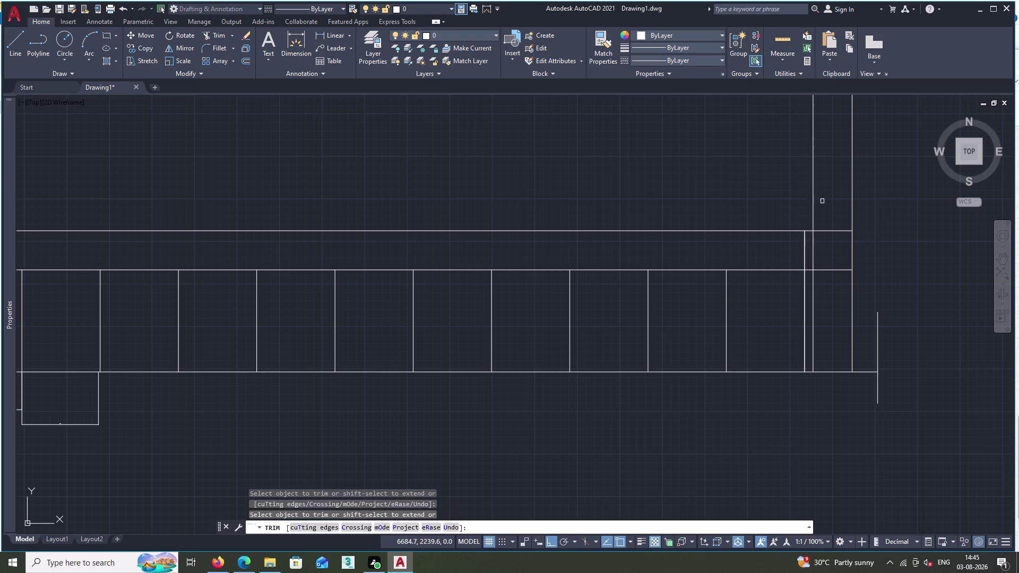
drag(810, 203, 823, 205)
click(848, 207)
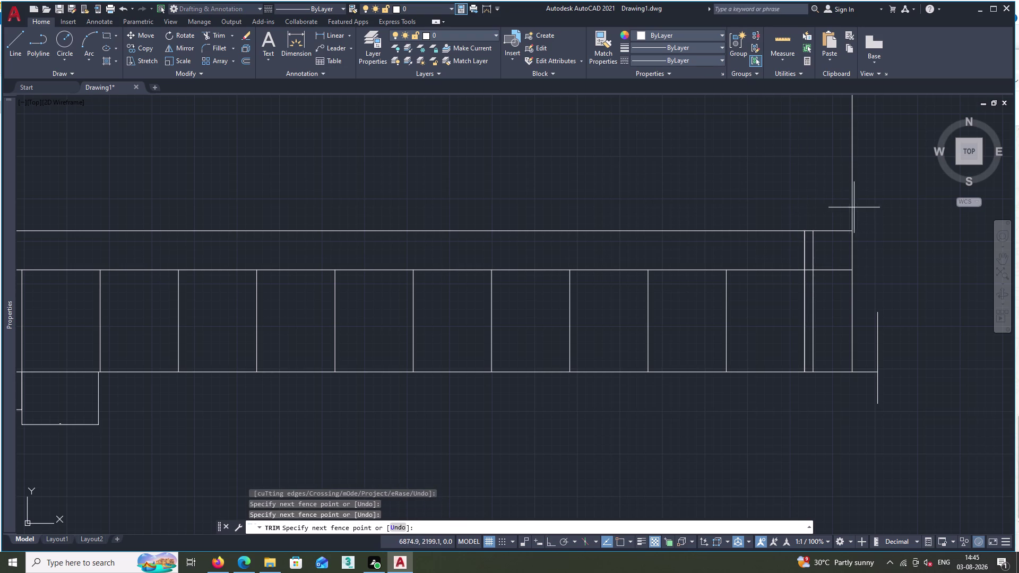
Trim leftover line ends at the lower right and between the top two edges.
double_click(883, 347)
click(865, 372)
drag(865, 372, 881, 379)
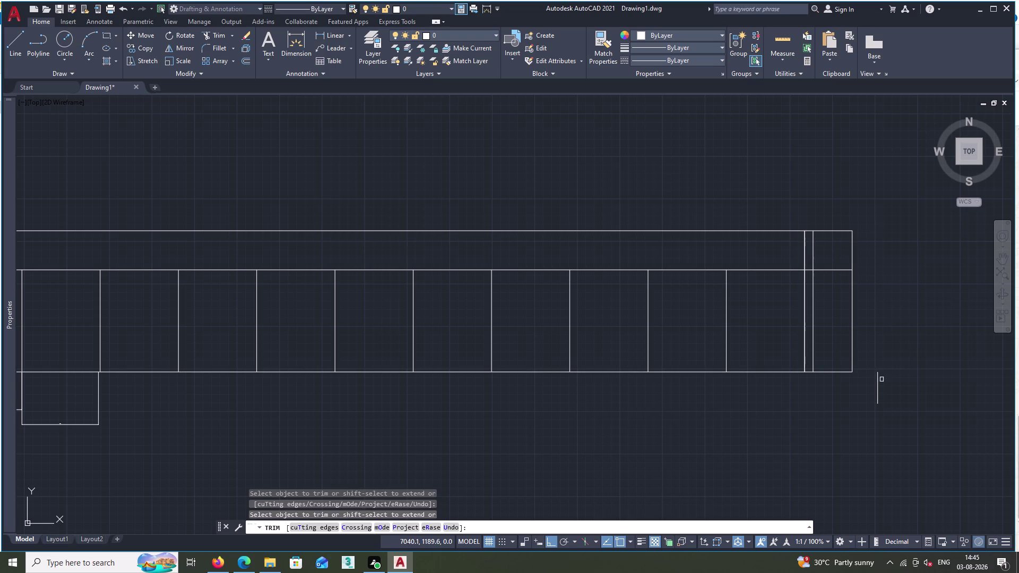
drag(881, 379, 880, 380)
click(877, 380)
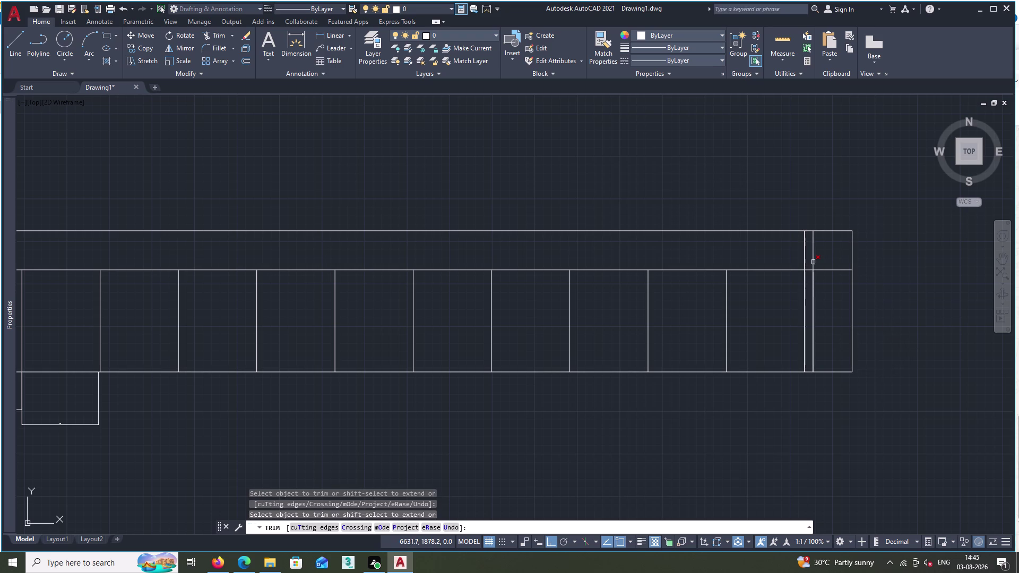
click(812, 260)
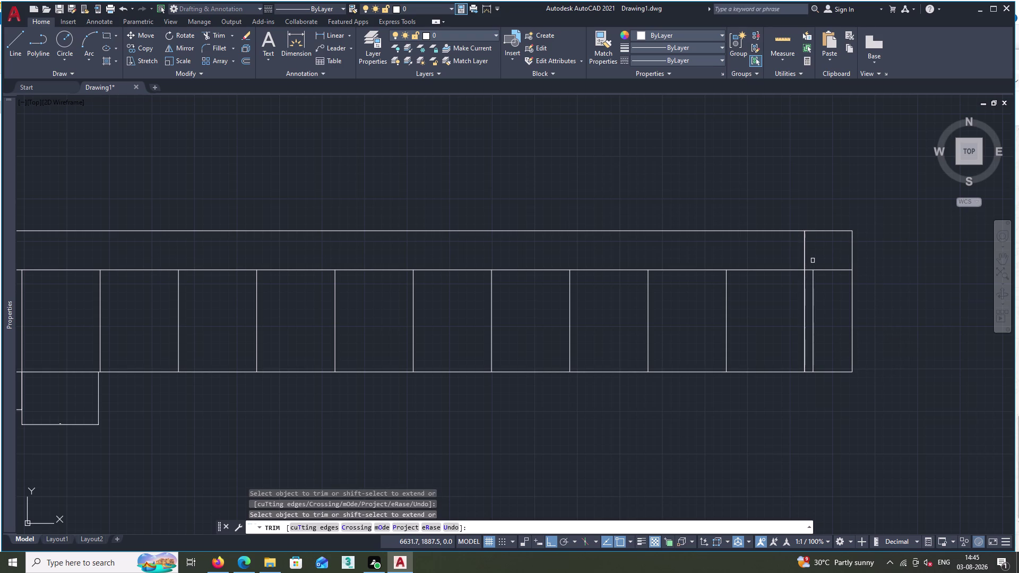
click(805, 257)
double_click(832, 269)
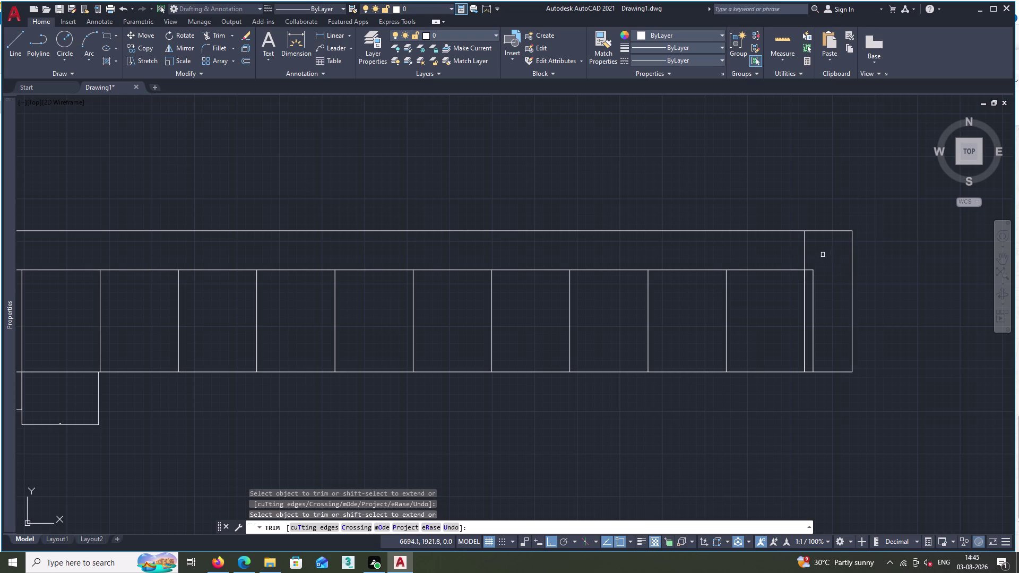
click(805, 256)
Pan back to the wardrobe outline, enter D, and cancel the trim.
scroll(down, 3)
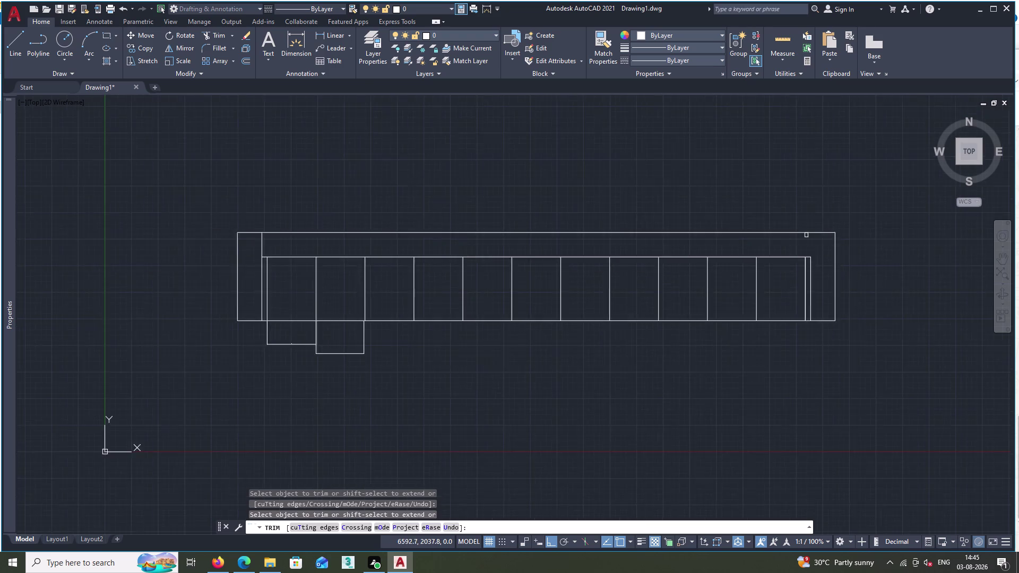
scroll(down, 3)
scroll(up, 3)
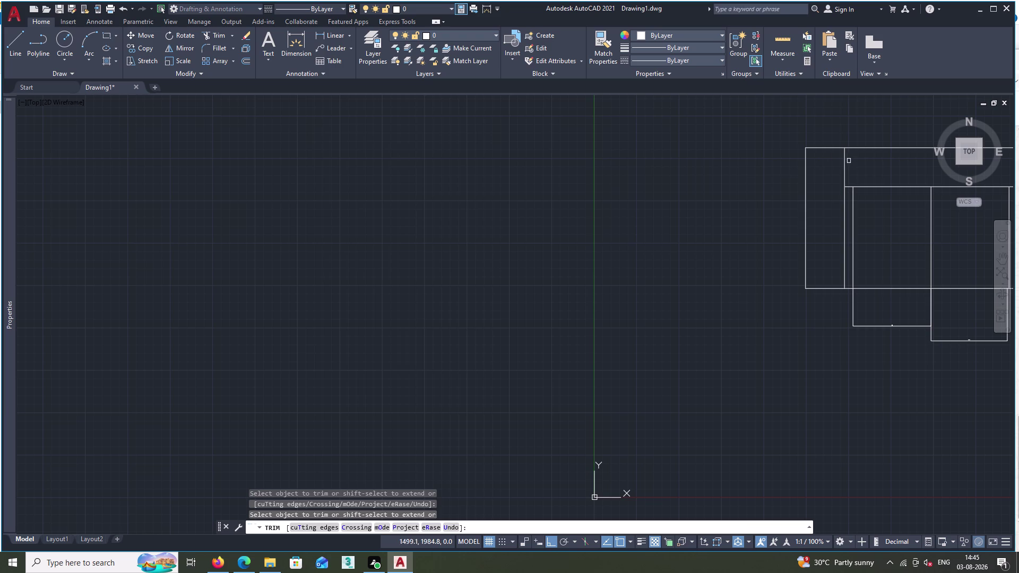
click(845, 167)
scroll(down, 3)
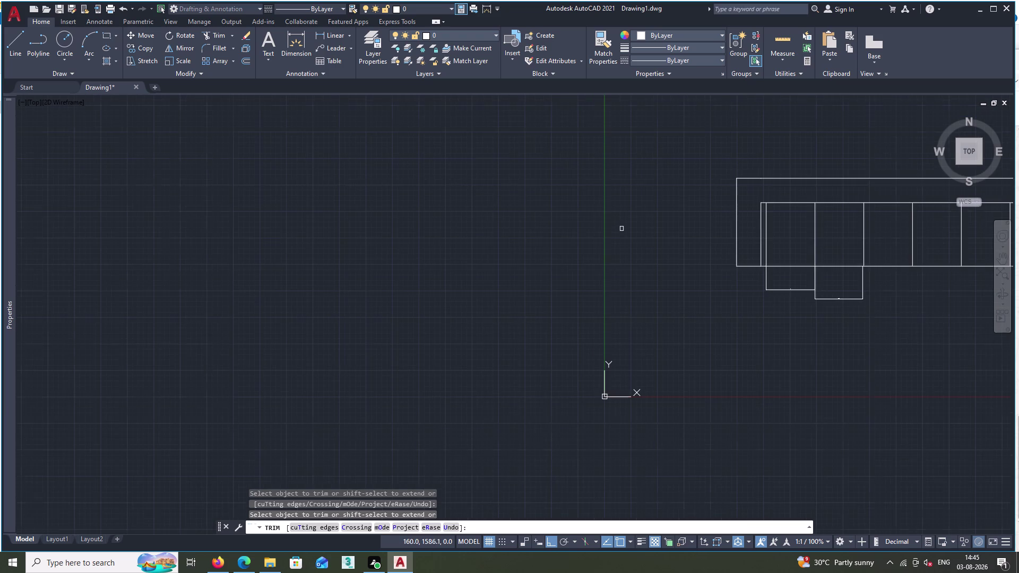
middle_drag(622, 229, 185, 269)
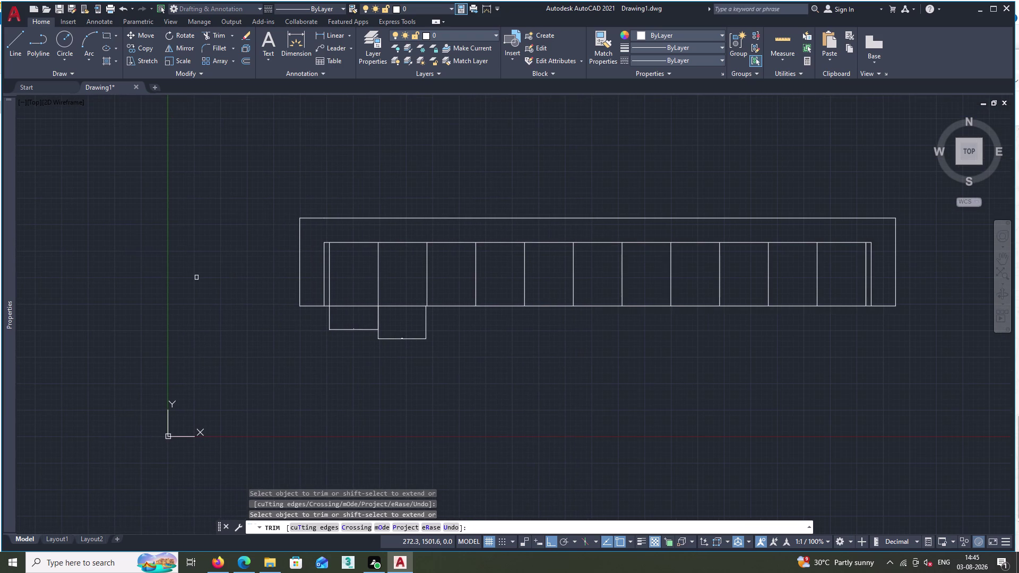
text(D)
key(space)
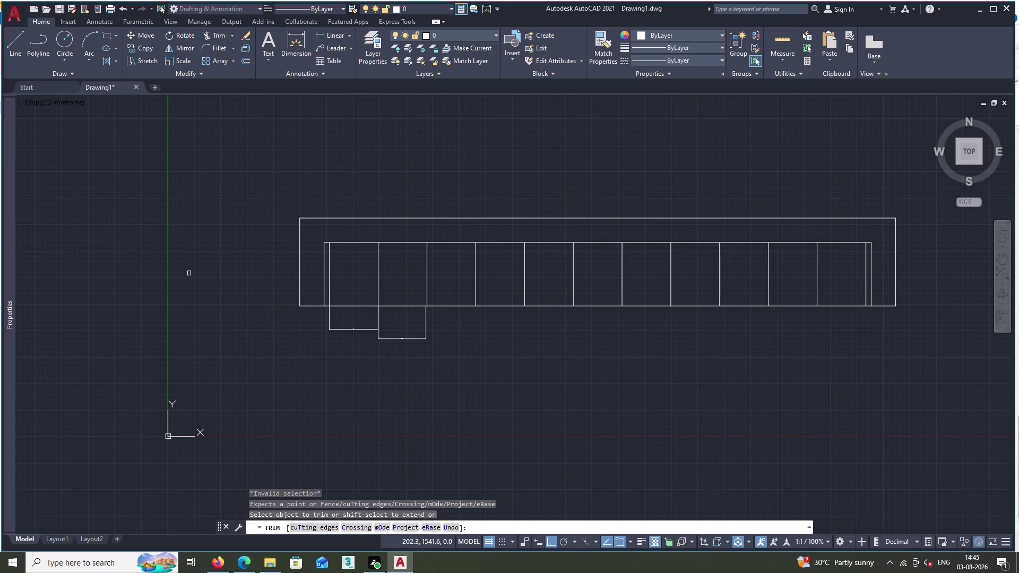
key(Escape)
Set the ISO-25 dimension style's text height to 10.
text(D)
key(space)
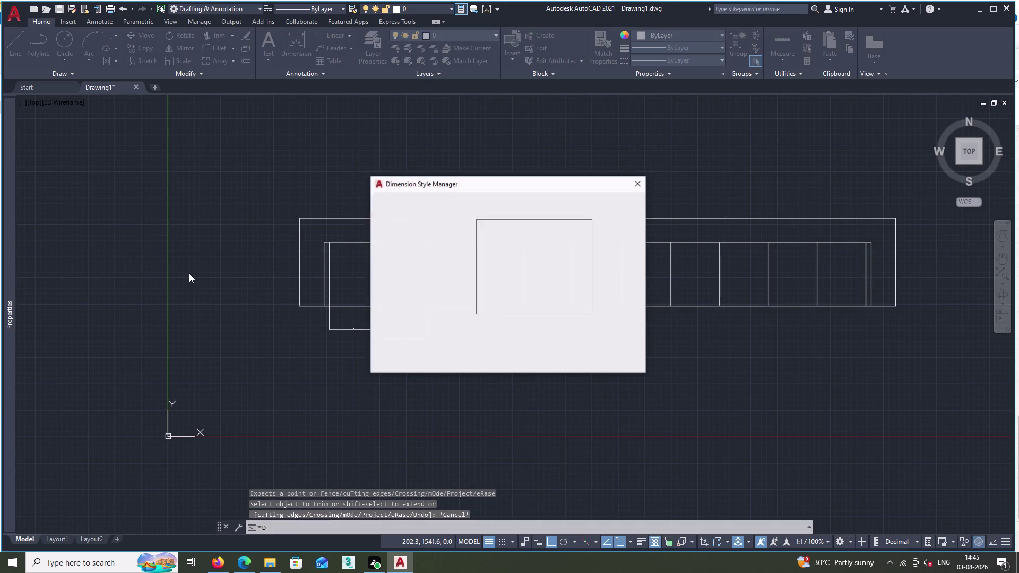
click(618, 255)
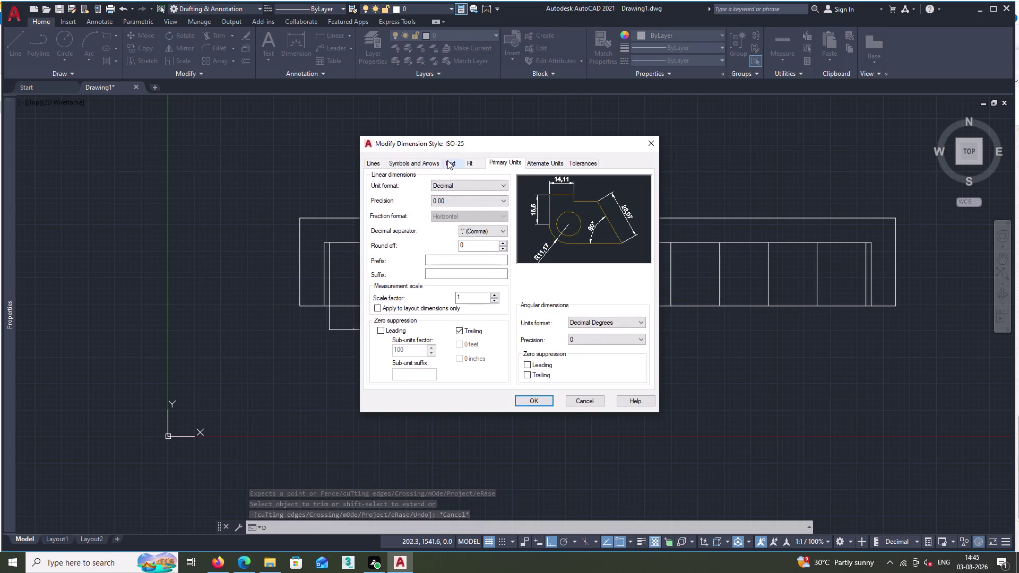
click(447, 160)
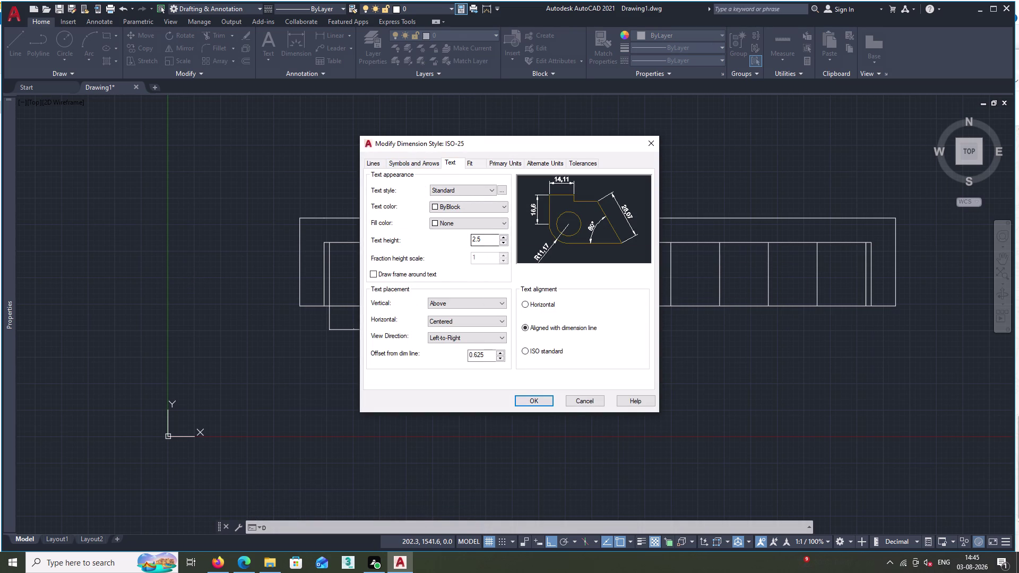
click(482, 240)
key(BackSpace)
key(BackSpace)
key(BackSpace)
key(BackSpace)
key(1)
text(0)
key(space)
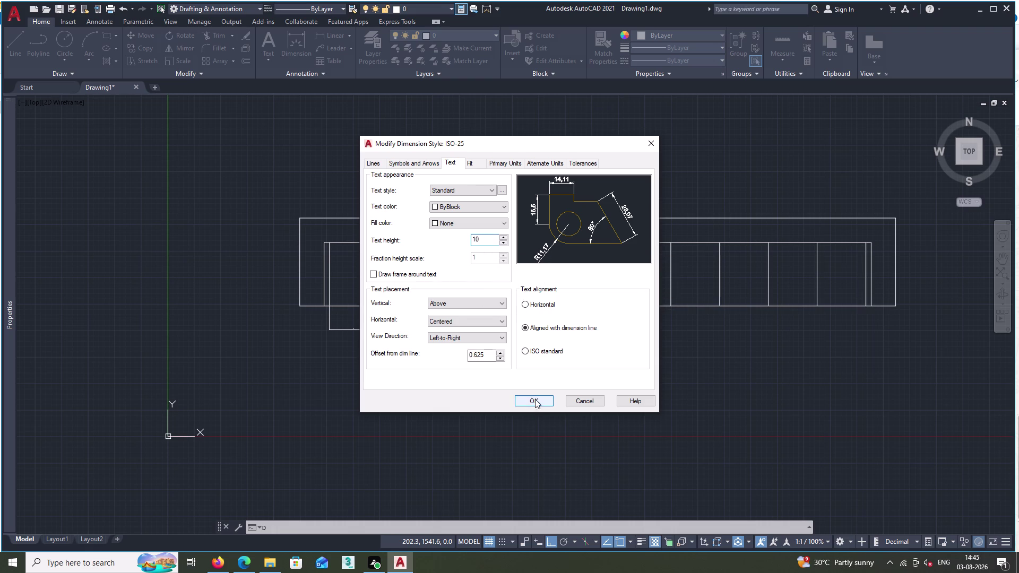
click(533, 397)
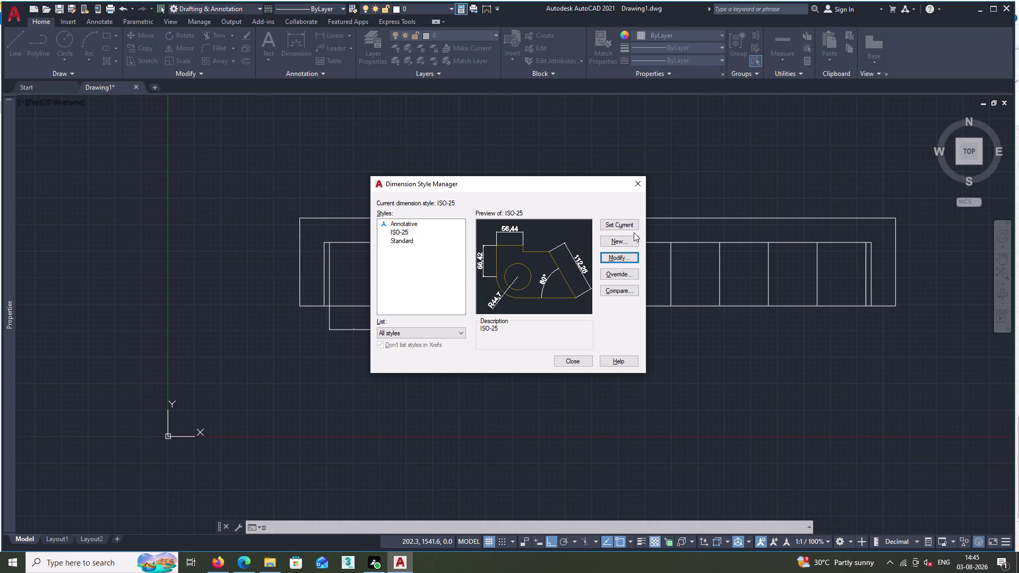
Review ISO-25's arrow settings, make ISO-25 current, and close the manager.
click(612, 258)
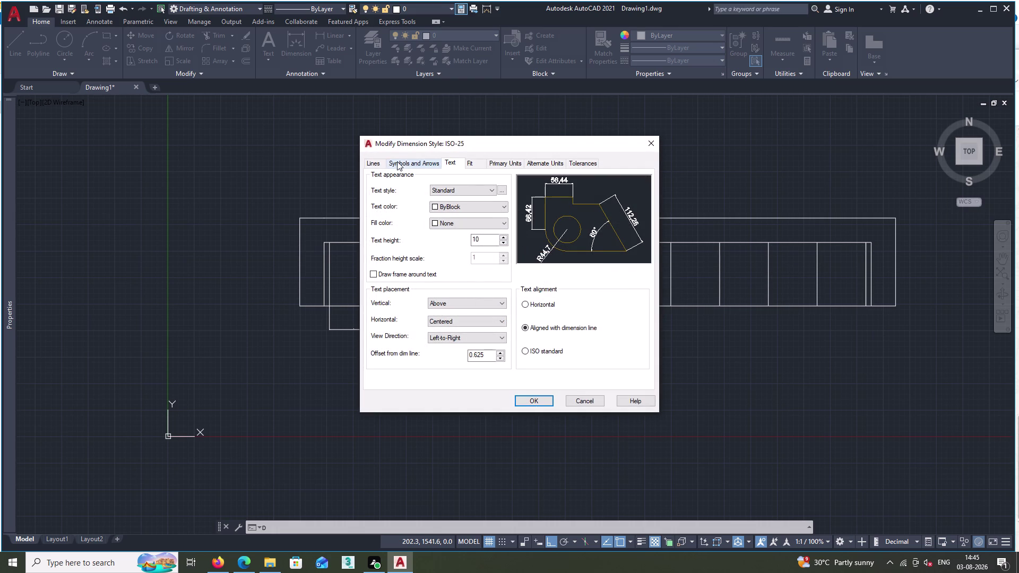
click(502, 163)
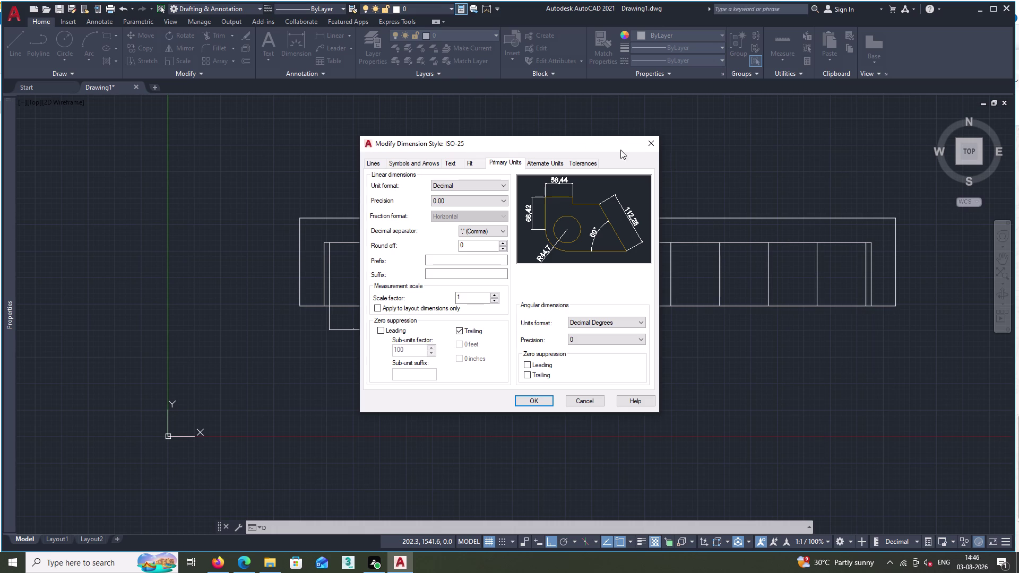
click(652, 141)
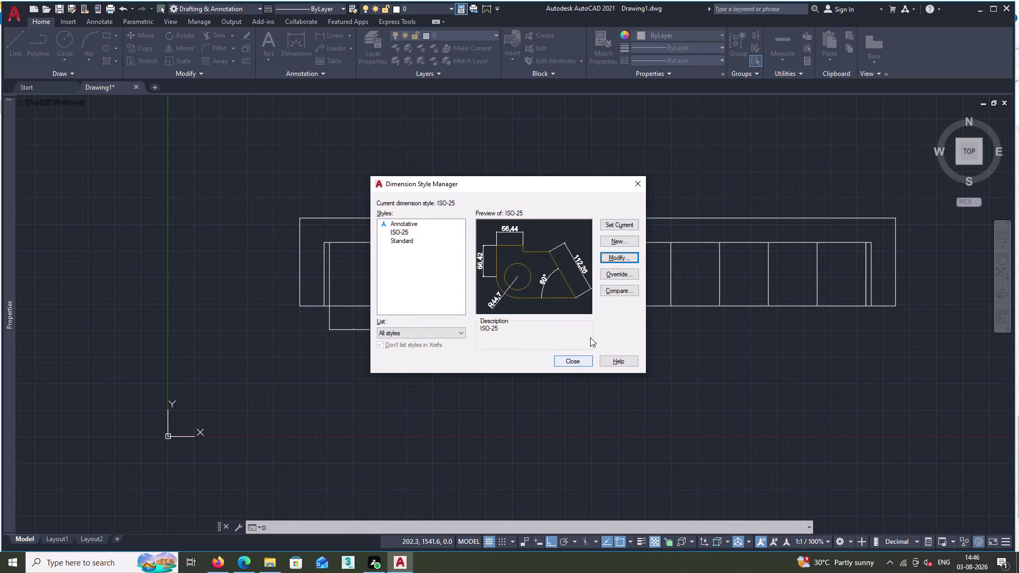
click(620, 220)
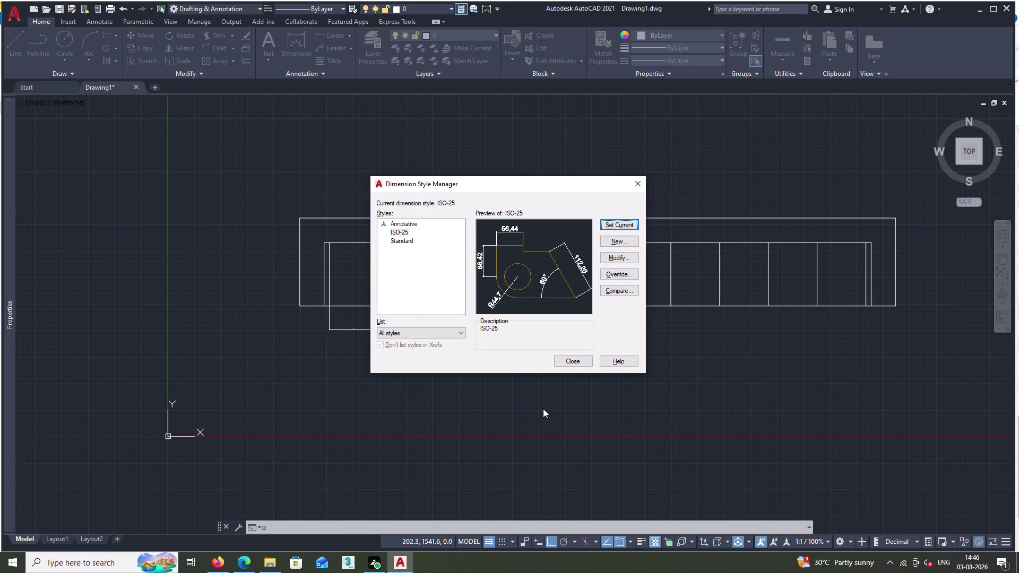
click(572, 362)
scroll(up, 3)
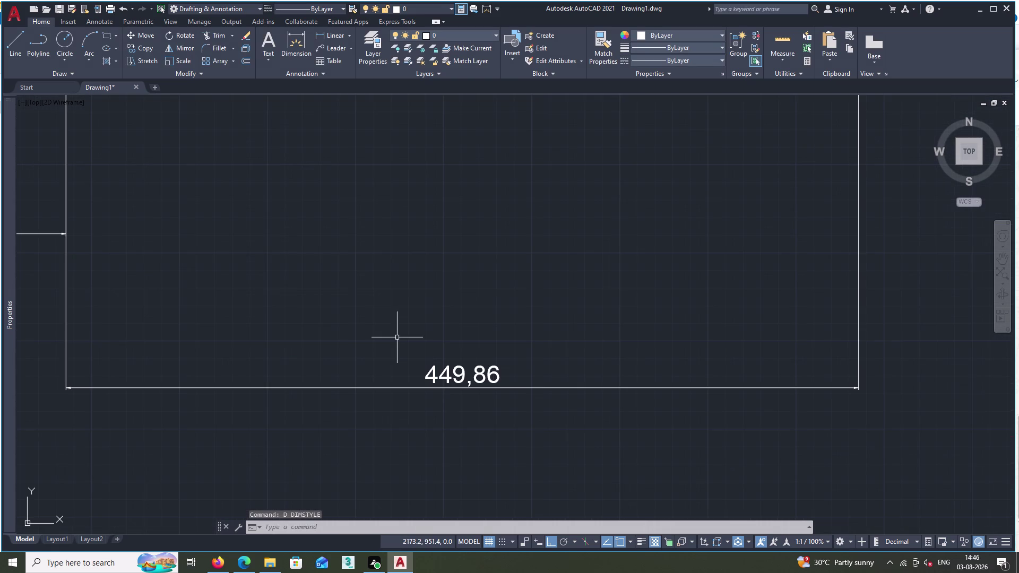
Inspect the 449,86 dimension, zoom out, and reopen the Dimension Style Manager with D.
click(453, 374)
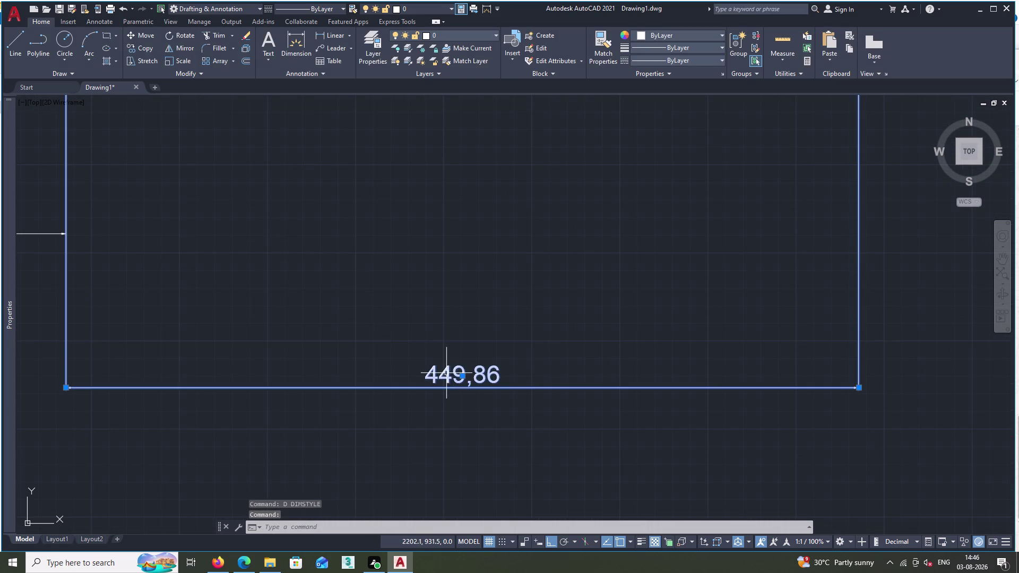
scroll(down, 3)
scroll(down, 3)
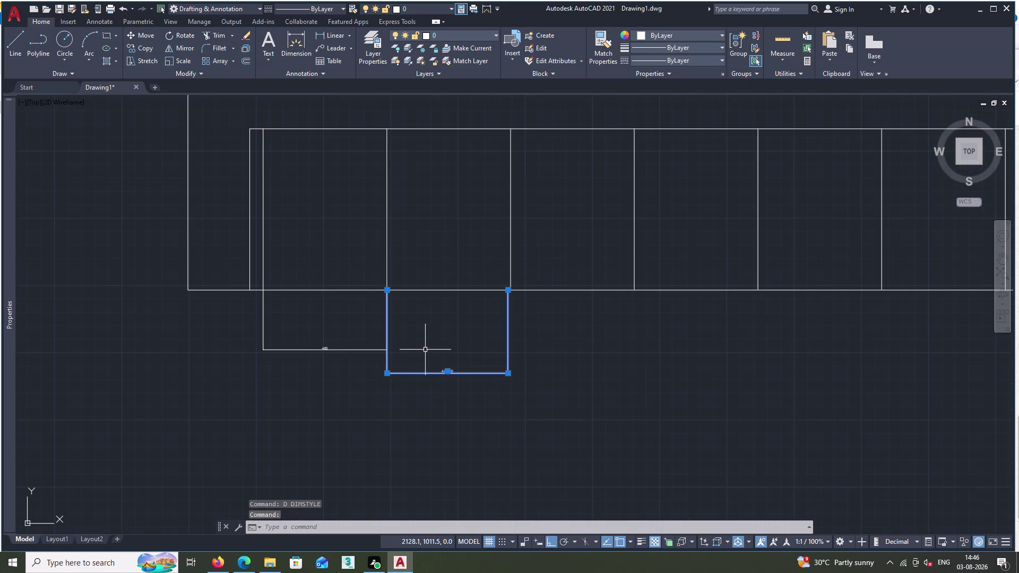
key(Escape)
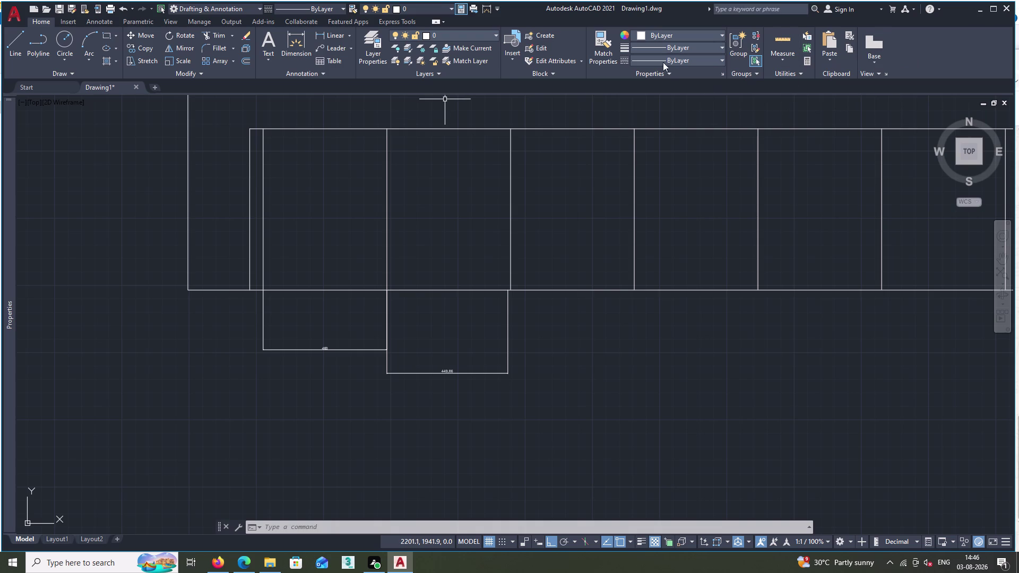
key(d)
key(space)
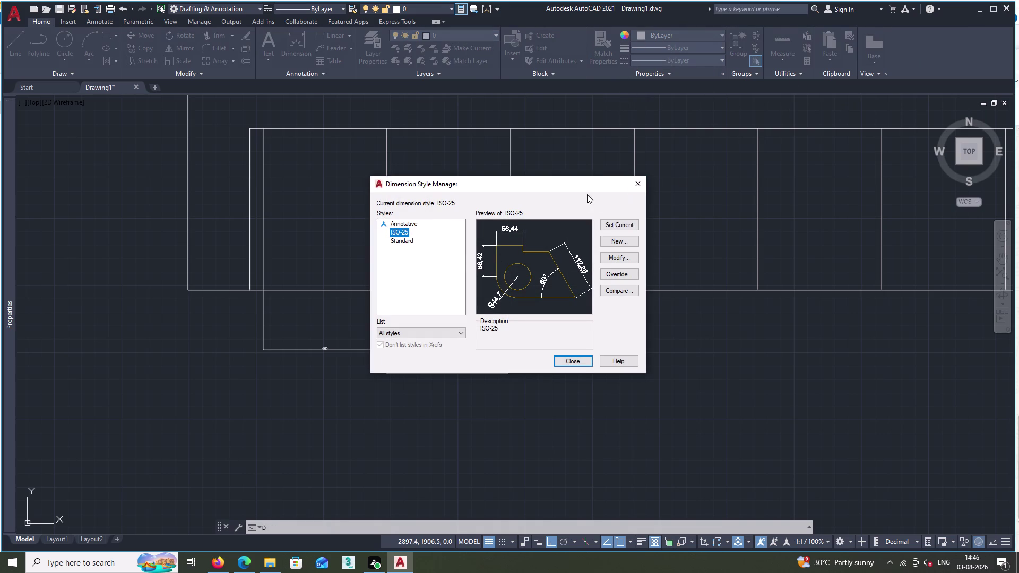
Set ISO-25's primary-unit linear precision to 0 for whole numbers.
click(624, 254)
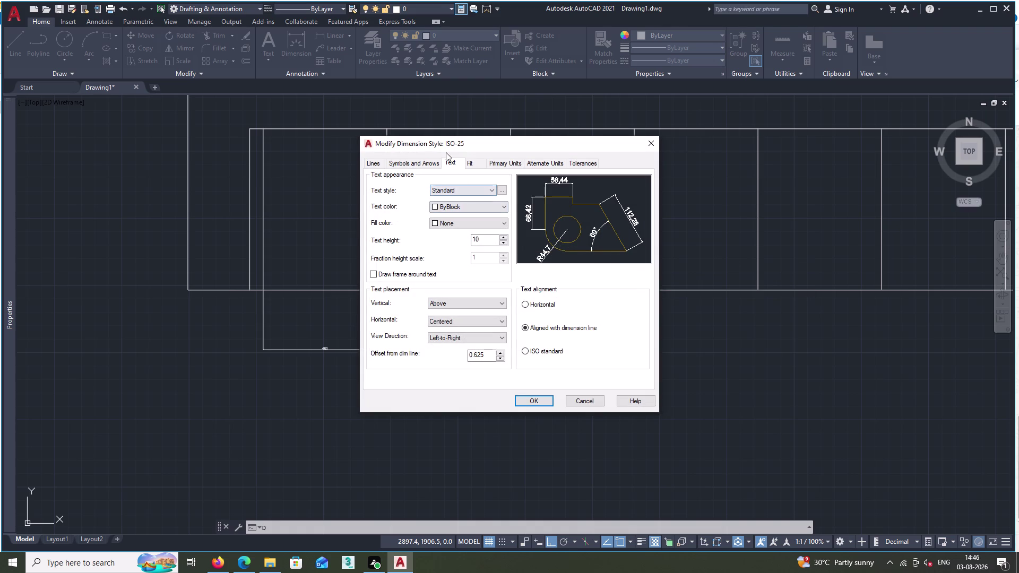
click(512, 160)
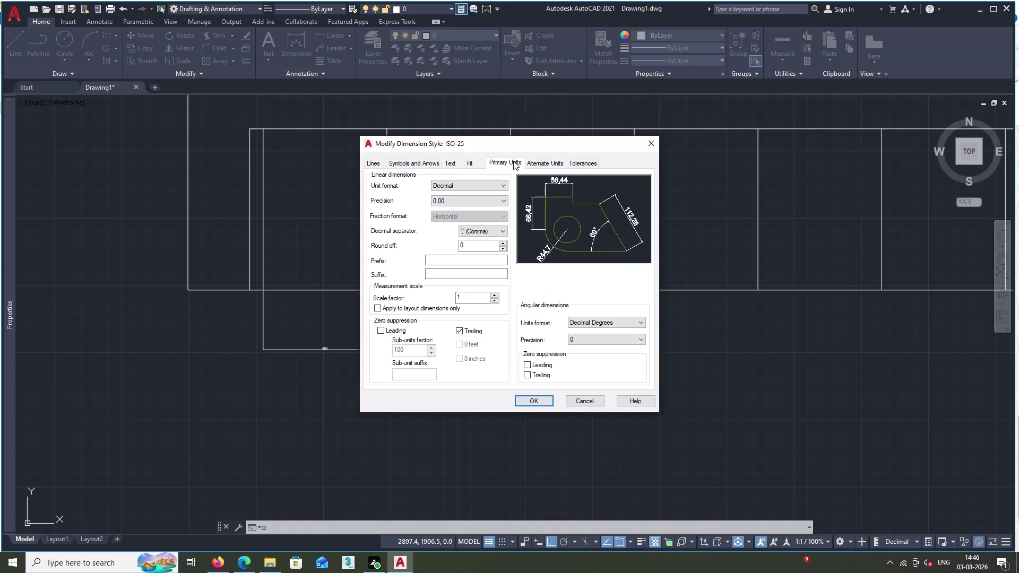
double_click(482, 201)
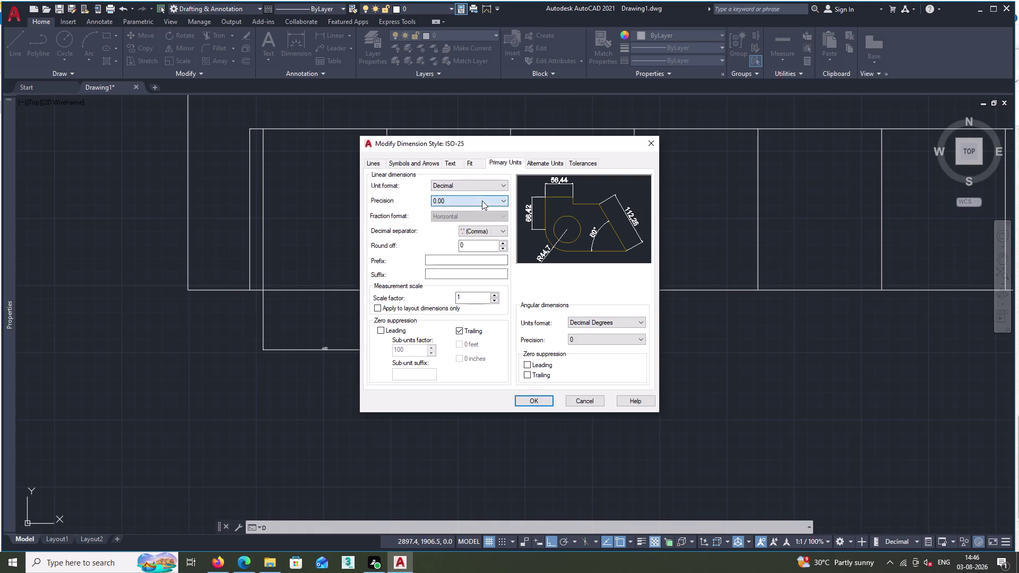
click(497, 200)
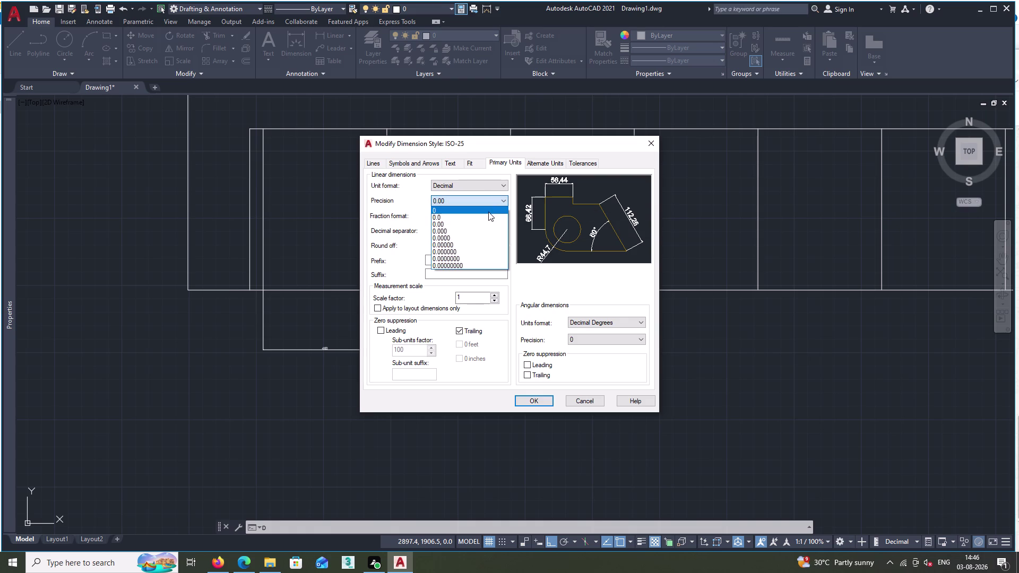
click(487, 209)
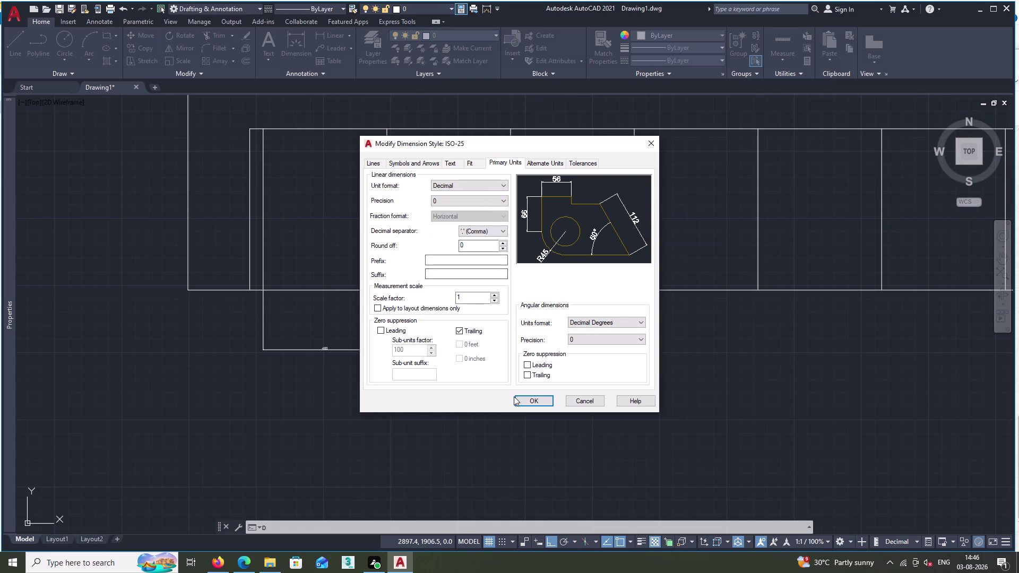
click(525, 399)
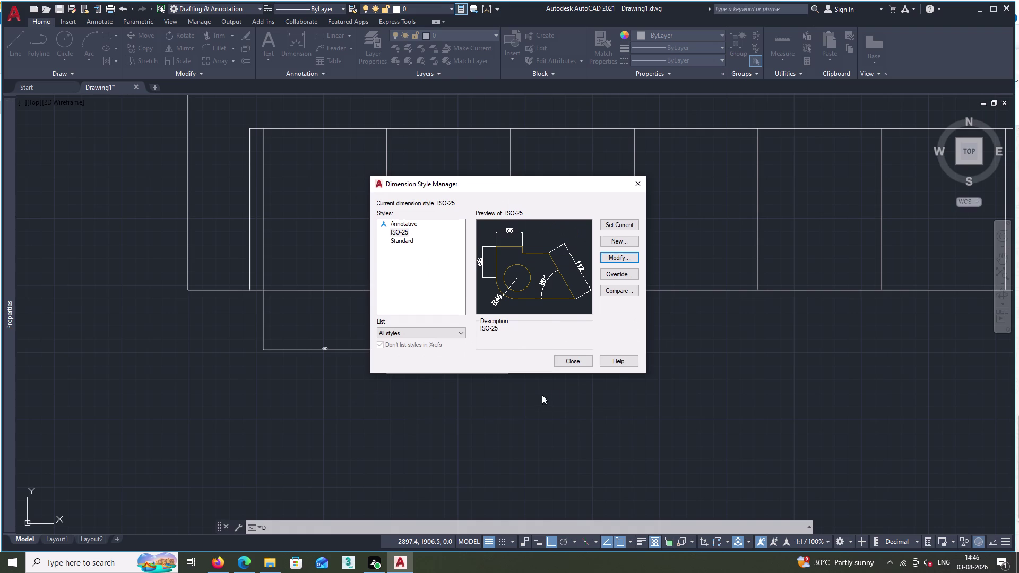
Raise ISO-25's text height to 50, make it current, and close the manager.
click(624, 257)
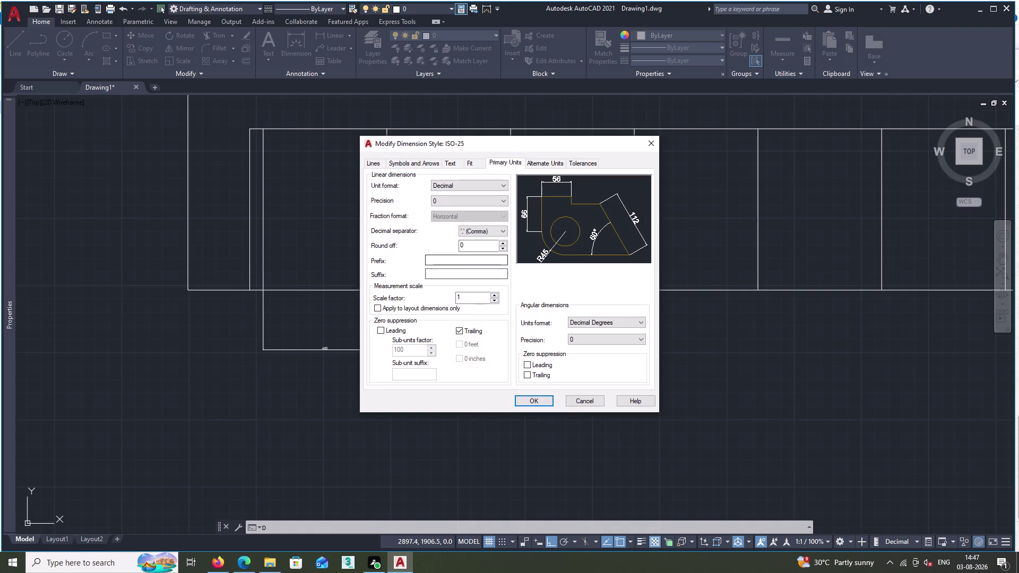
click(449, 162)
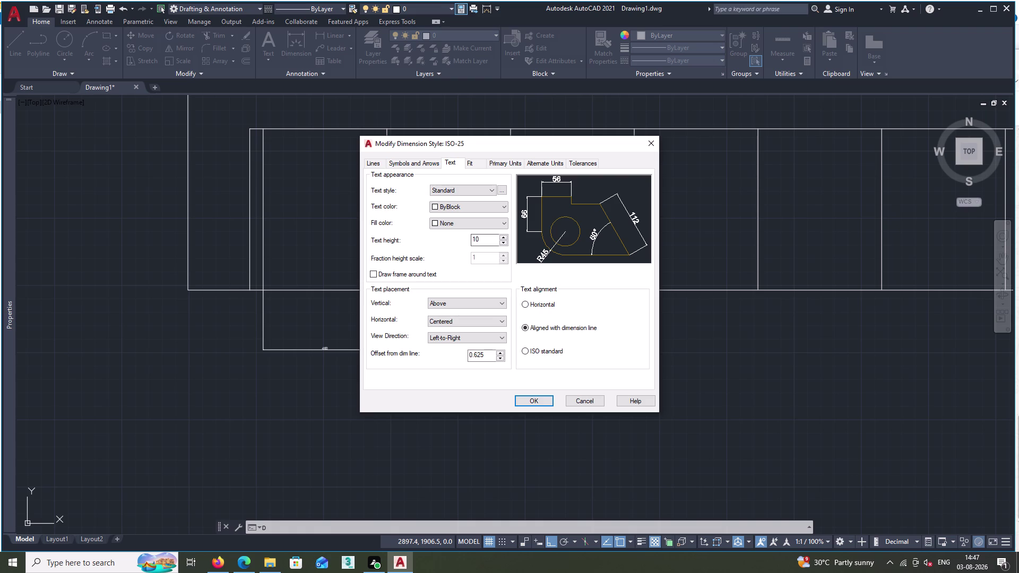
click(485, 235)
key(BackSpace)
key(BackSpace)
text(50)
key(space)
double_click(528, 404)
click(616, 223)
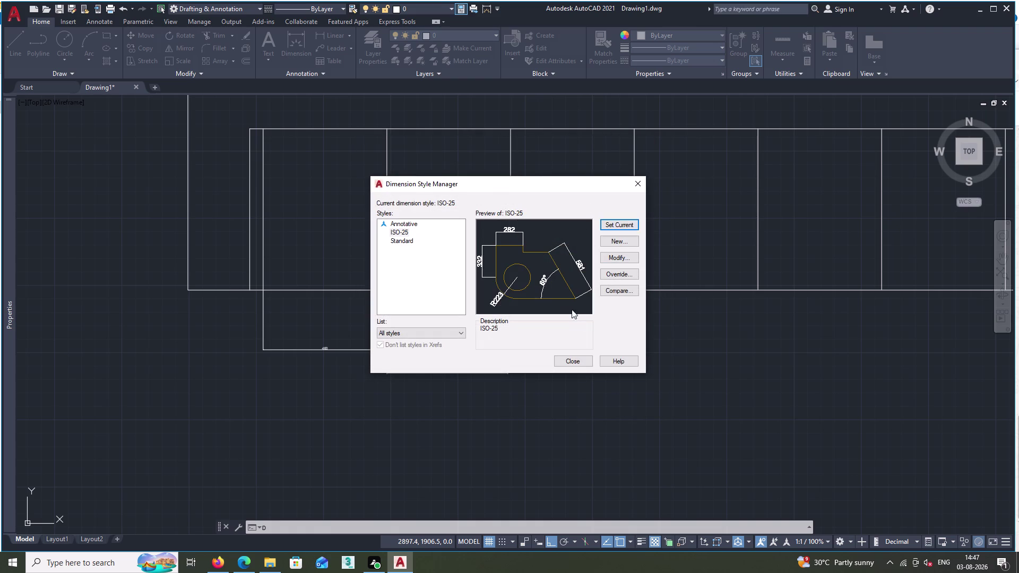
double_click(579, 360)
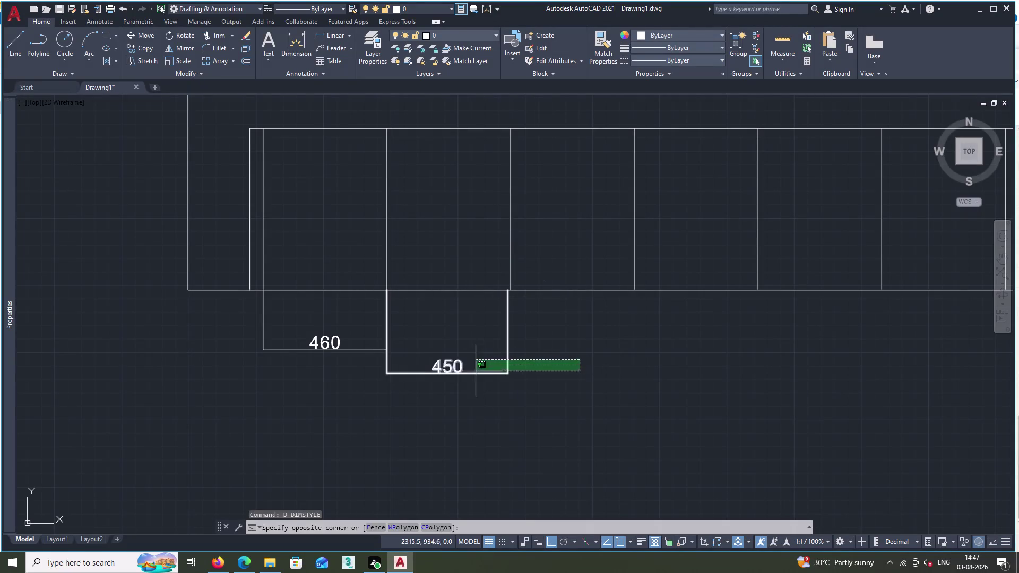
Cancel the stray selection window, reframe the view, and start HATCH with H.
key(Escape)
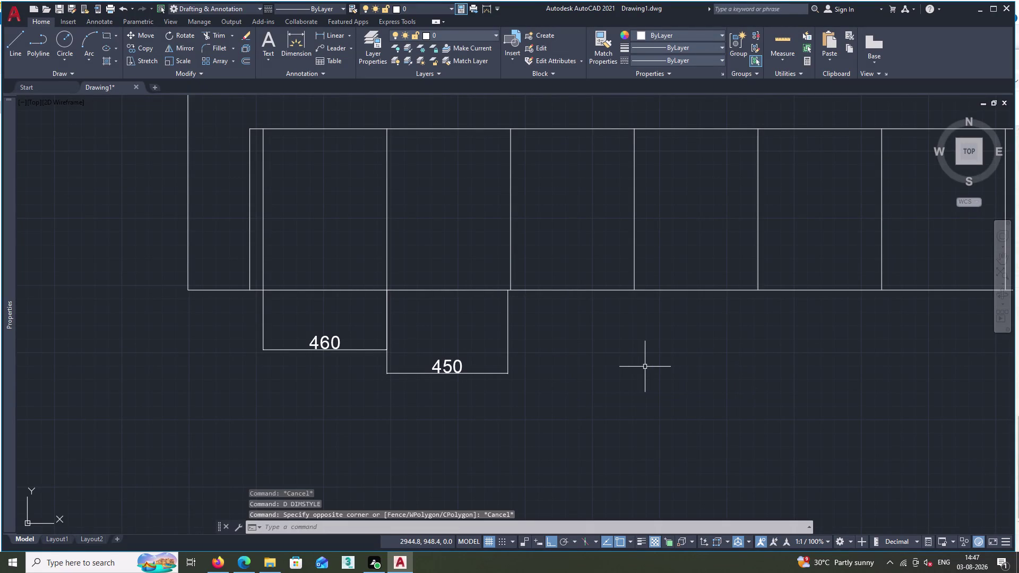
scroll(down, 3)
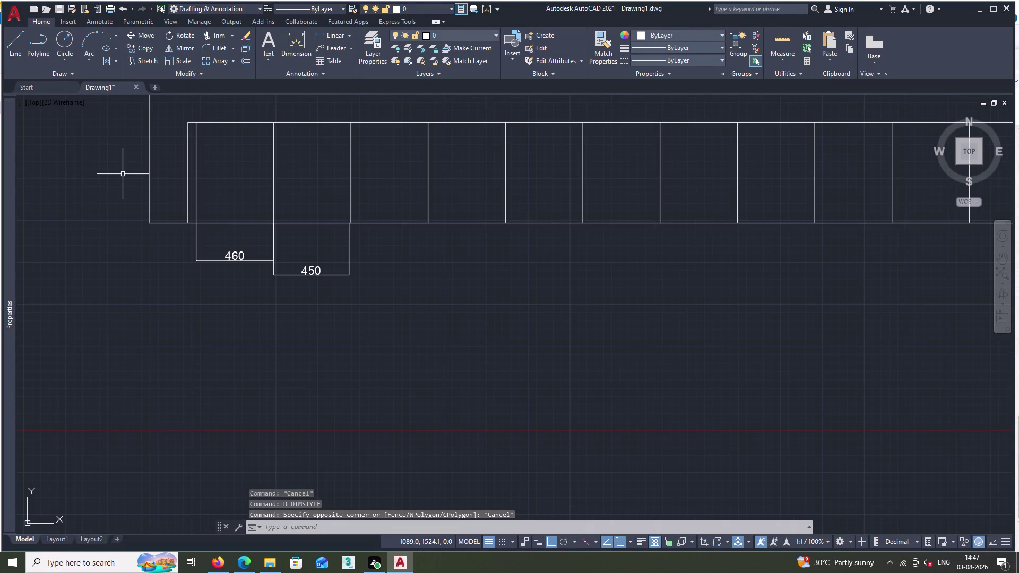
middle_drag(132, 171, 194, 289)
scroll(down, 3)
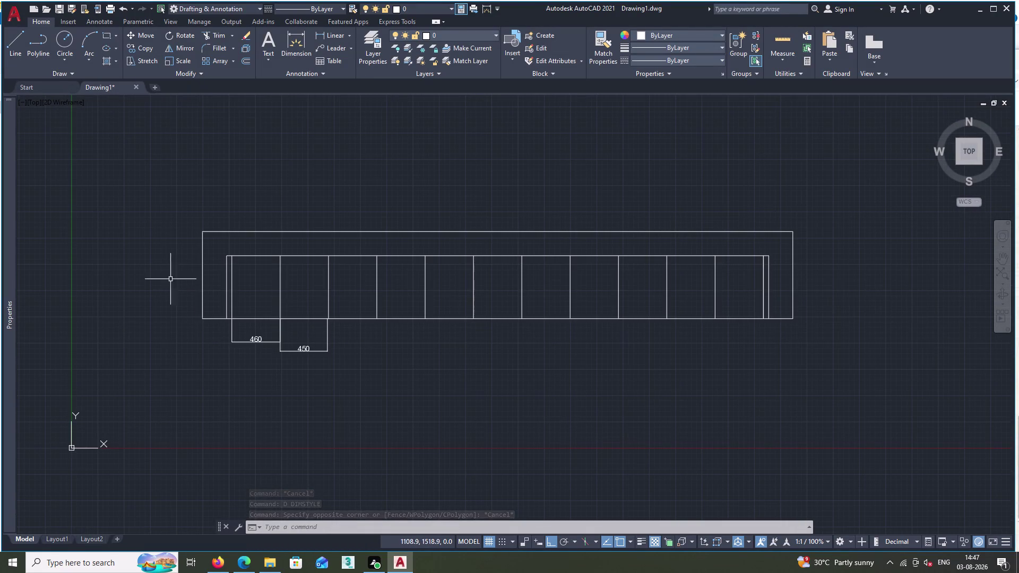
text(H)
key(space)
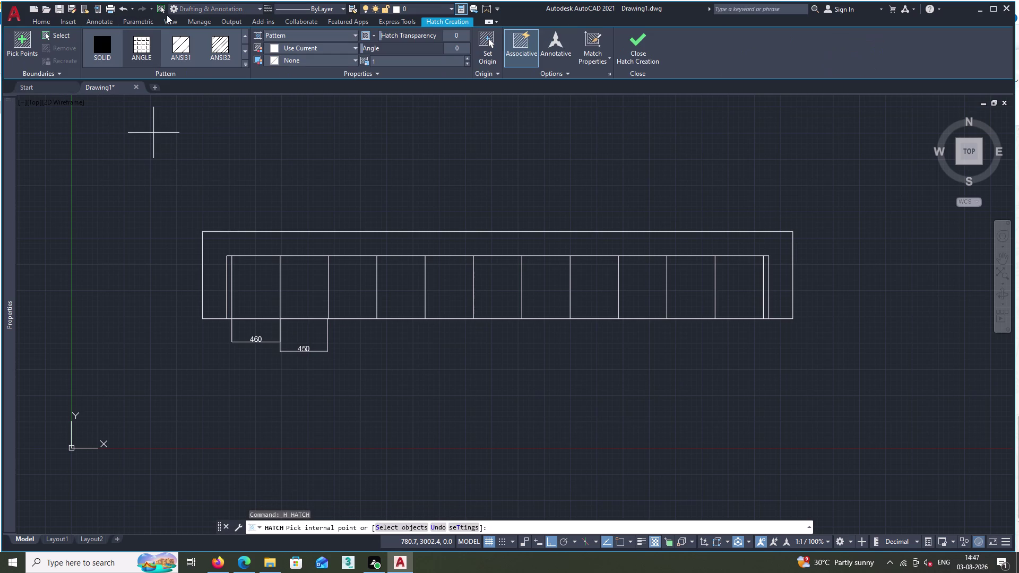
Fill the wardrobe's outer wall area with the ANSI32 diagonal hatch pattern.
click(220, 51)
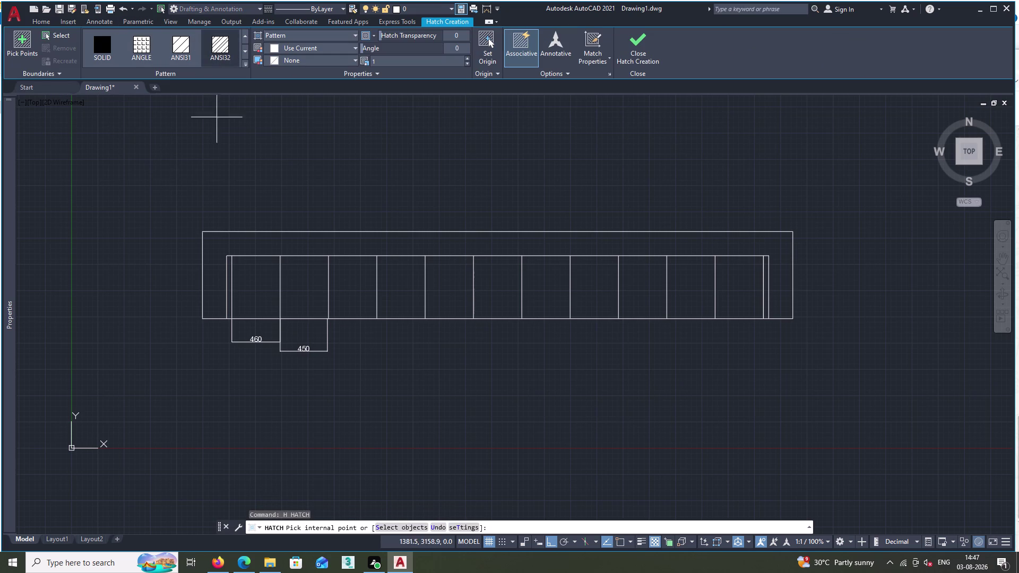
double_click(245, 236)
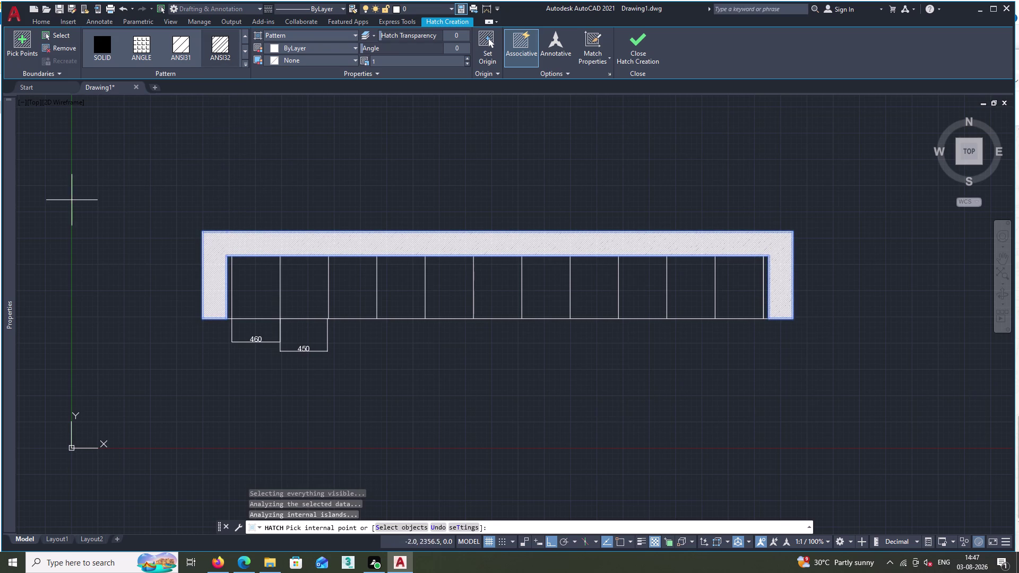
key(Escape)
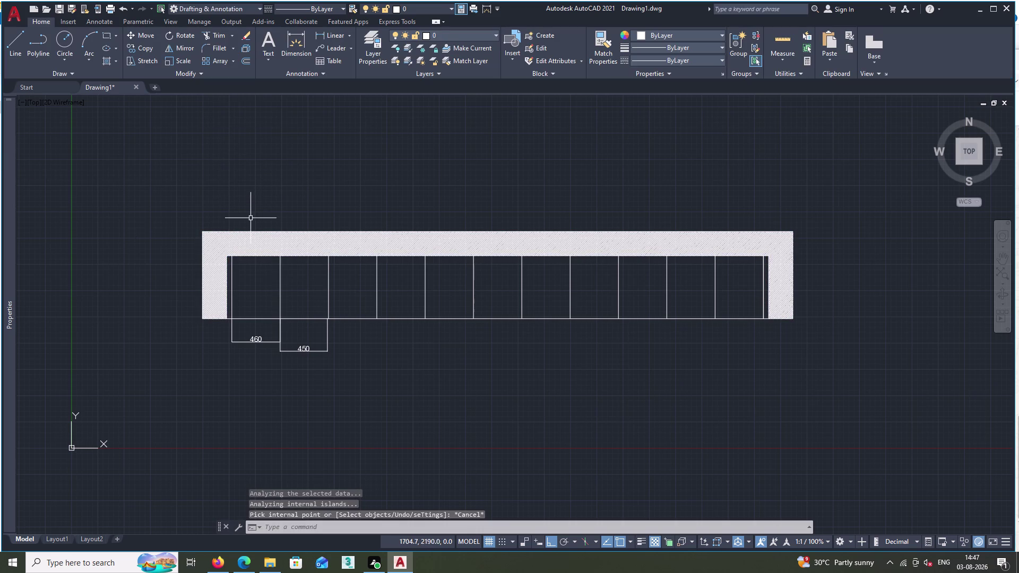
Change the wall hatch scale to 15 and finish editing the hatch.
double_click(255, 236)
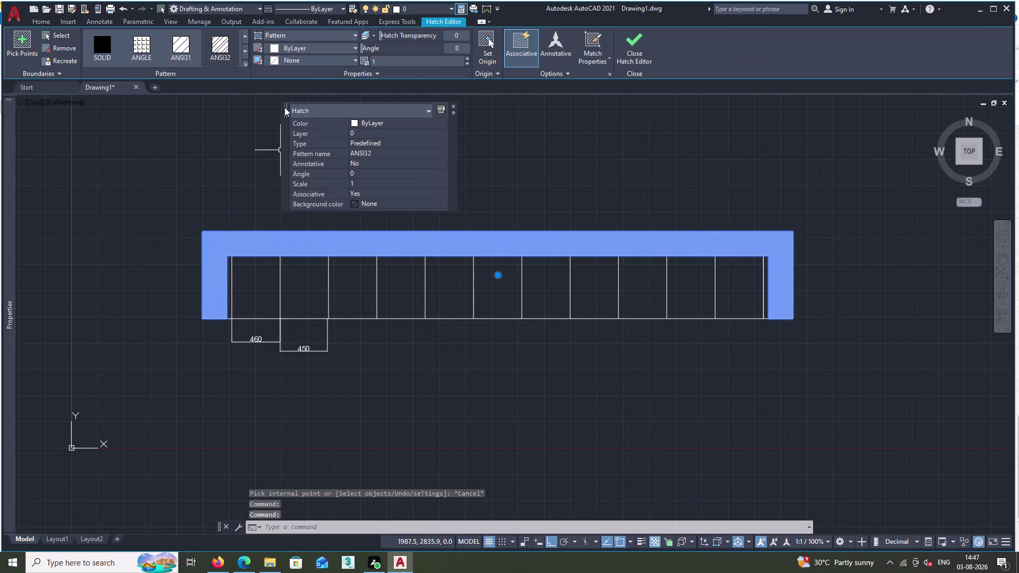
click(378, 59)
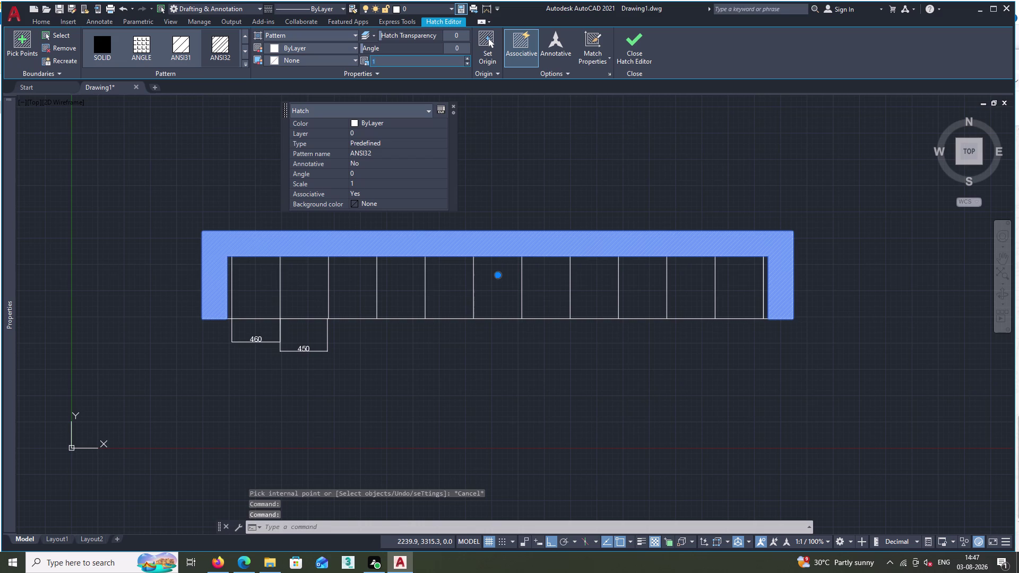
key(5)
key(BackSpace)
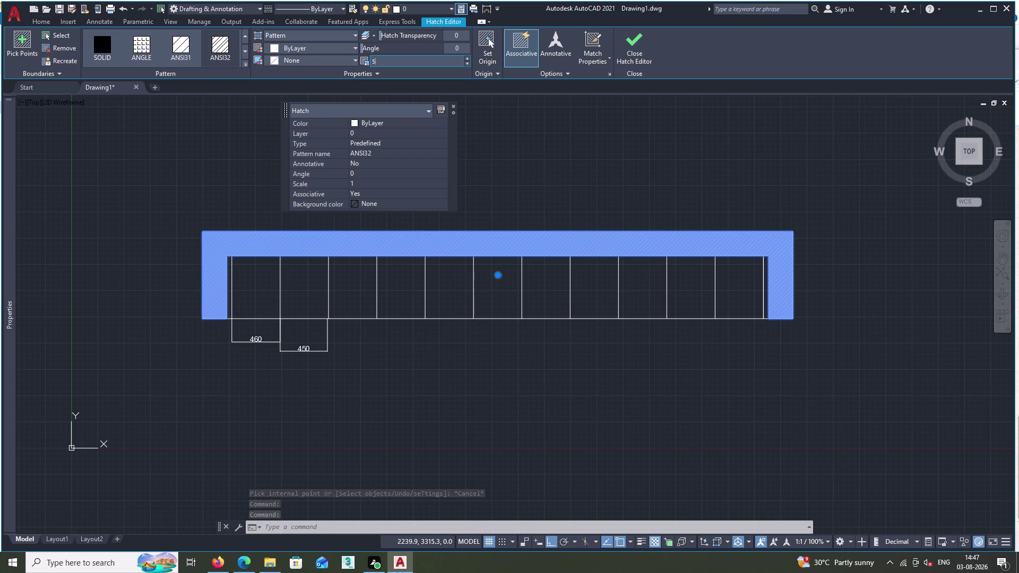
text(15)
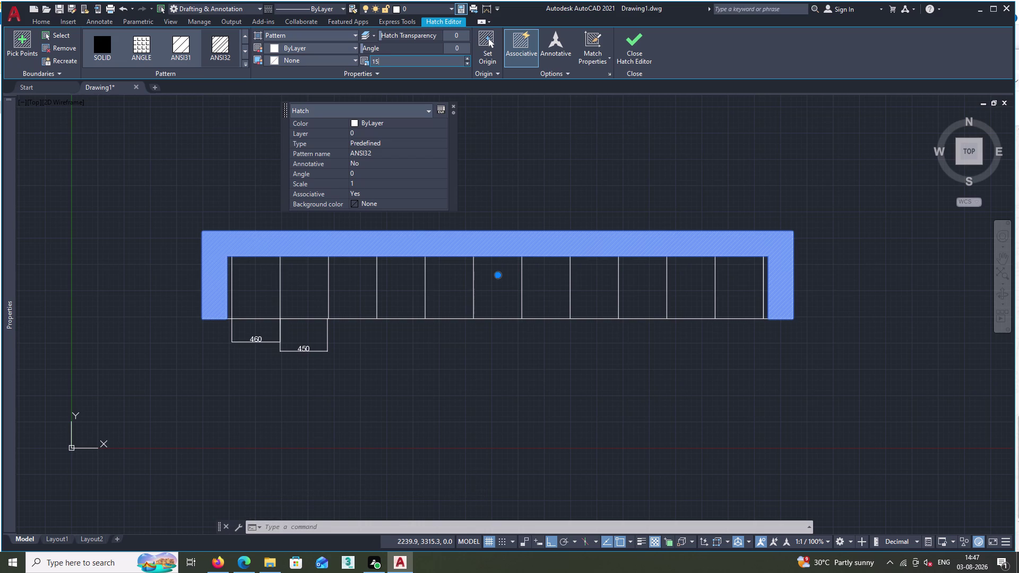
key(space)
click(524, 171)
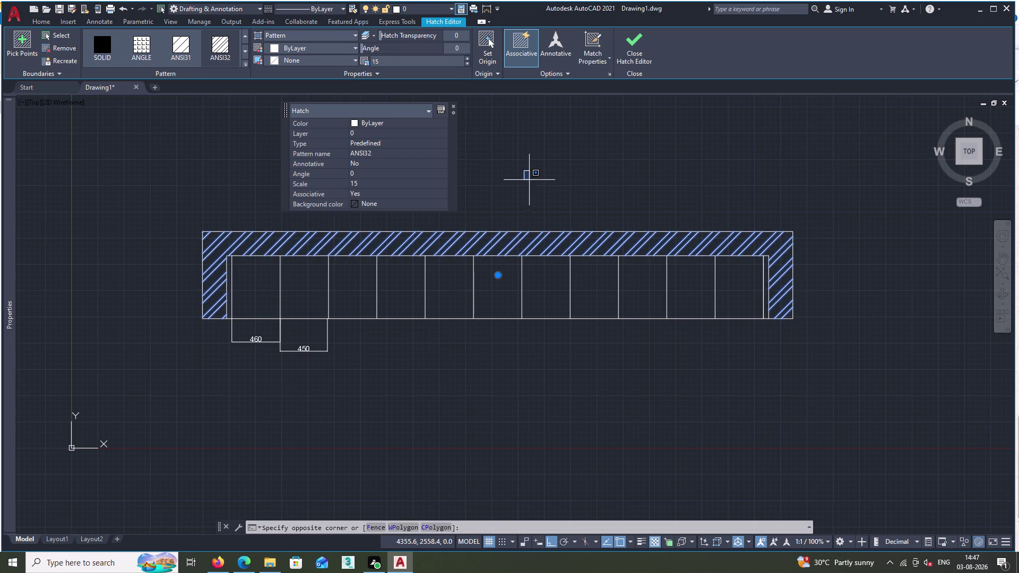
key(Escape)
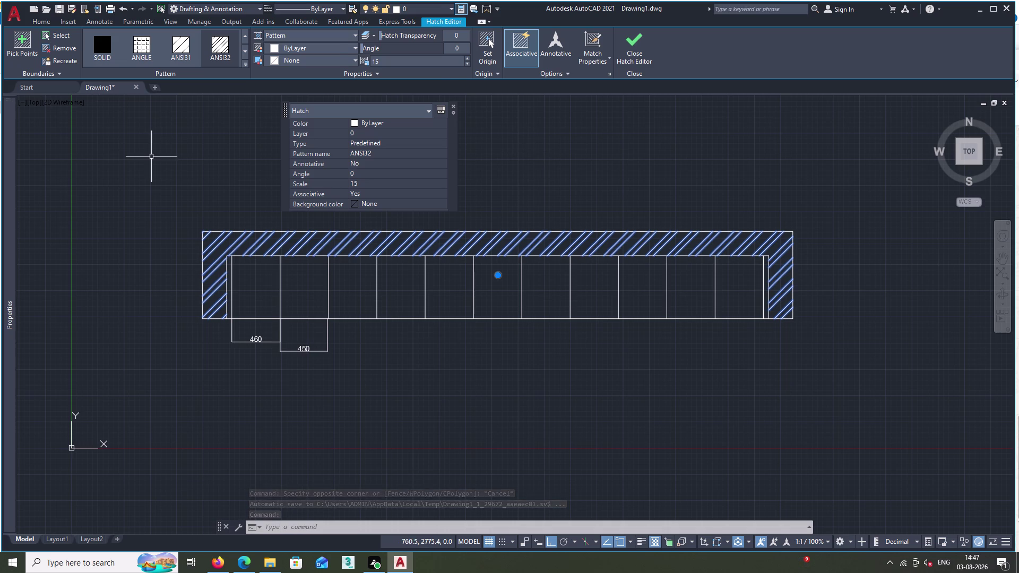
key(space)
key(Escape)
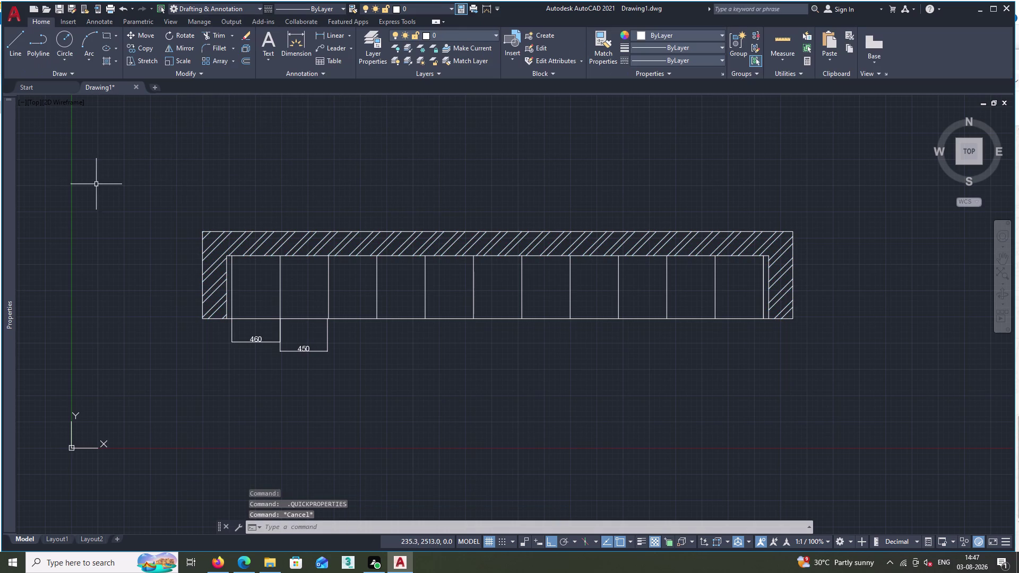
Delete the 450 dimension beneath the wardrobe.
scroll(down, 3)
middle_drag(113, 202, 222, 281)
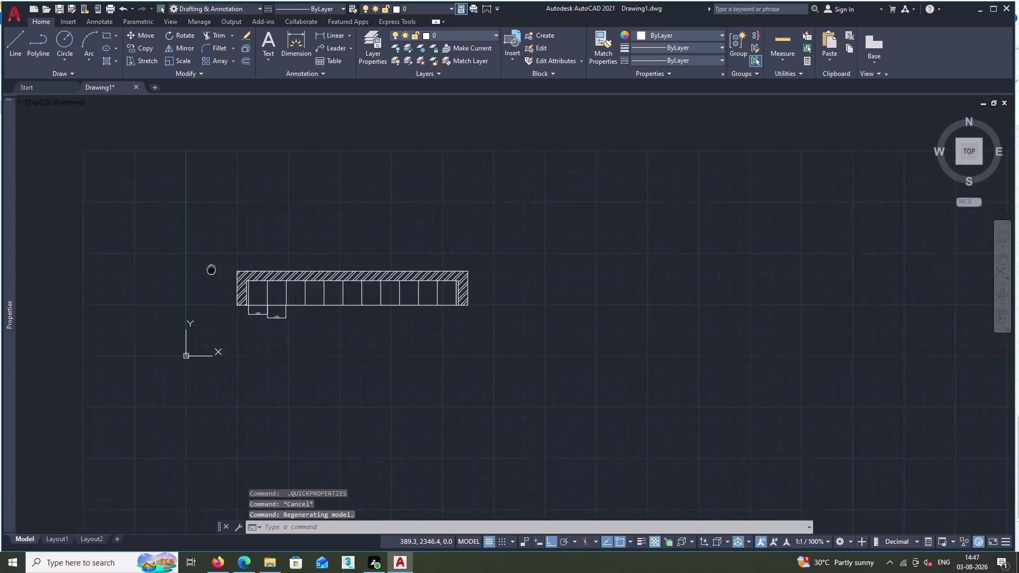
middle_drag(223, 282, 240, 294)
scroll(up, 3)
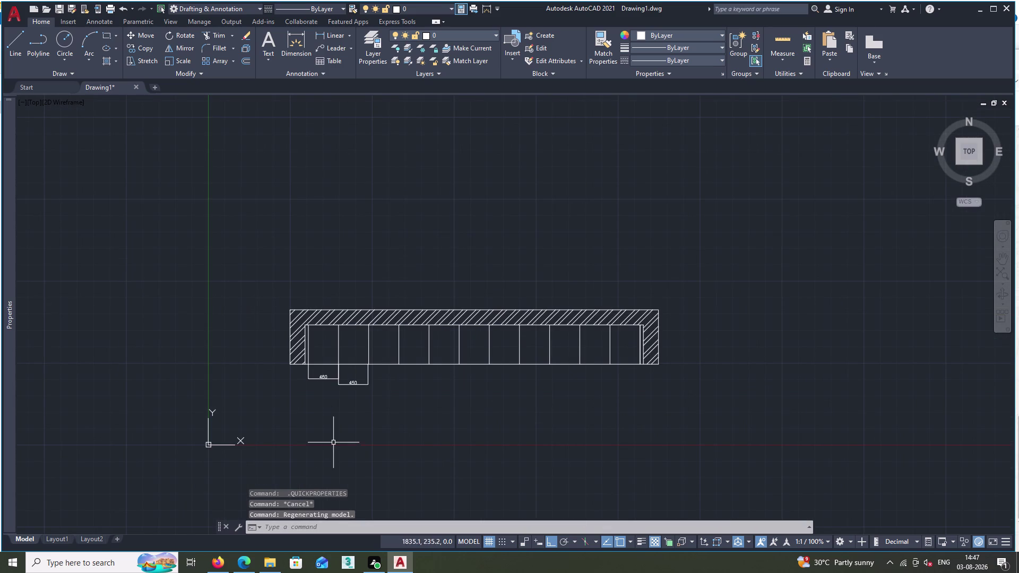
click(355, 384)
key(Delete)
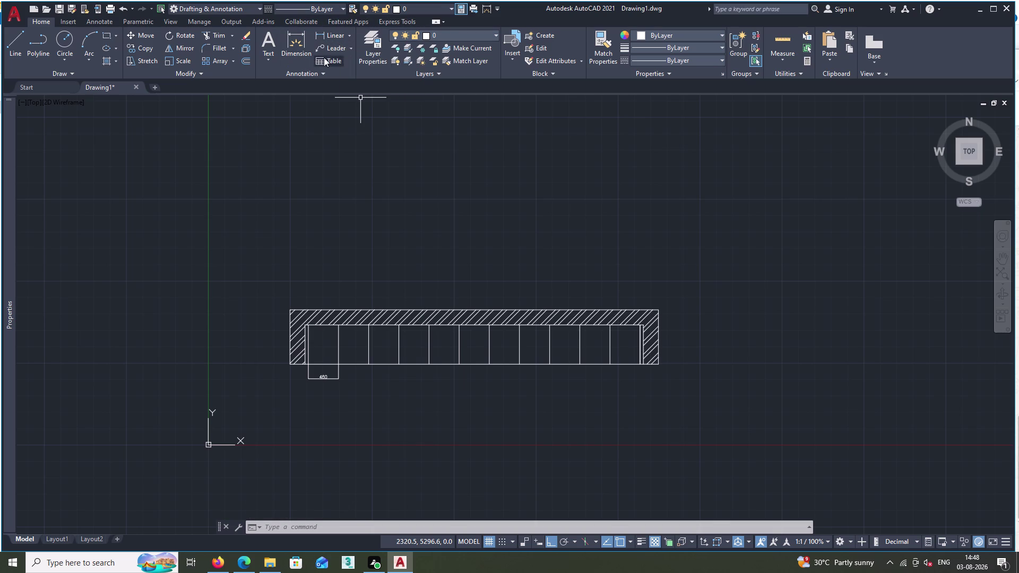
Start a linear dimension and expand the full Annotate dimension tools.
double_click(343, 38)
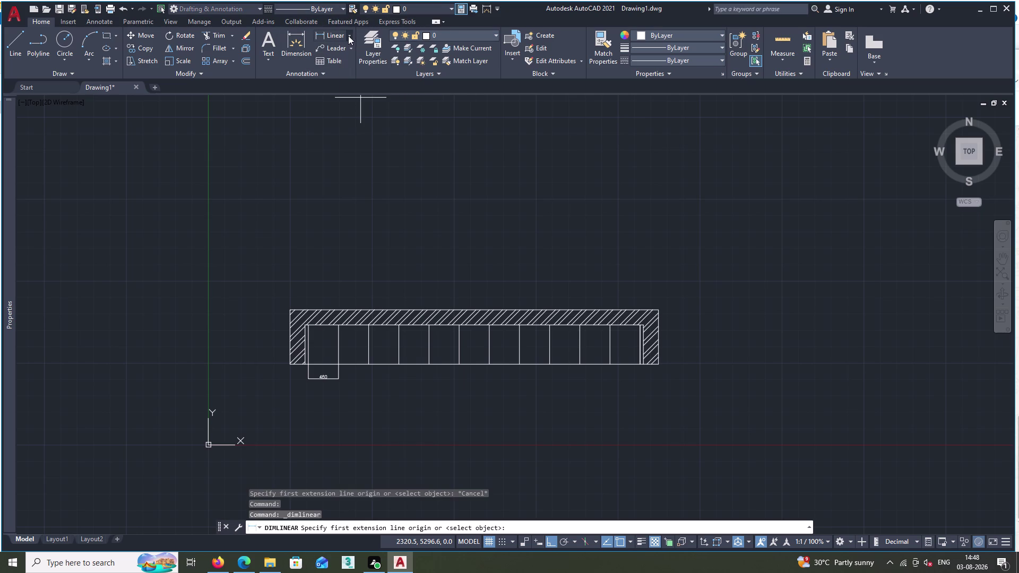
click(318, 71)
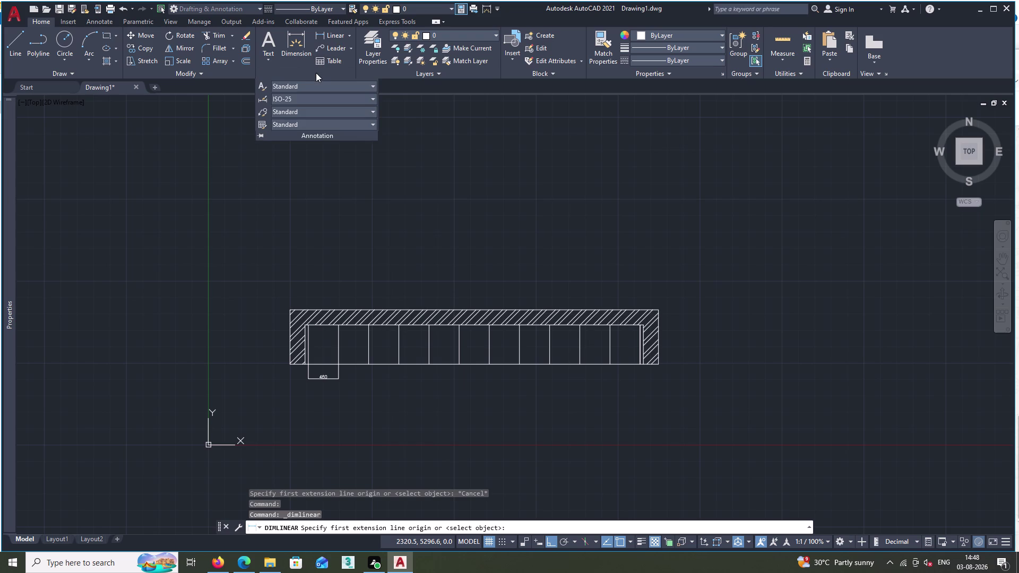
double_click(94, 20)
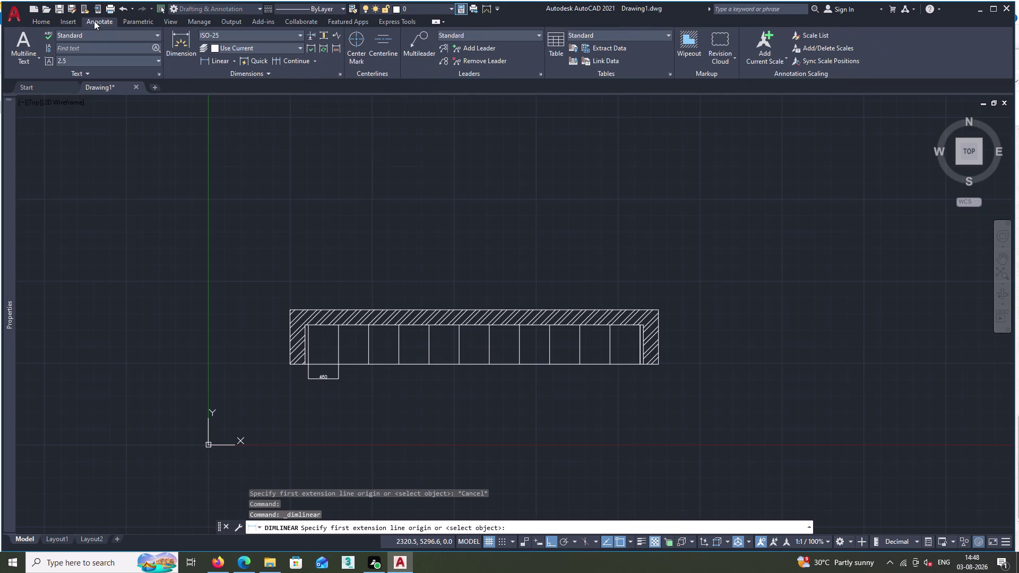
Continue the dimension chain with 460 dimensions under the second through fifth bays.
double_click(277, 59)
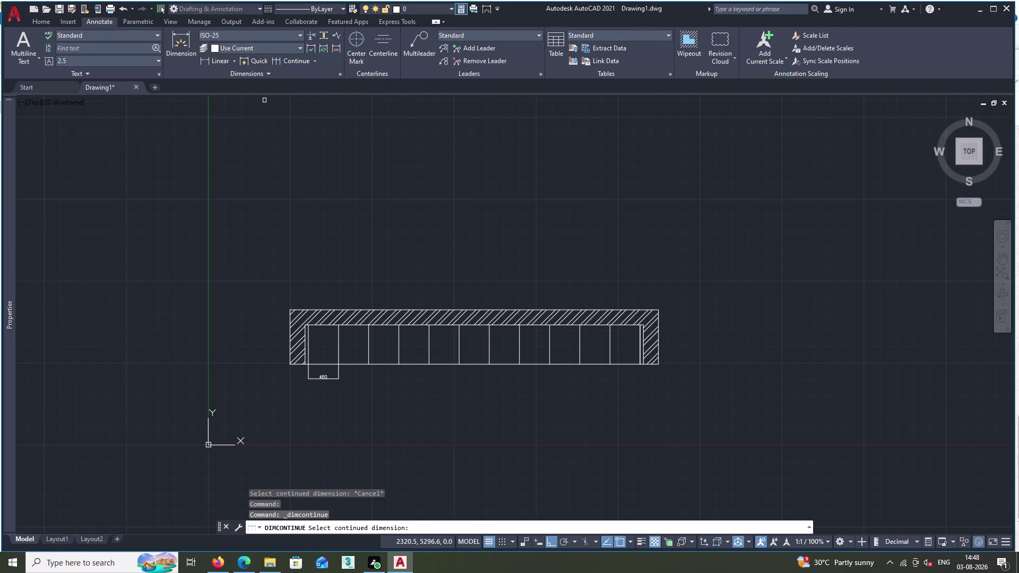
scroll(up, 3)
scroll(down, 3)
middle_drag(359, 239, 473, 0)
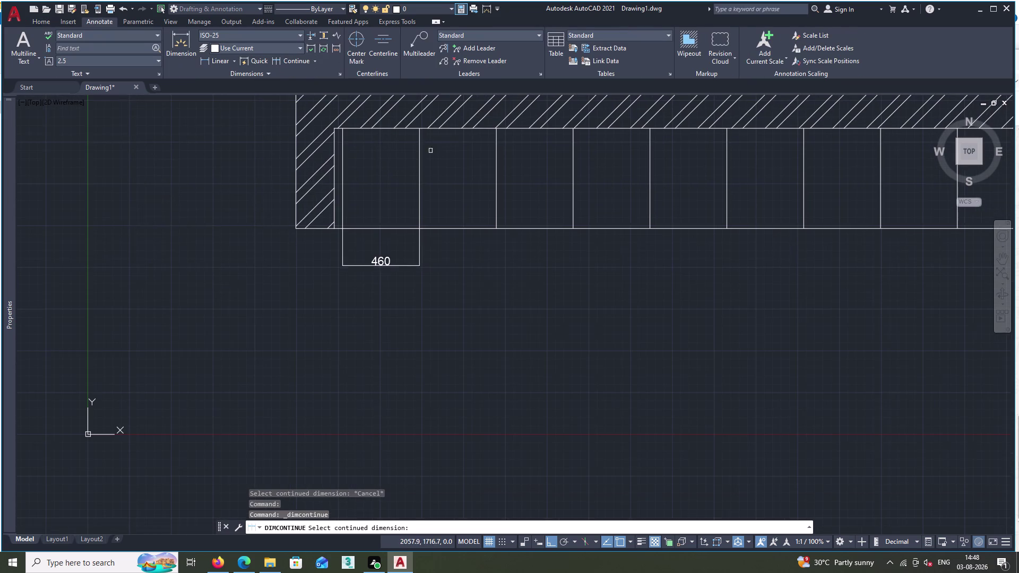
click(418, 228)
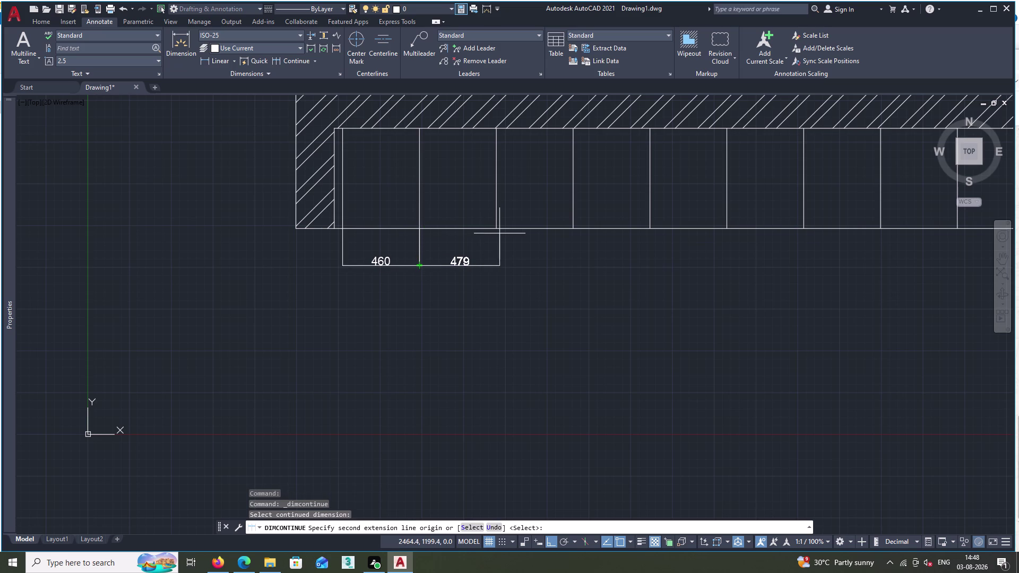
click(496, 226)
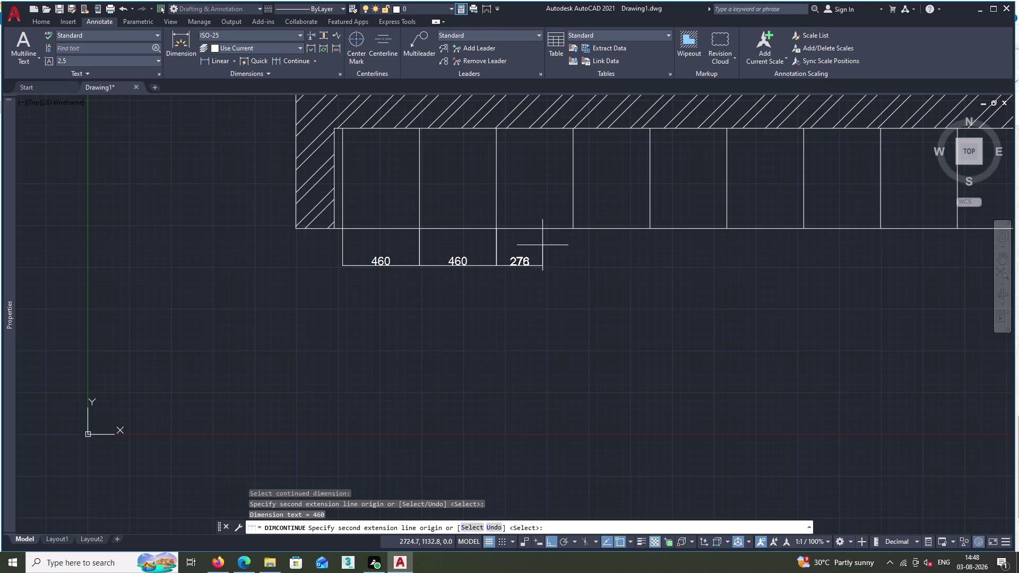
double_click(575, 230)
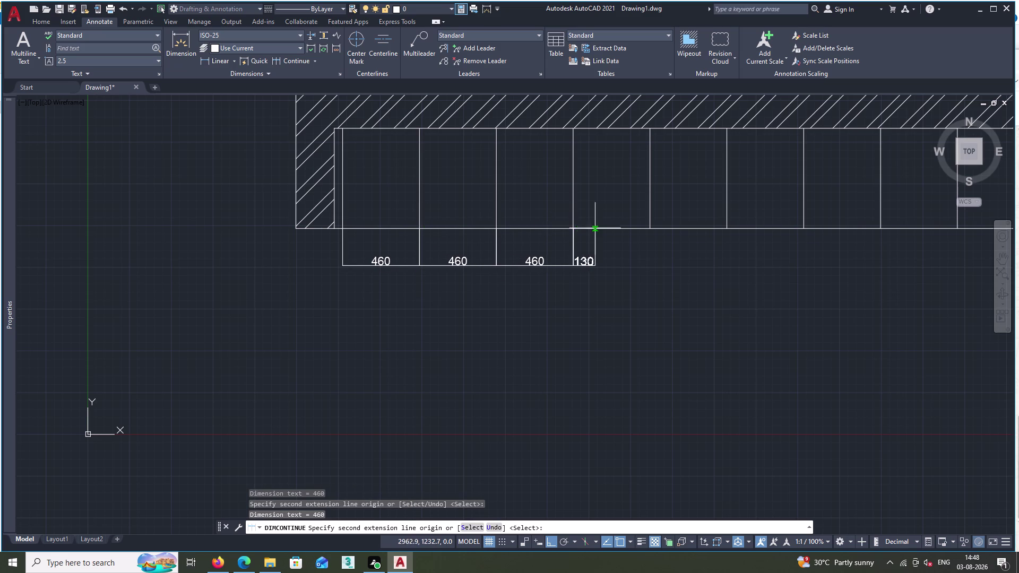
double_click(650, 227)
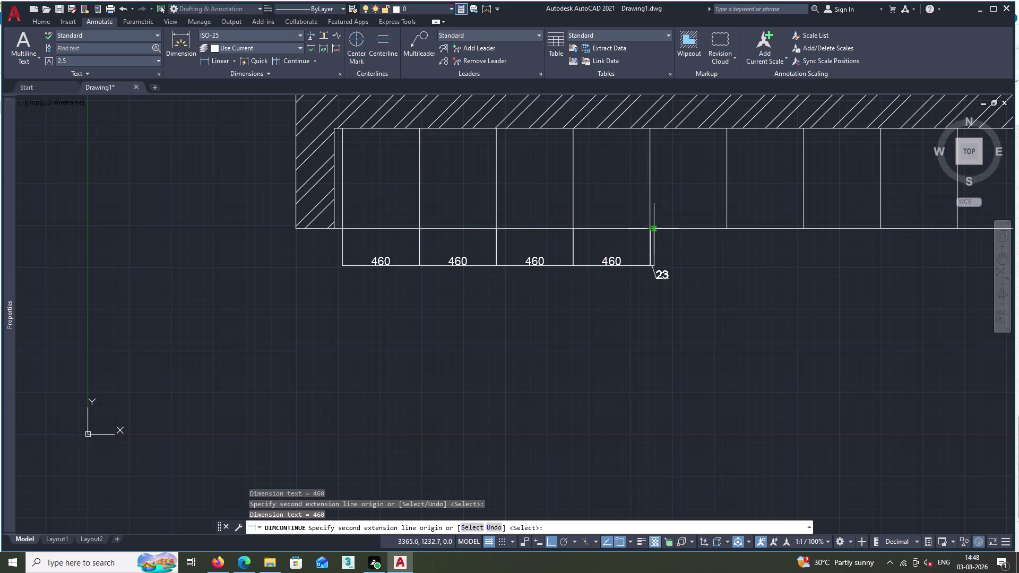
click(727, 229)
Extend the 460 chain under the sixth through tenth bays to the last compartment edge.
middle_drag(706, 227, 454, 328)
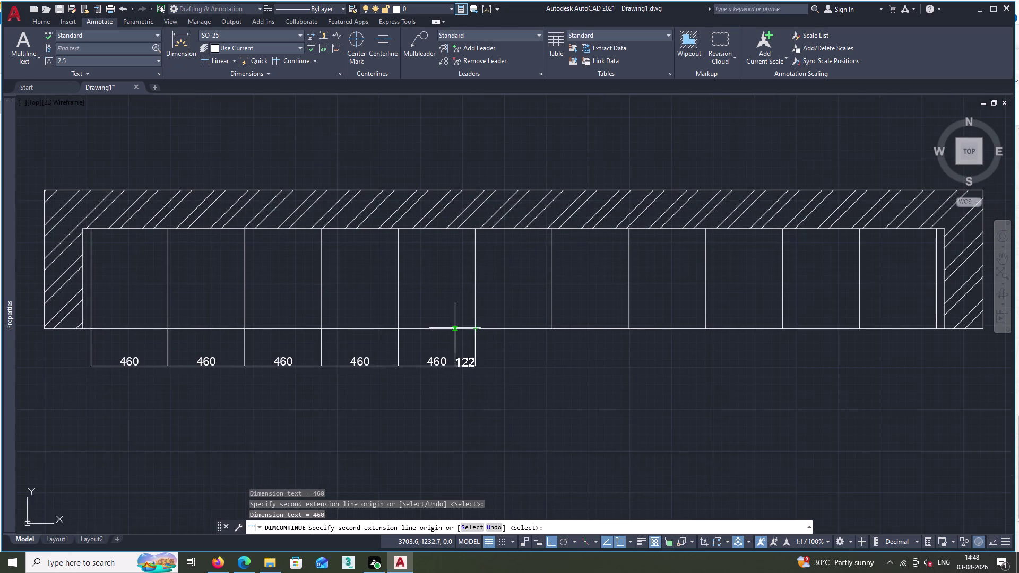
click(554, 328)
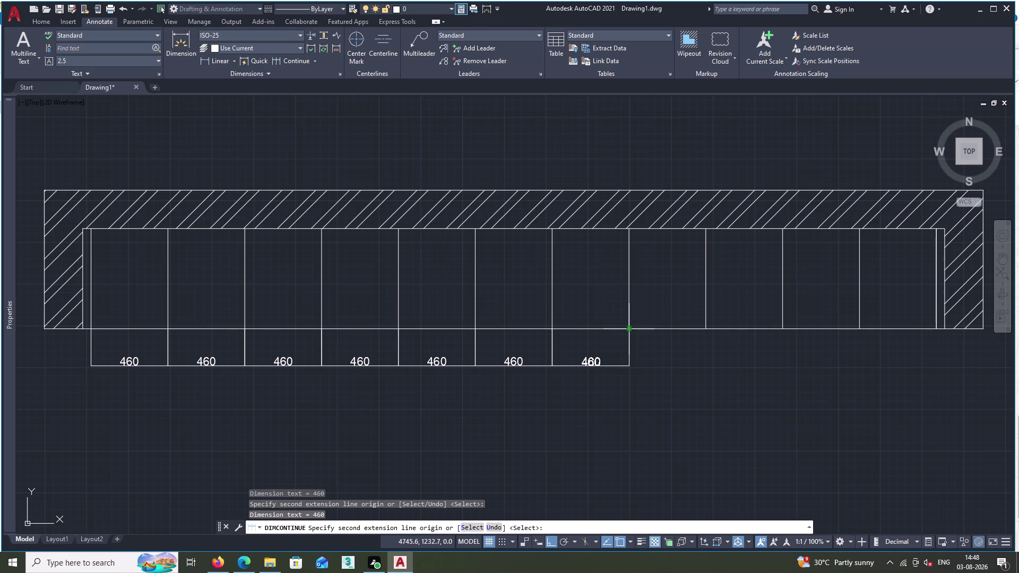
double_click(629, 328)
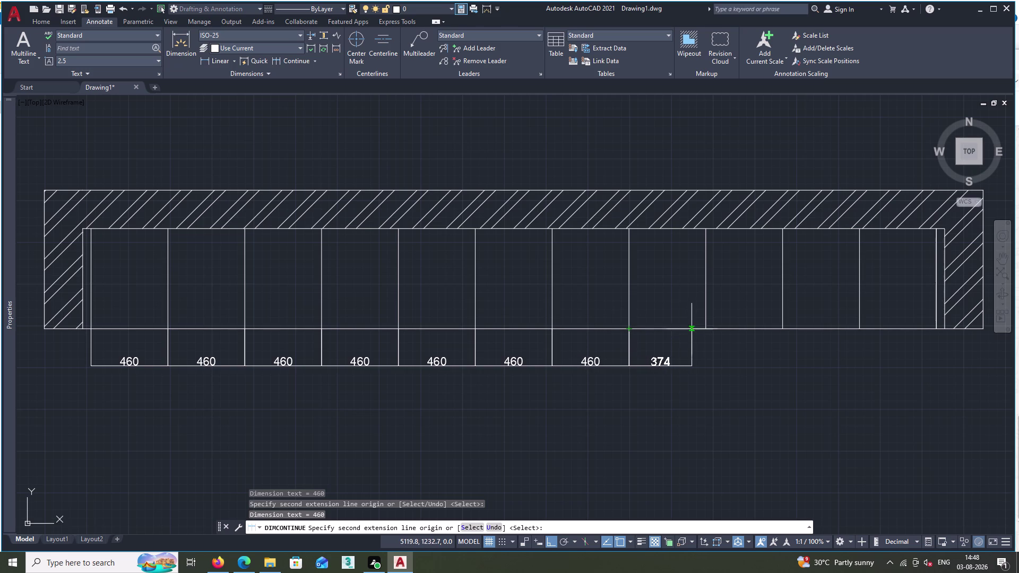
middle_drag(664, 329, 420, 420)
scroll(down, 3)
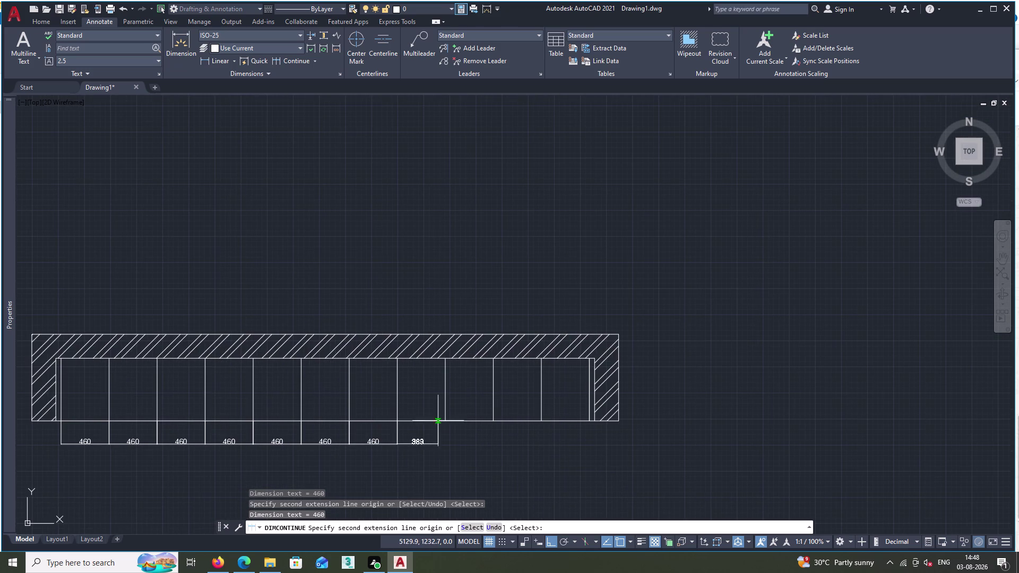
click(447, 421)
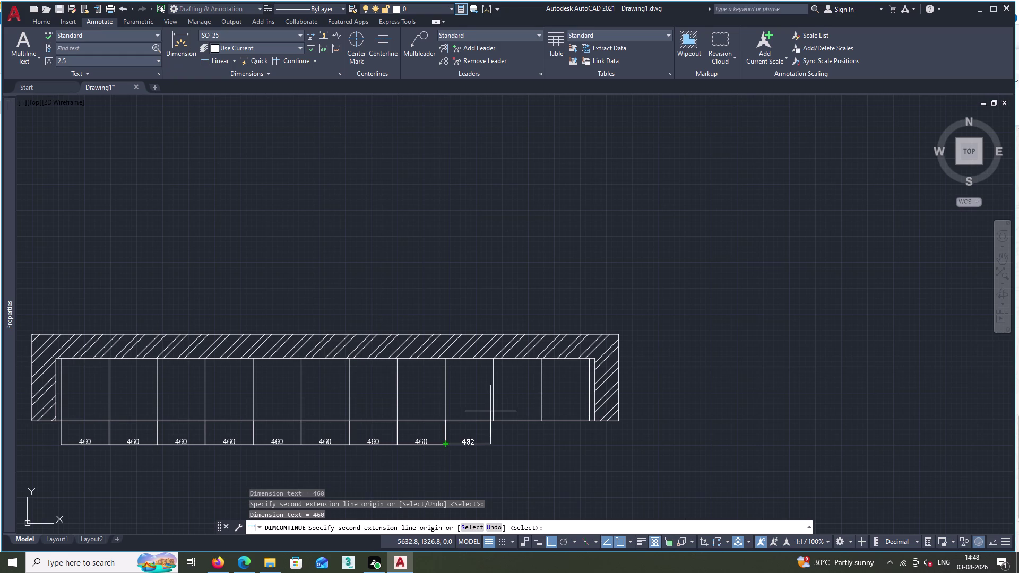
double_click(493, 420)
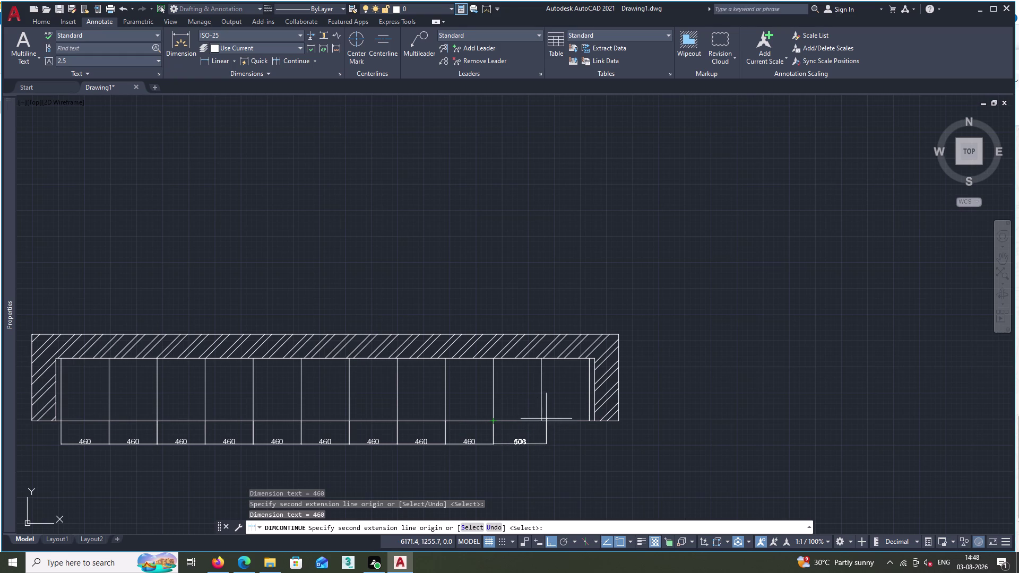
double_click(540, 422)
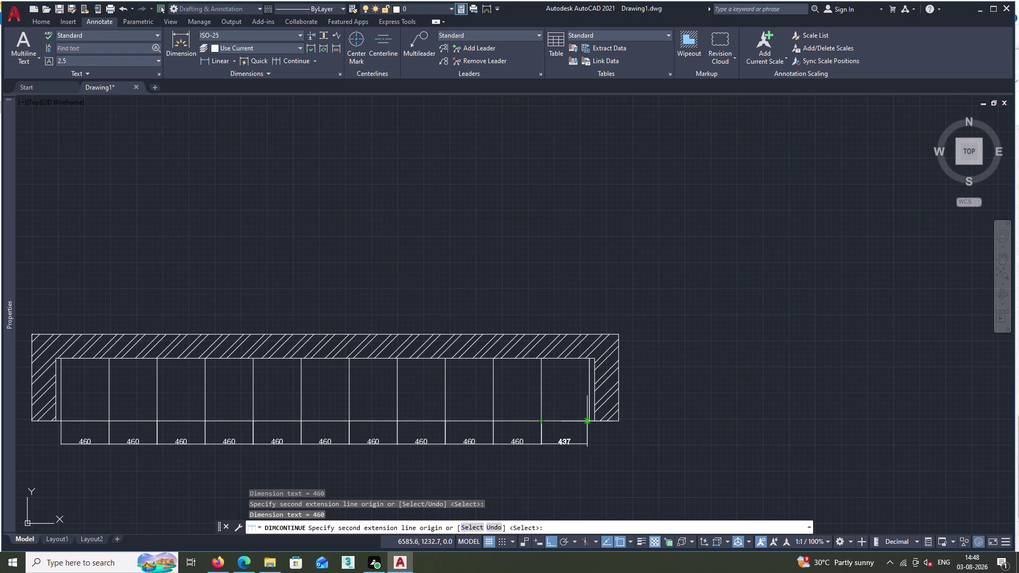
click(589, 423)
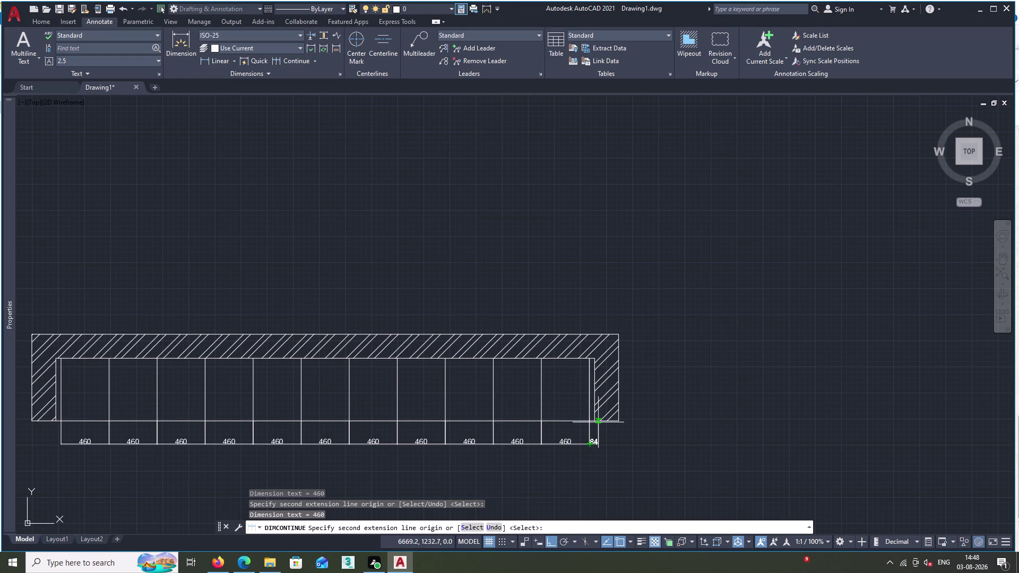
click(593, 422)
Add the 230 dimension at the right end and end chained dimensioning.
middle_drag(601, 425, 546, 326)
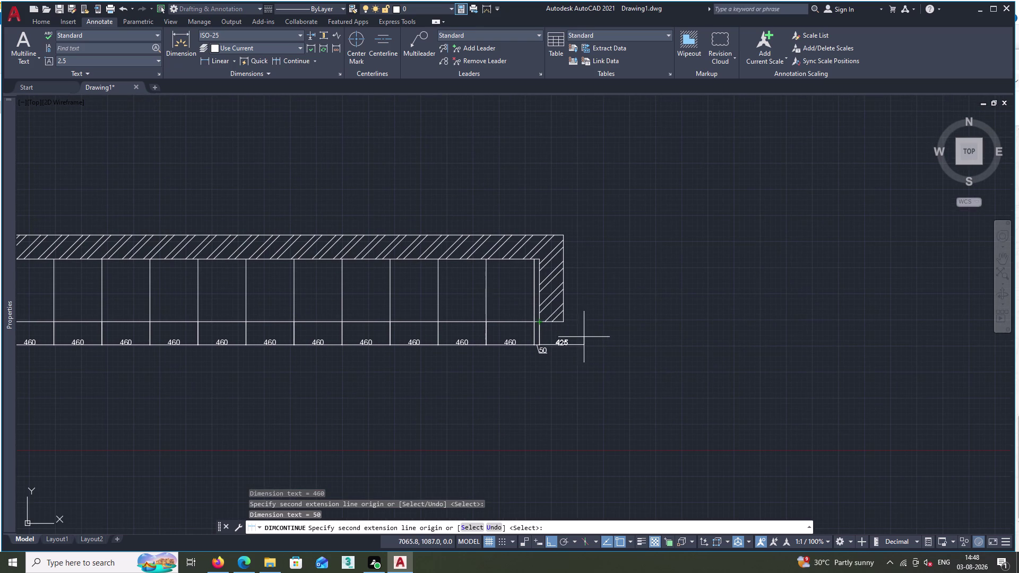
click(561, 323)
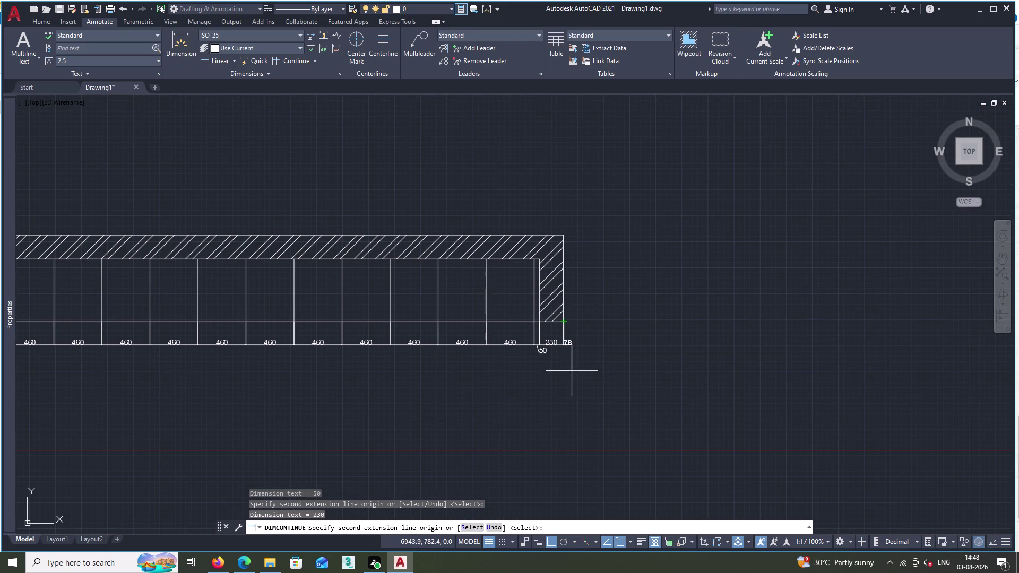
key(Escape)
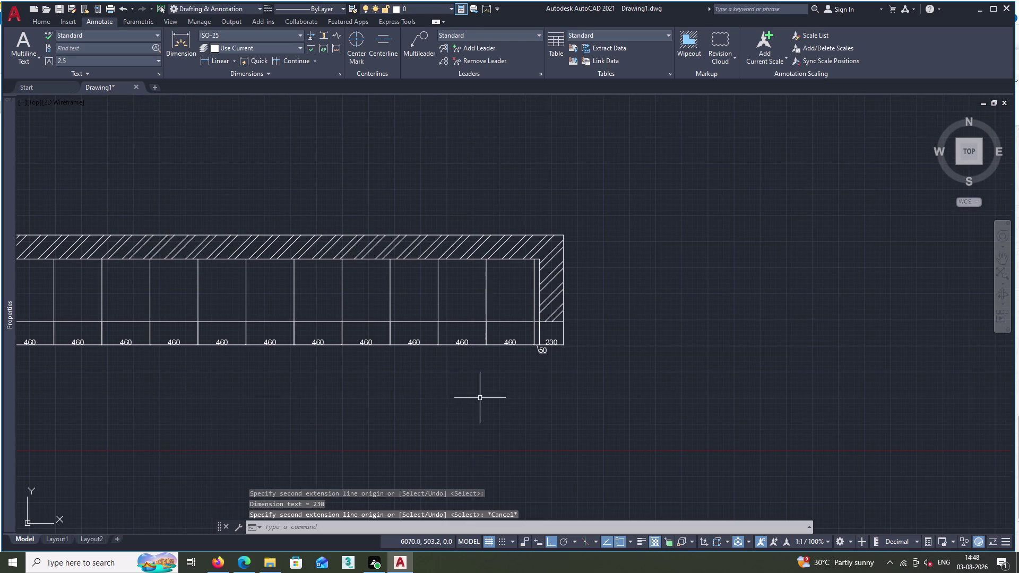
key(space)
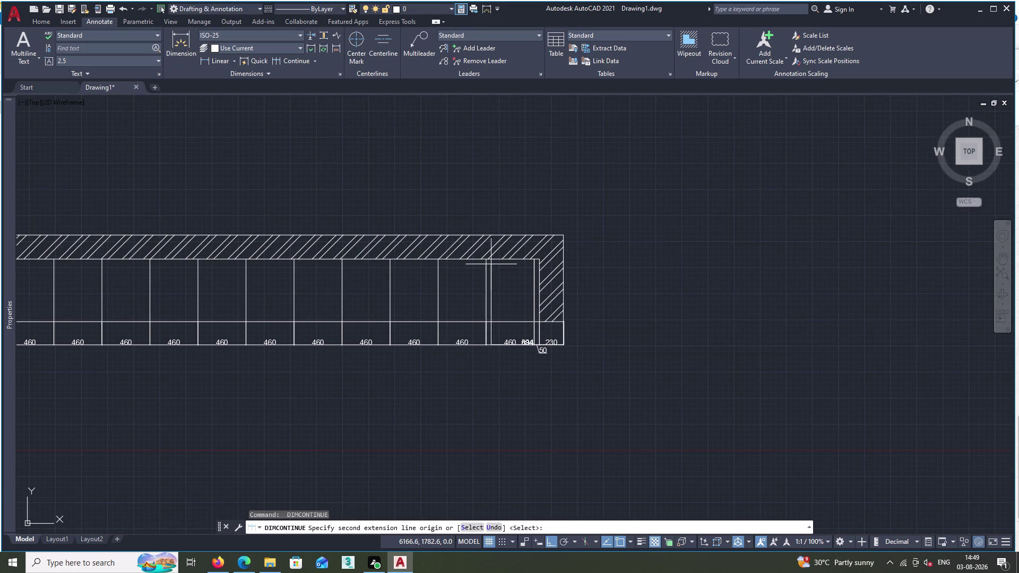
key(space)
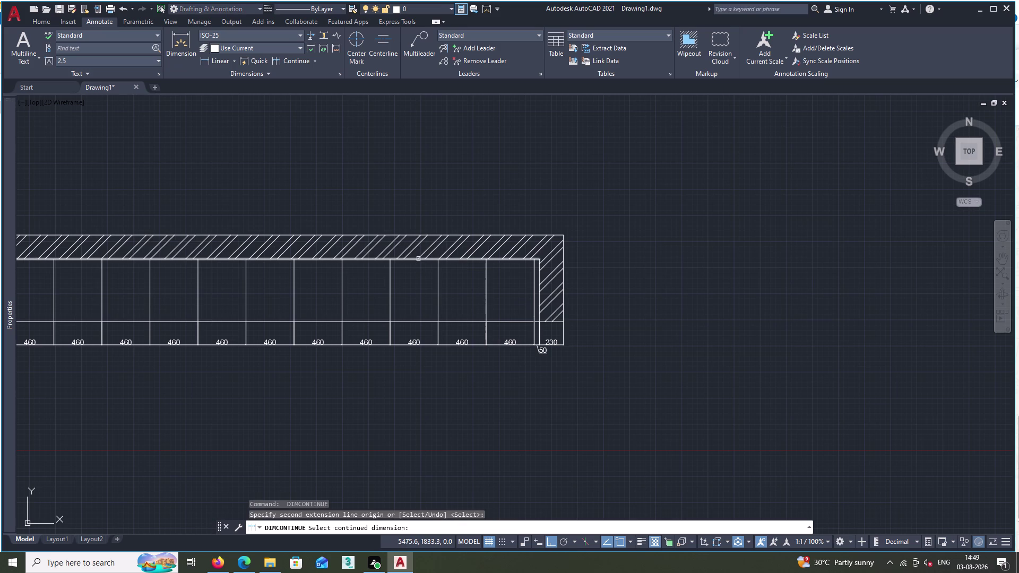
key(Escape)
Briefly call up the dimension style settings, then pan to the wardrobe's left end.
key(d)
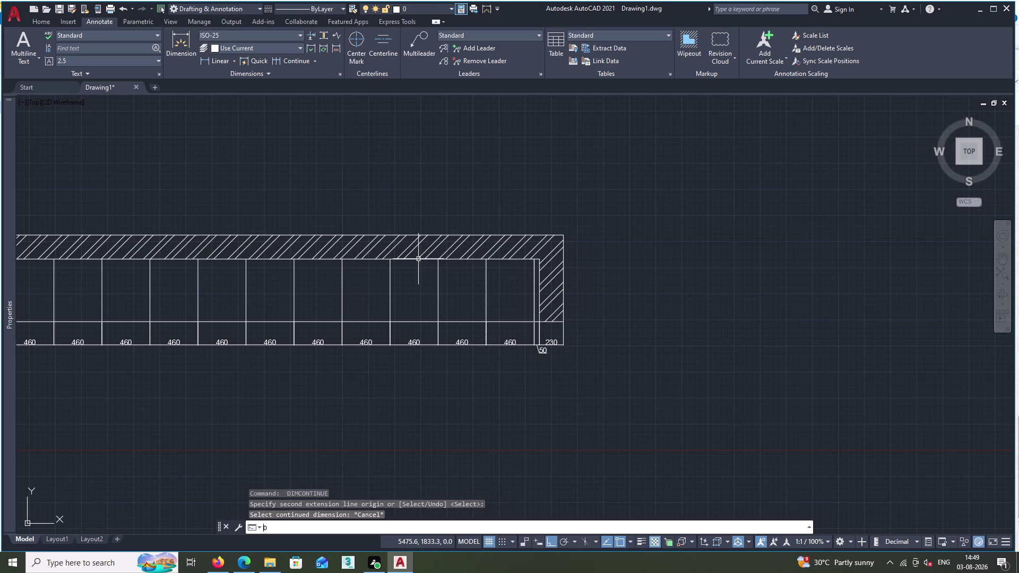
key(space)
key(Escape)
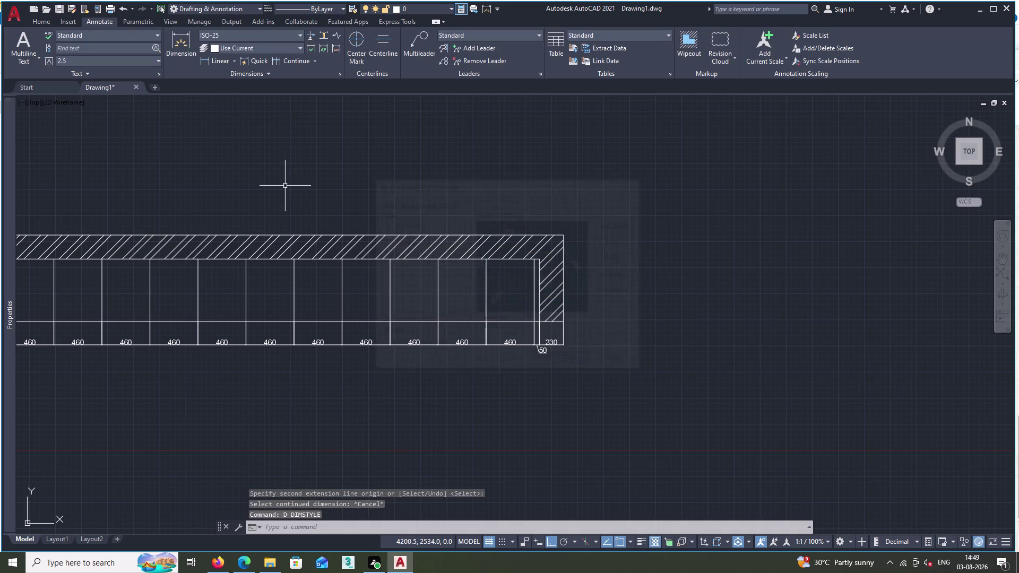
click(225, 57)
middle_drag(329, 331, 840, 304)
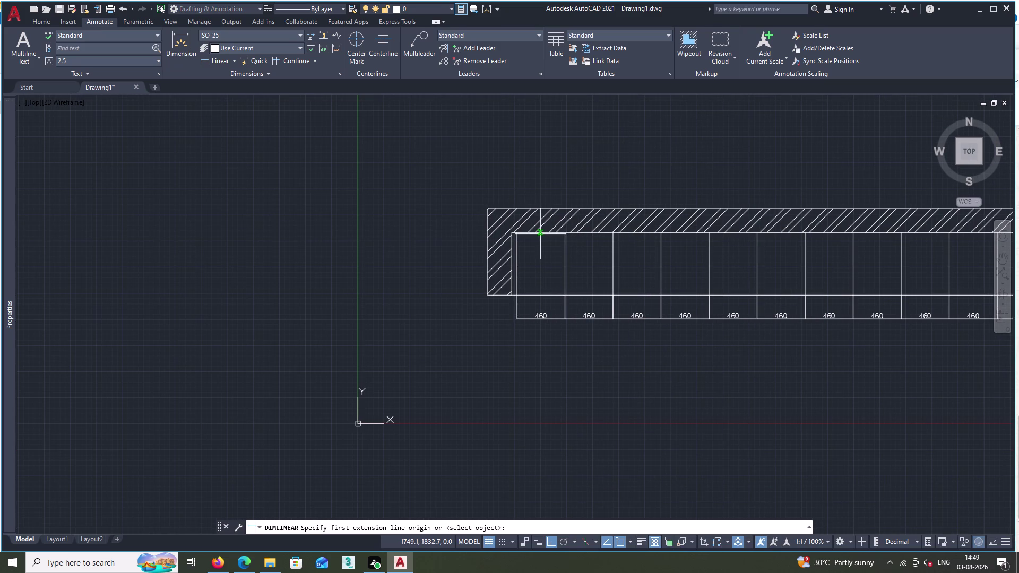
scroll(up, 3)
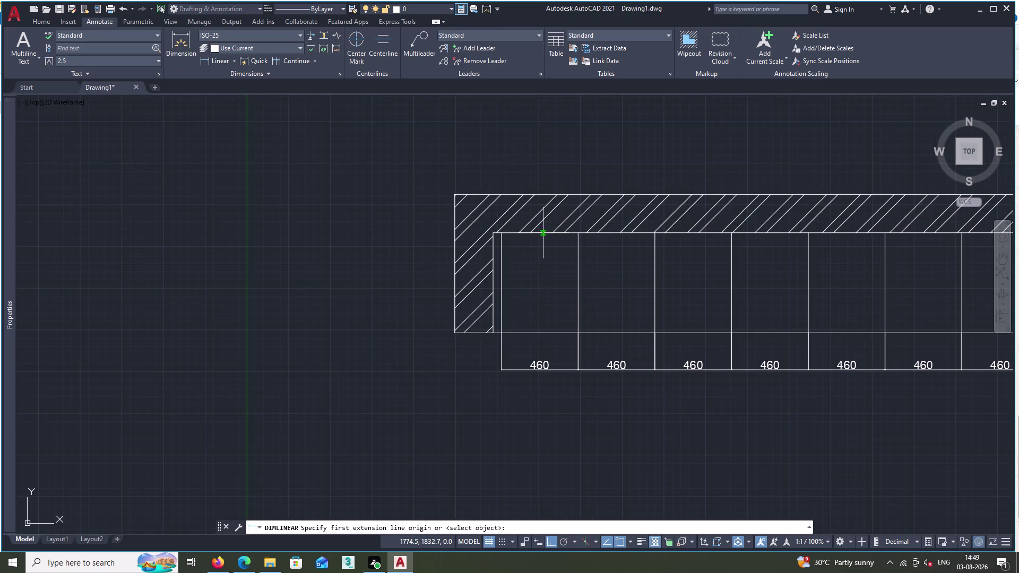
Place the vertical 600 depth dimension along the first compartment divider.
click(543, 233)
click(543, 334)
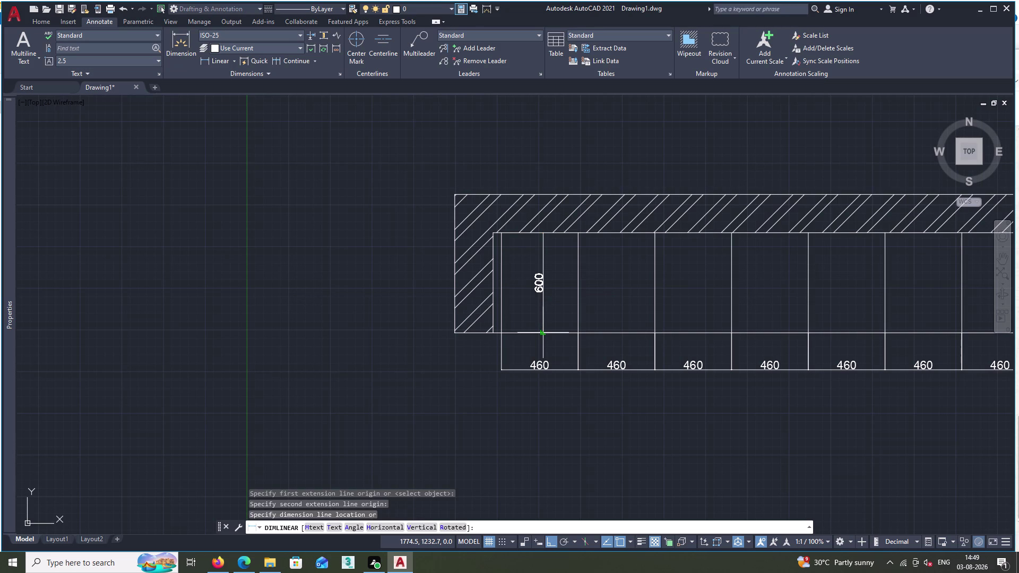
click(540, 332)
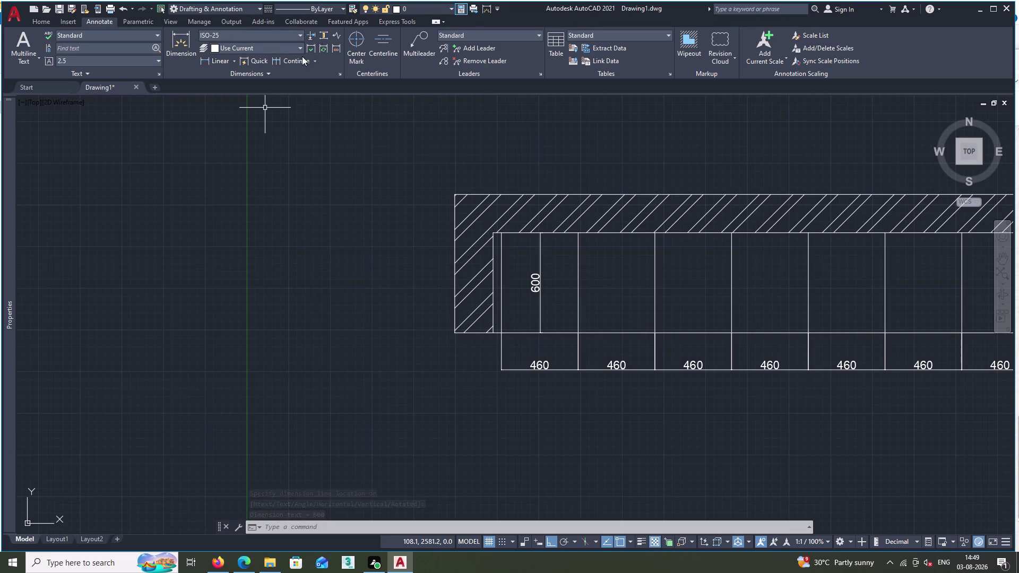
Continue from the 600 dimension, creating stray 17 and zero-length dimensions.
click(283, 62)
drag(282, 62, 282, 67)
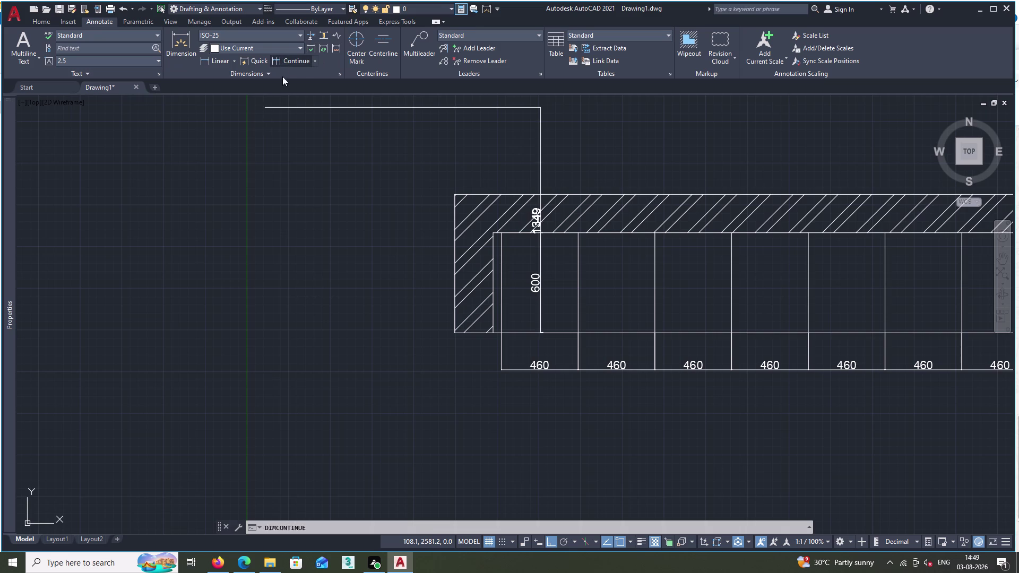
drag(282, 67, 282, 82)
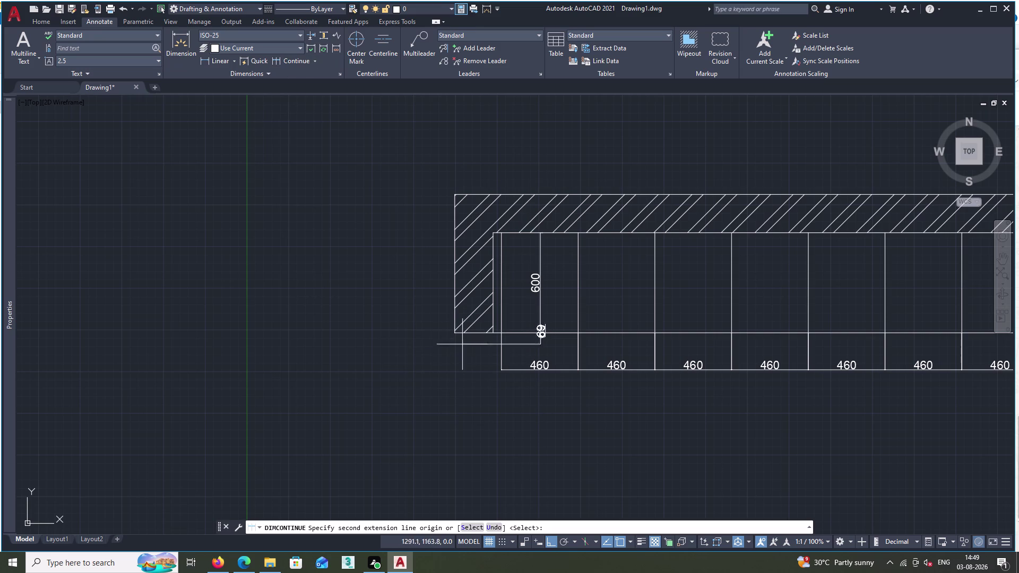
double_click(455, 330)
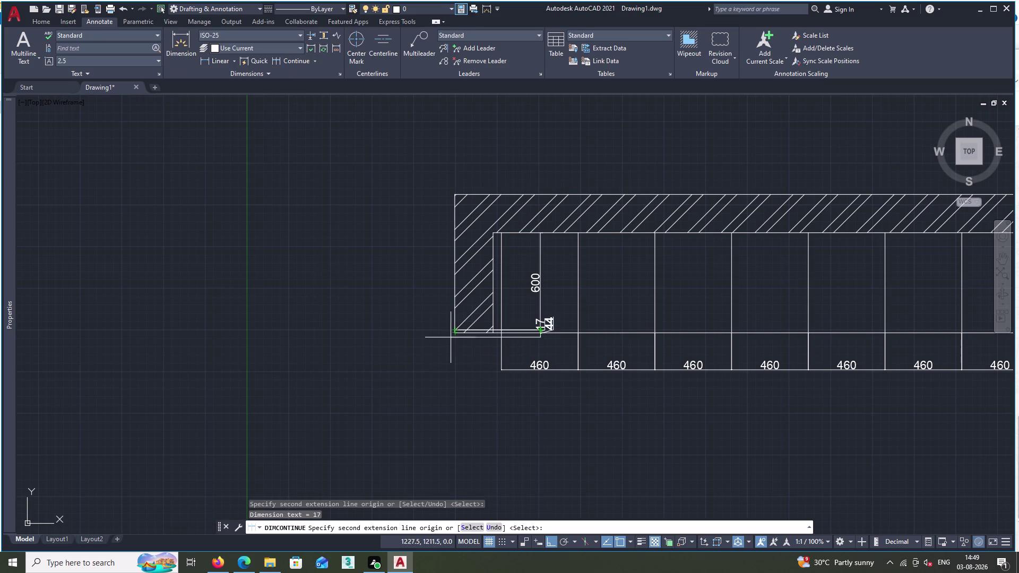
key(Escape)
key(space)
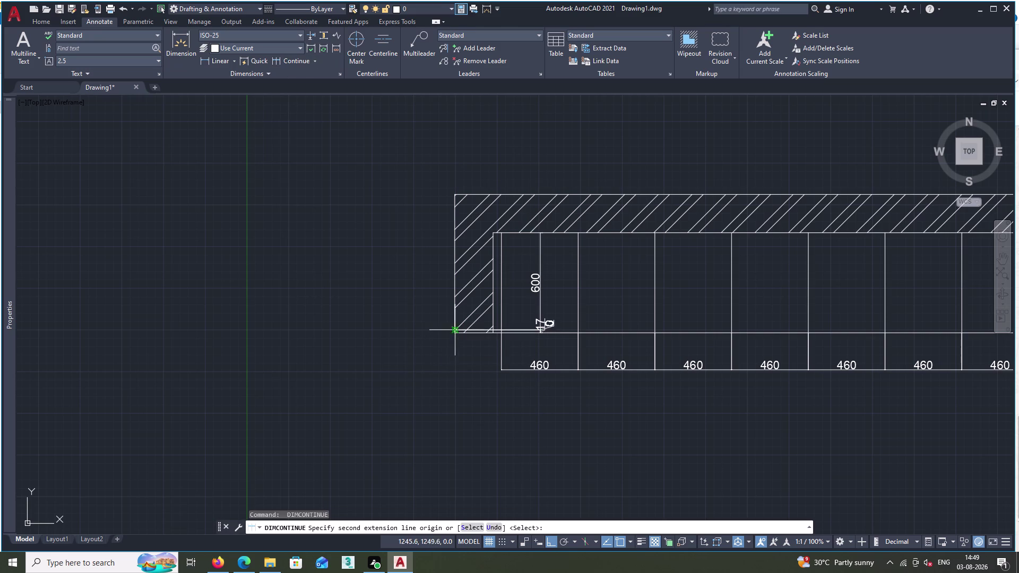
scroll(up, 3)
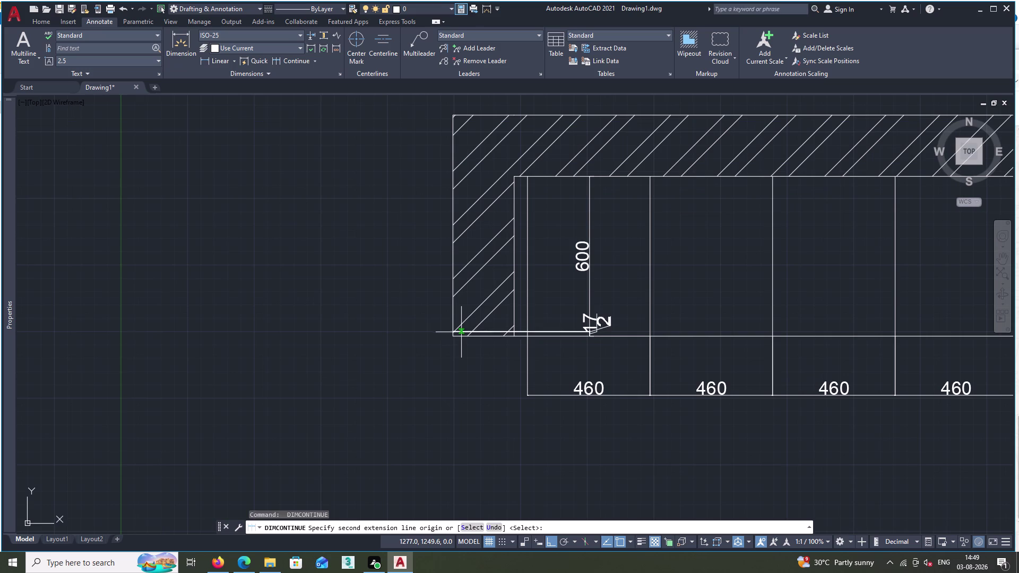
click(454, 335)
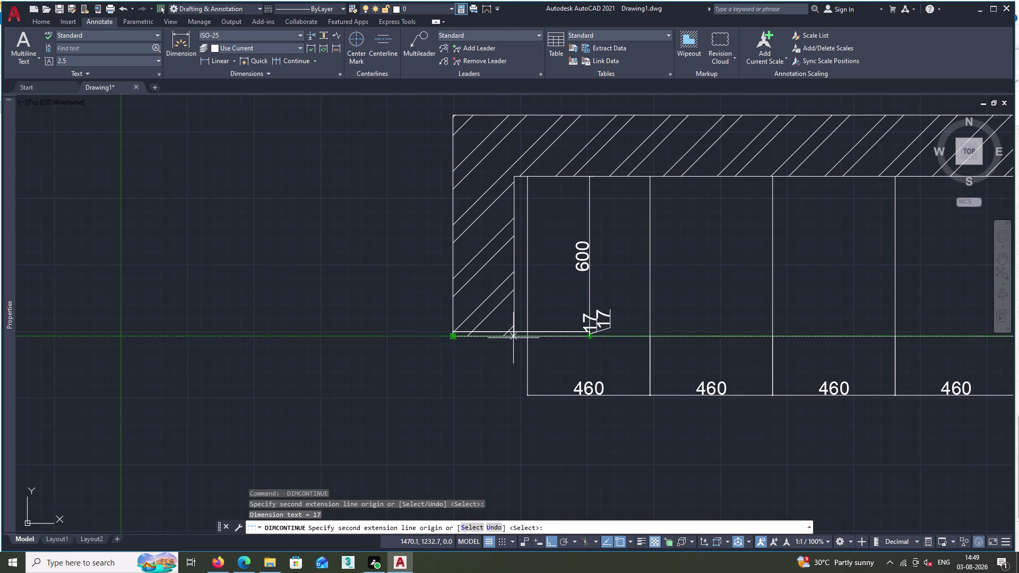
double_click(514, 337)
key(Escape)
key(Escape)
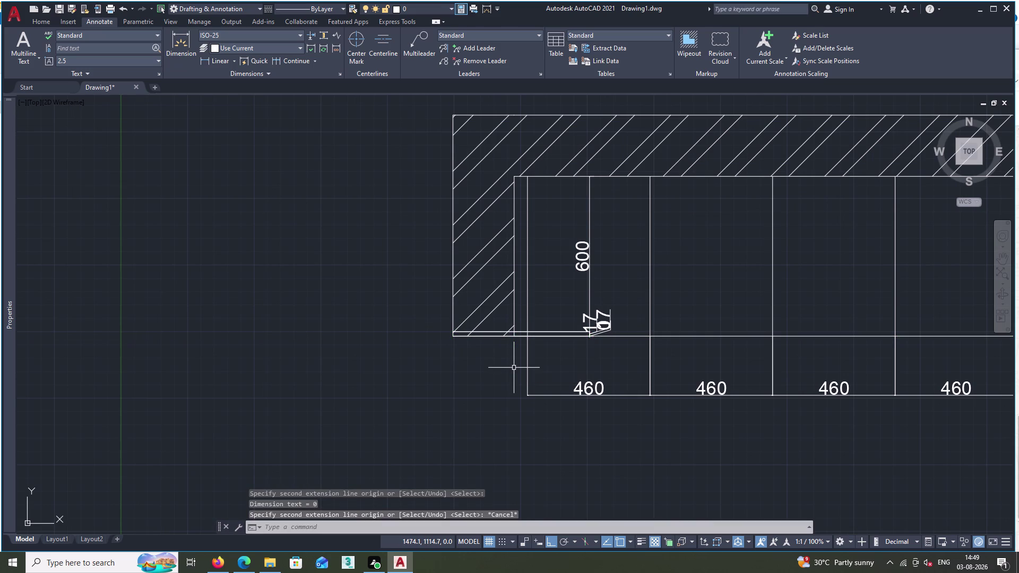
Delete the duplicate small dimension and the remaining small stray dimension.
click(533, 332)
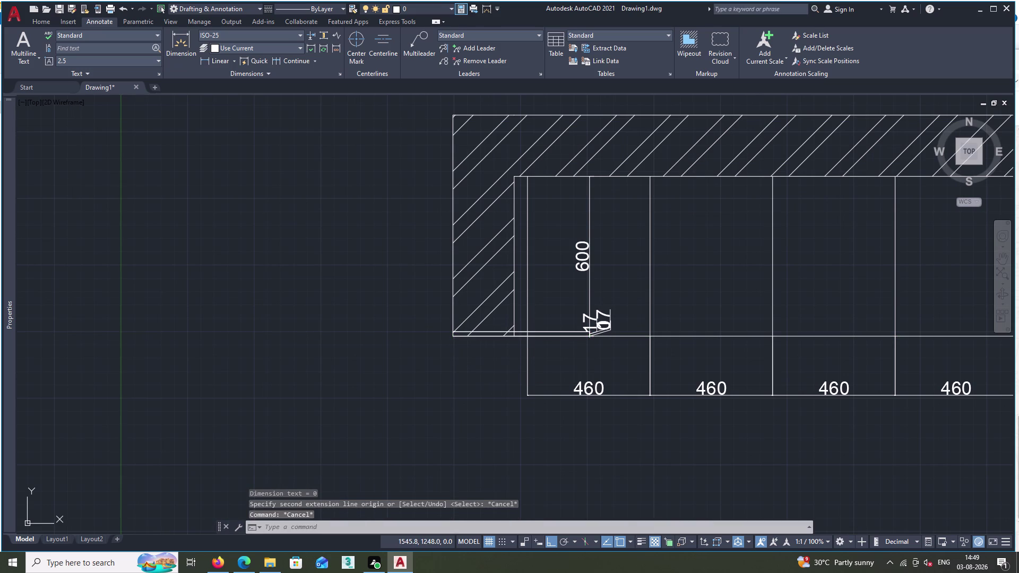
key(Delete)
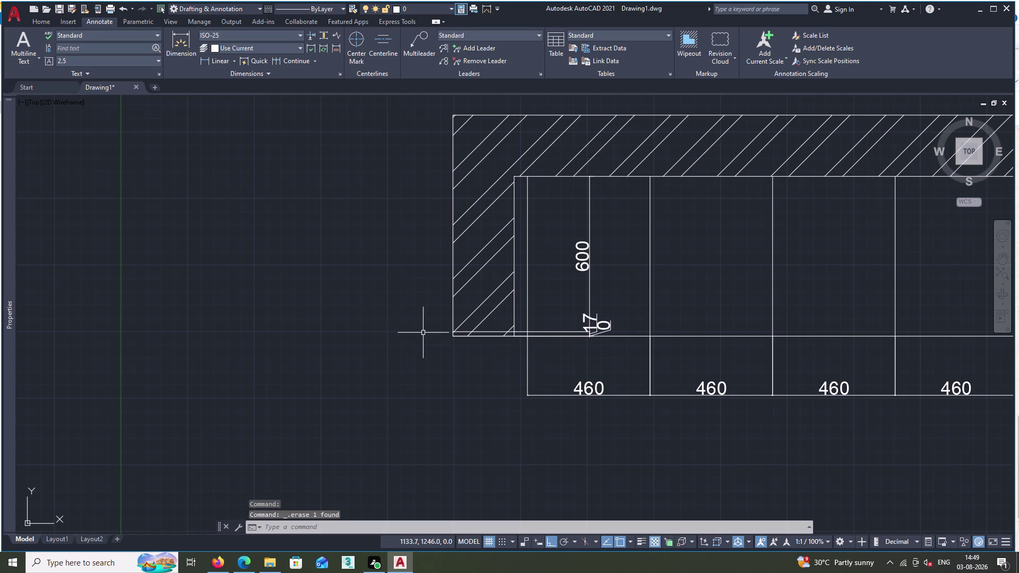
double_click(528, 332)
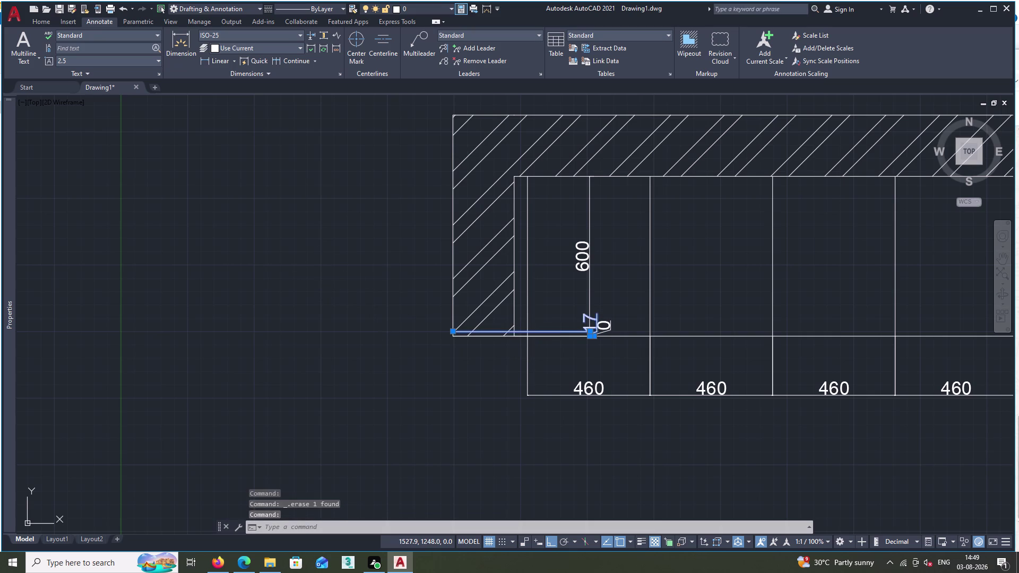
key(Delete)
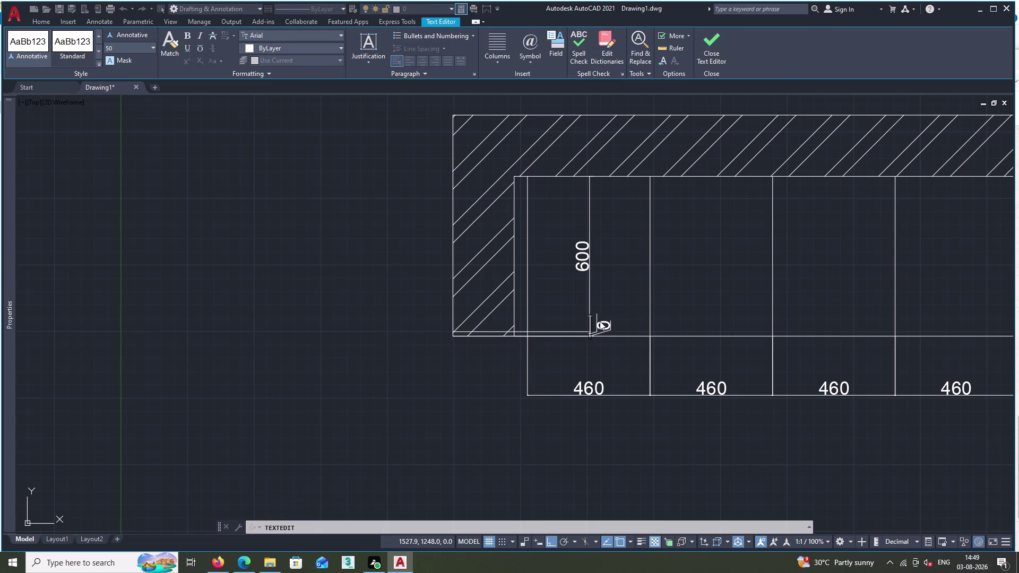
Try editing the zero dimension's text, then cancel the text edit.
double_click(594, 325)
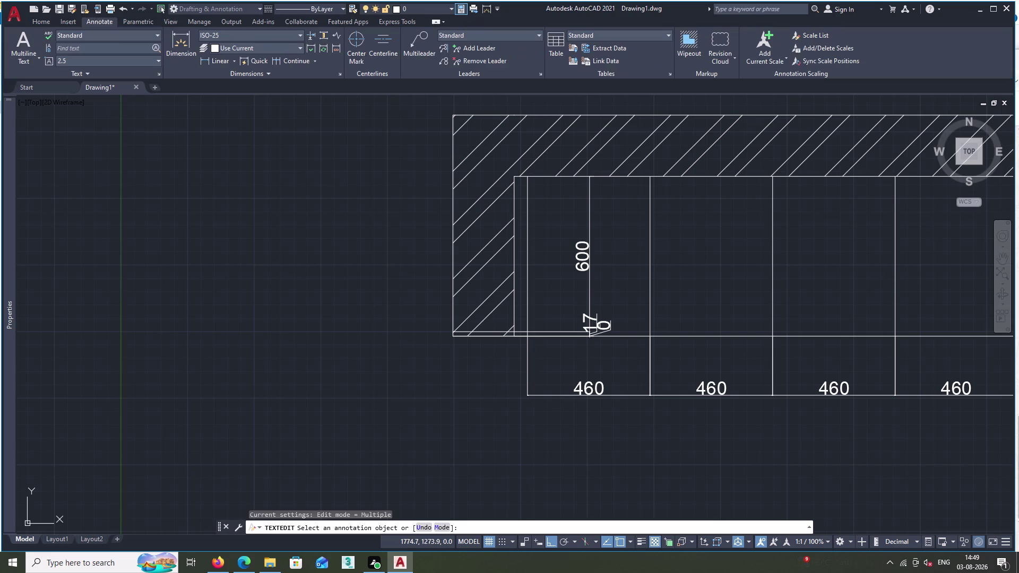
double_click(601, 327)
click(601, 326)
key(Delete)
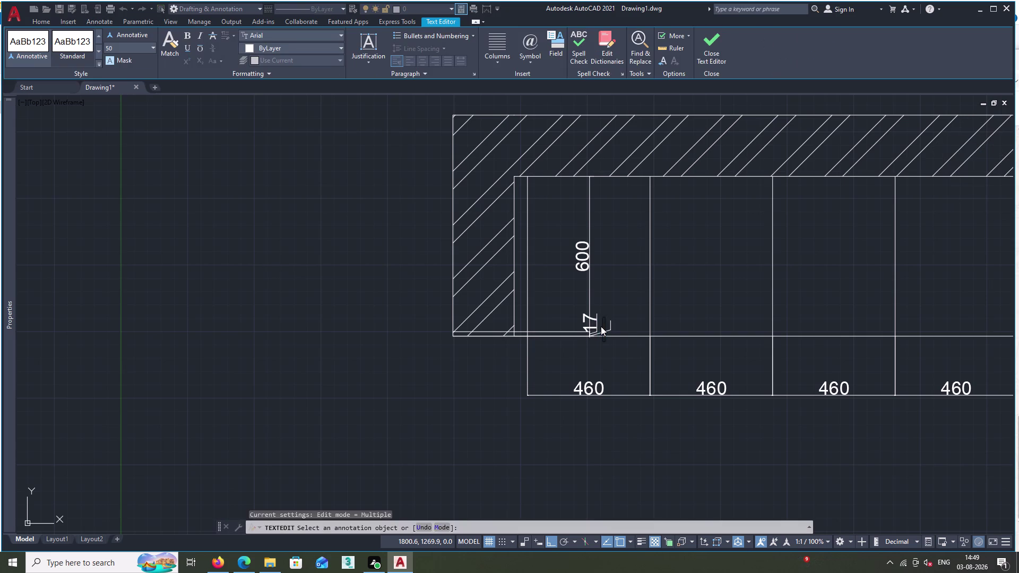
scroll(up, 3)
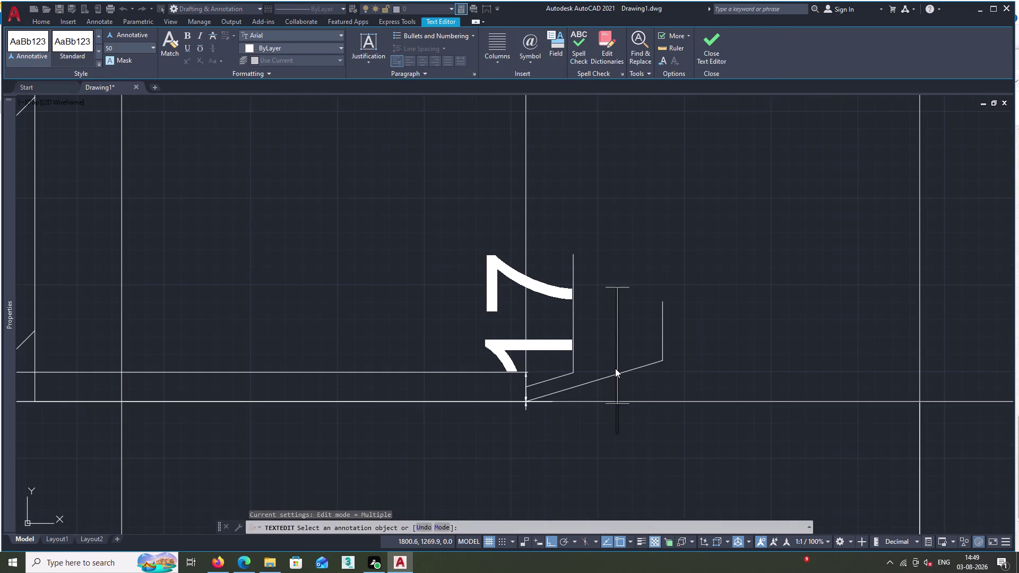
click(614, 368)
key(Escape)
key(Escape)
key(Escape)
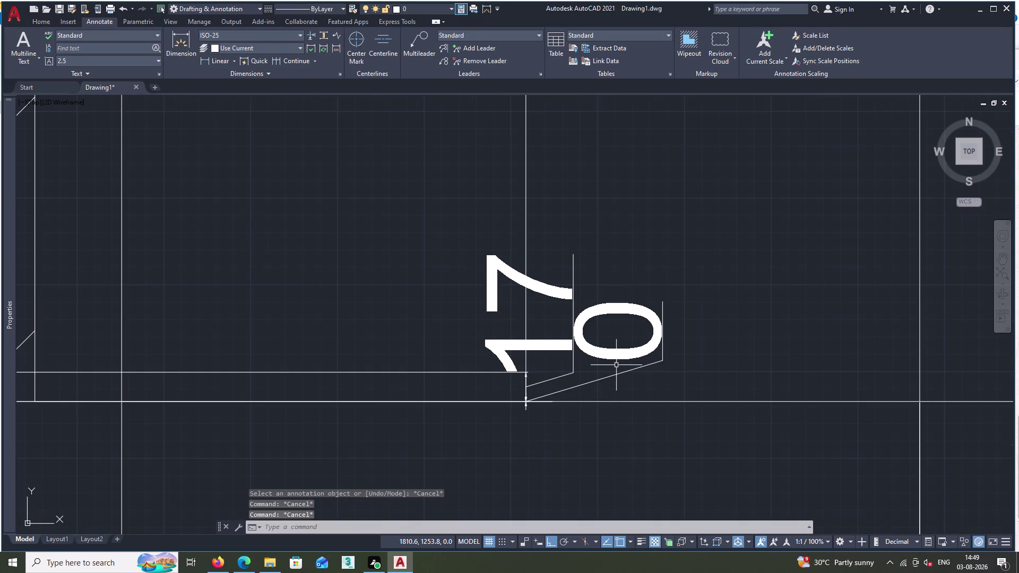
Erase the zero dimension and the last stray dimension.
click(621, 373)
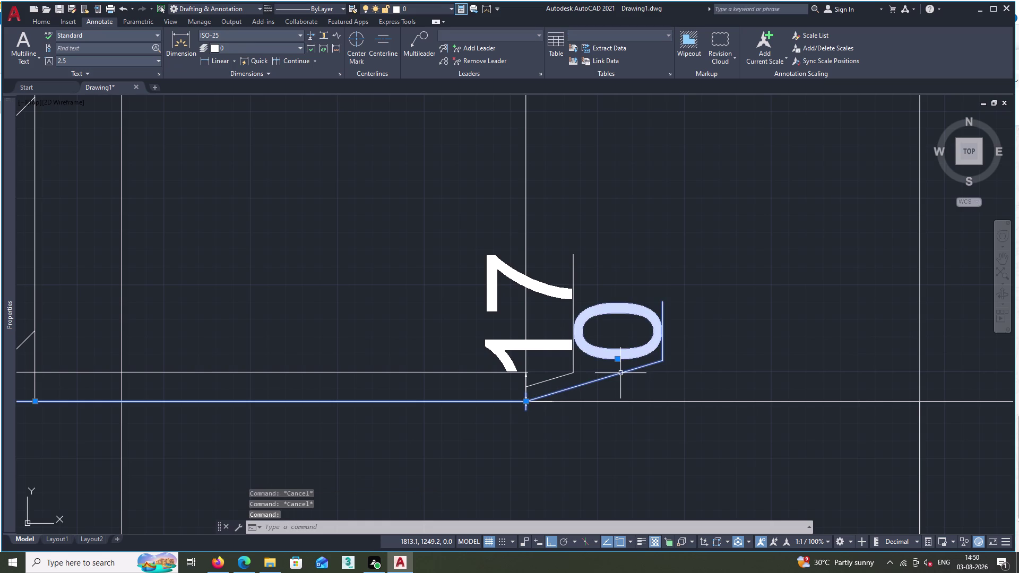
key(Delete)
click(562, 375)
key(Delete)
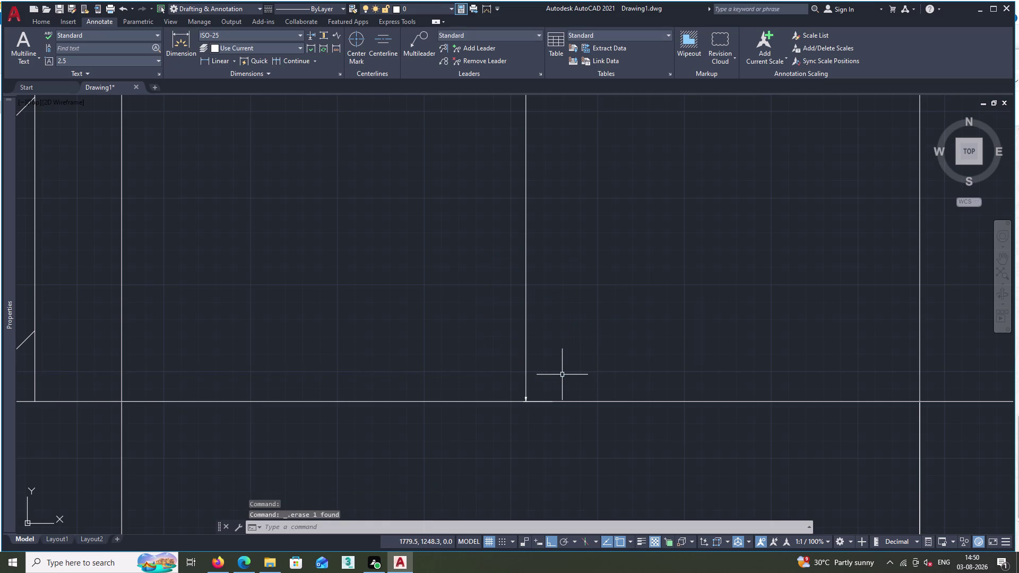
Place the 230 dimension below the left side panel.
scroll(down, 3)
middle_click(499, 376)
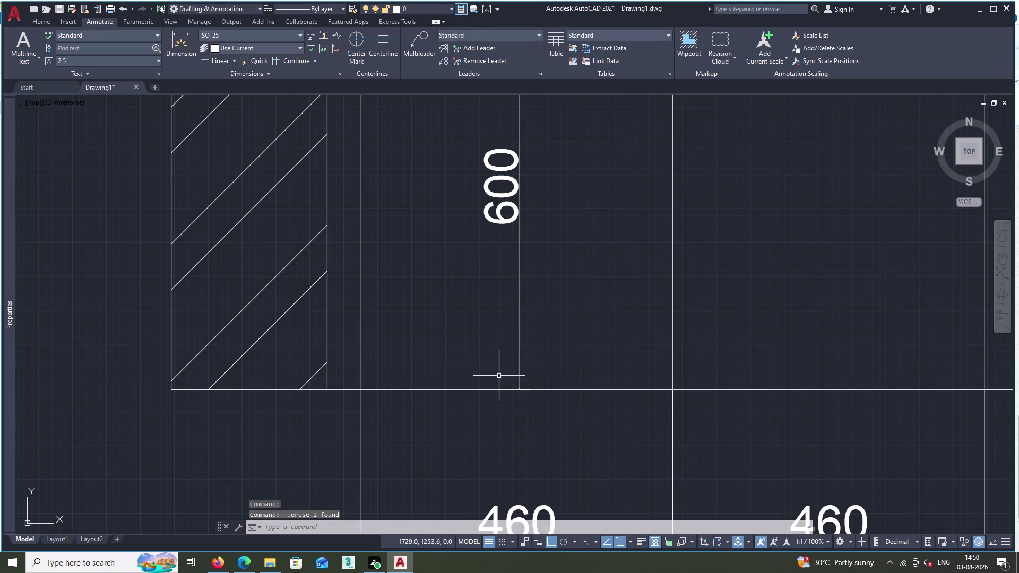
key(Escape)
click(208, 55)
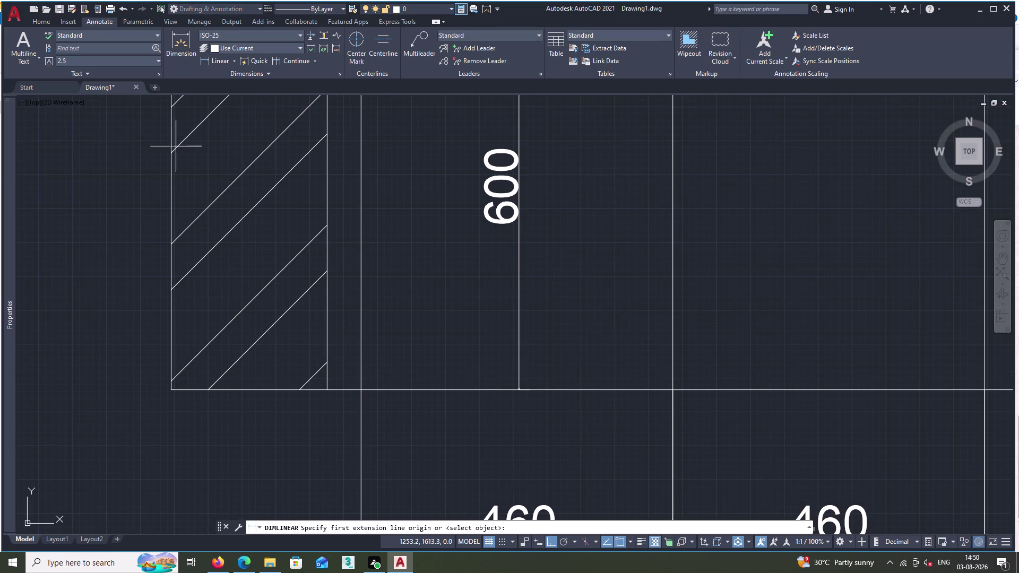
double_click(172, 390)
click(326, 389)
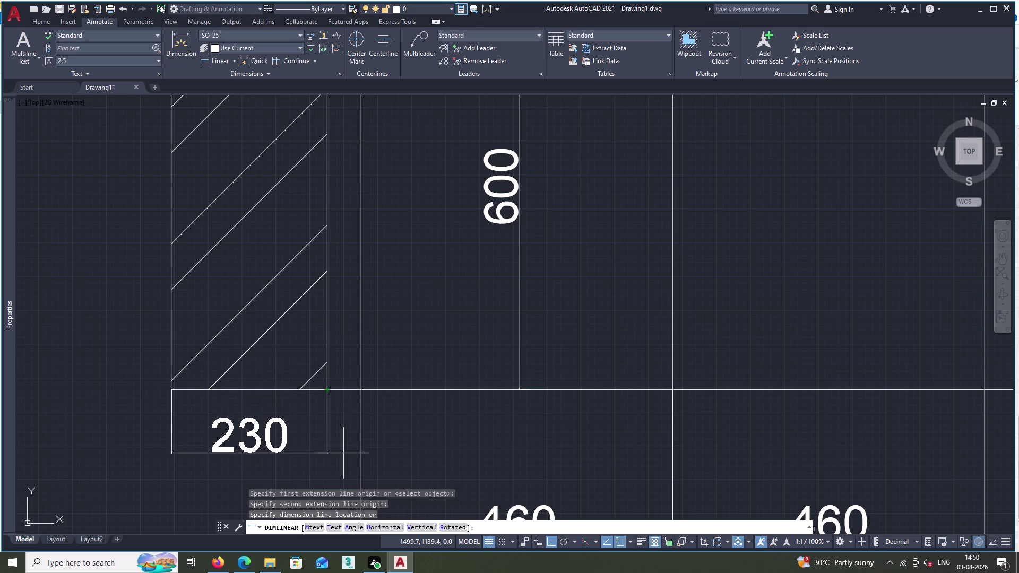
scroll(up, 3)
middle_drag(343, 453, 339, 362)
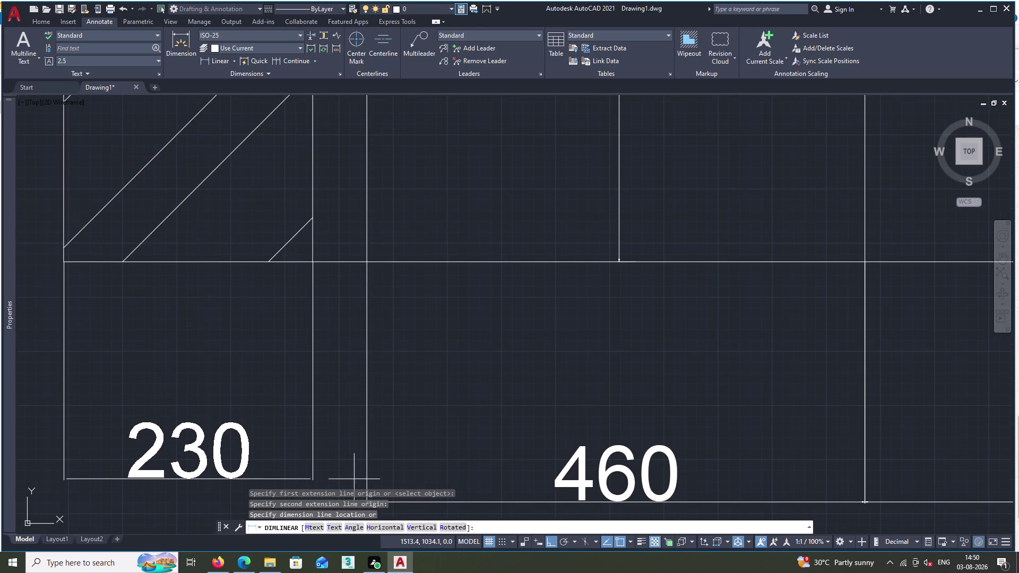
middle_drag(366, 504, 402, 410)
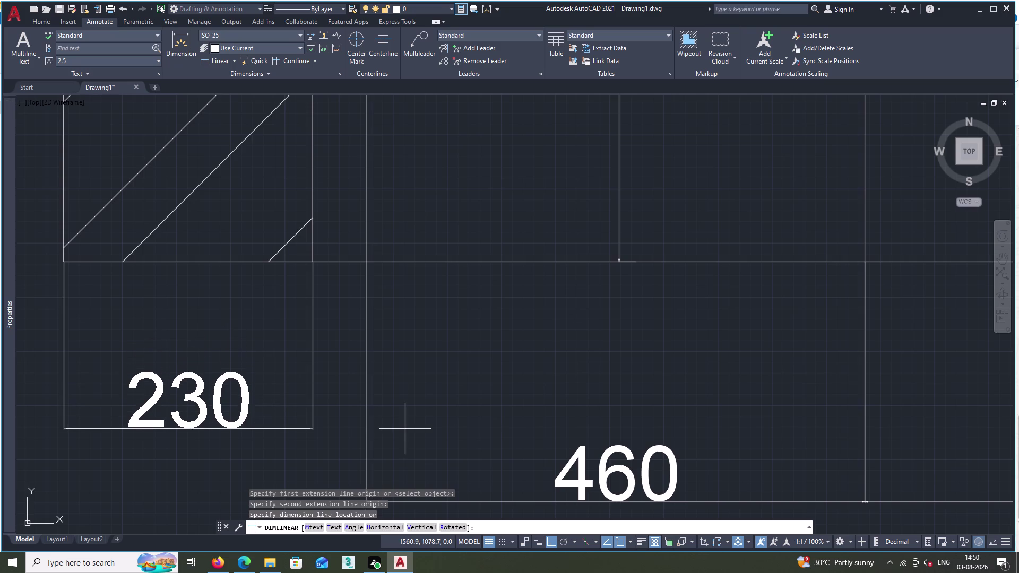
scroll(down, 3)
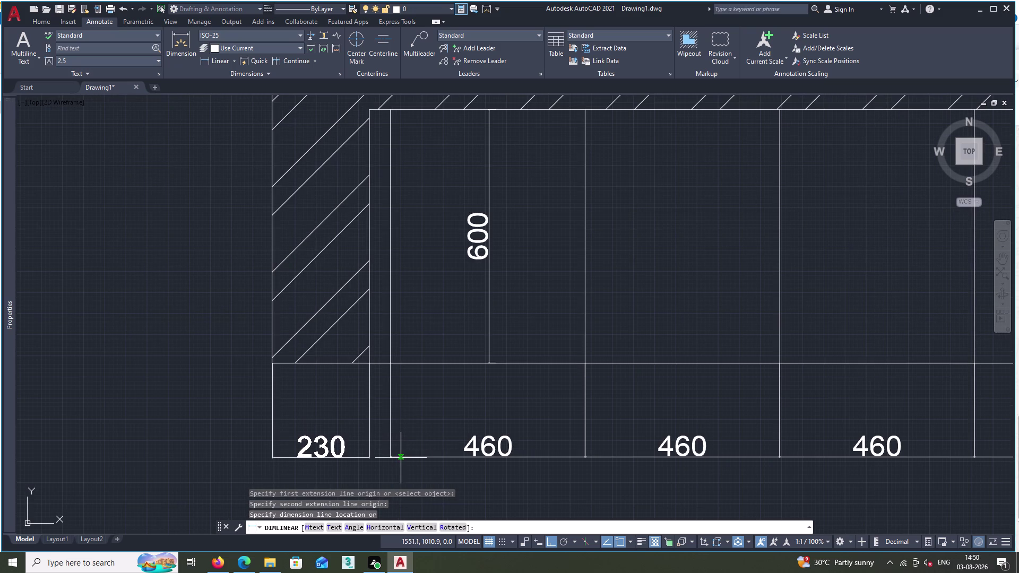
click(401, 458)
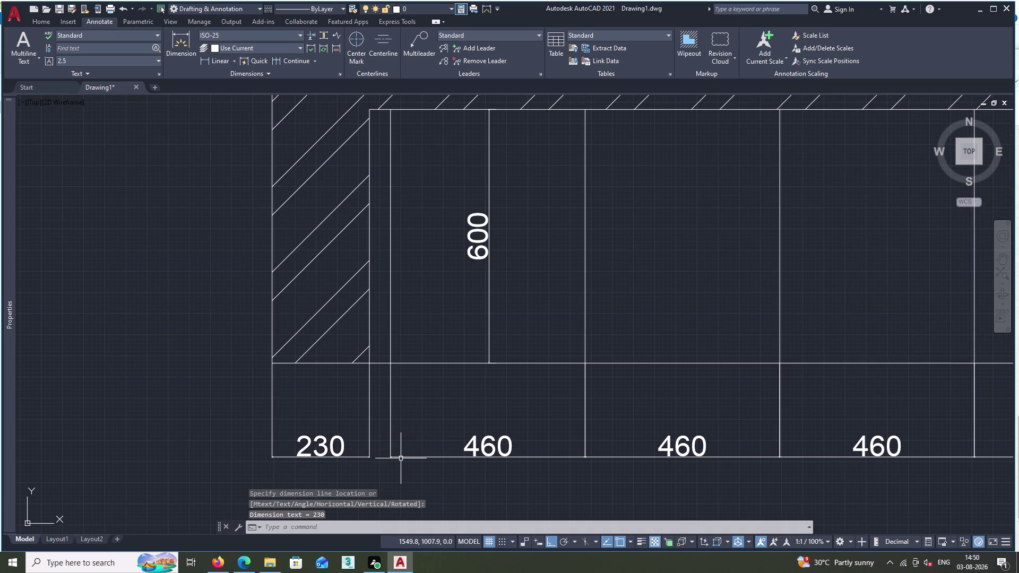
Dimension the 50 gap beside the 230, then zoom out to the whole plan.
key(Escape)
key(space)
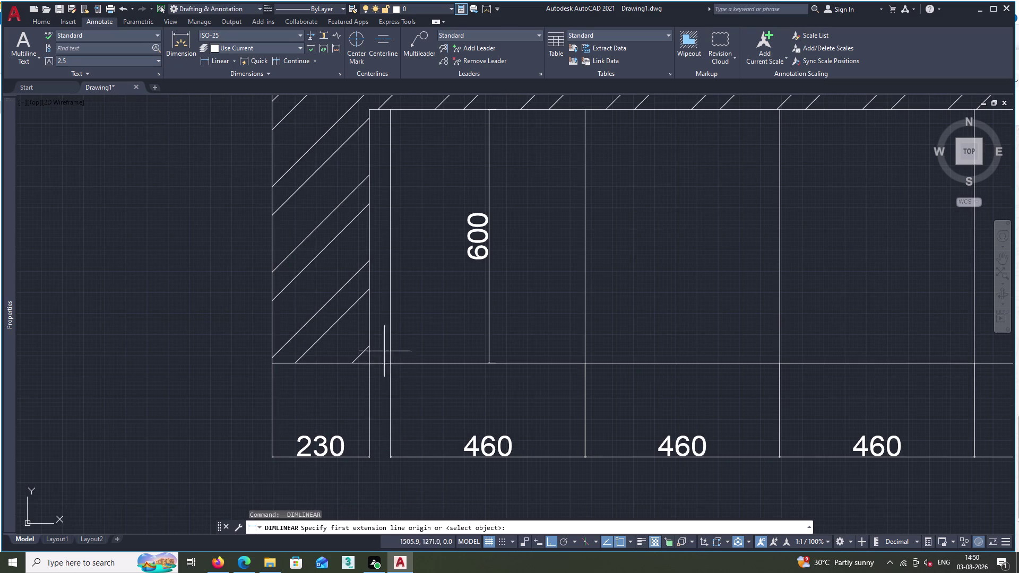
drag(368, 362, 377, 364)
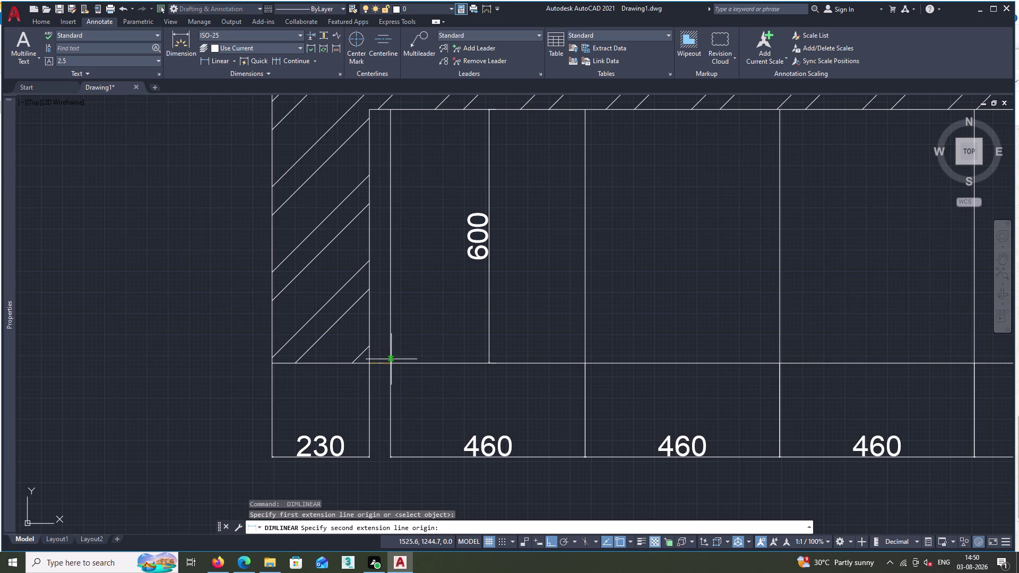
click(390, 366)
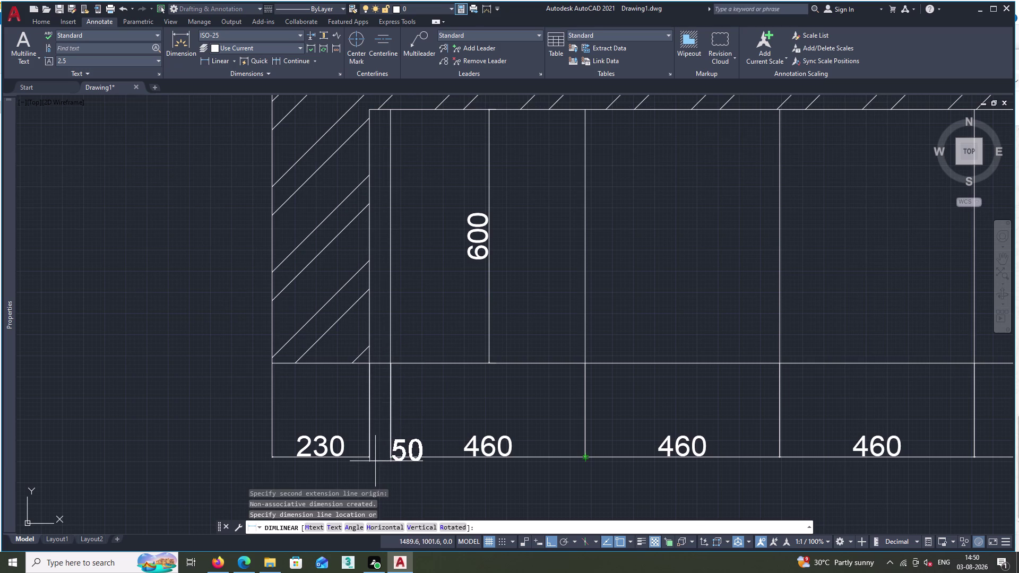
click(377, 460)
key(Escape)
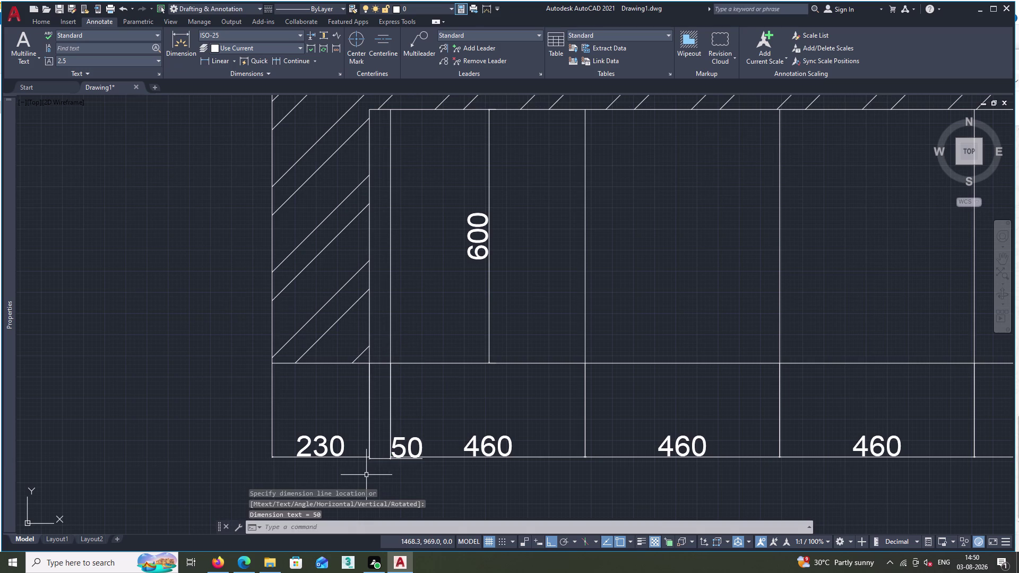
middle_drag(366, 475, 351, 414)
scroll(down, 3)
scroll(down, 3)
scroll(down, 3)
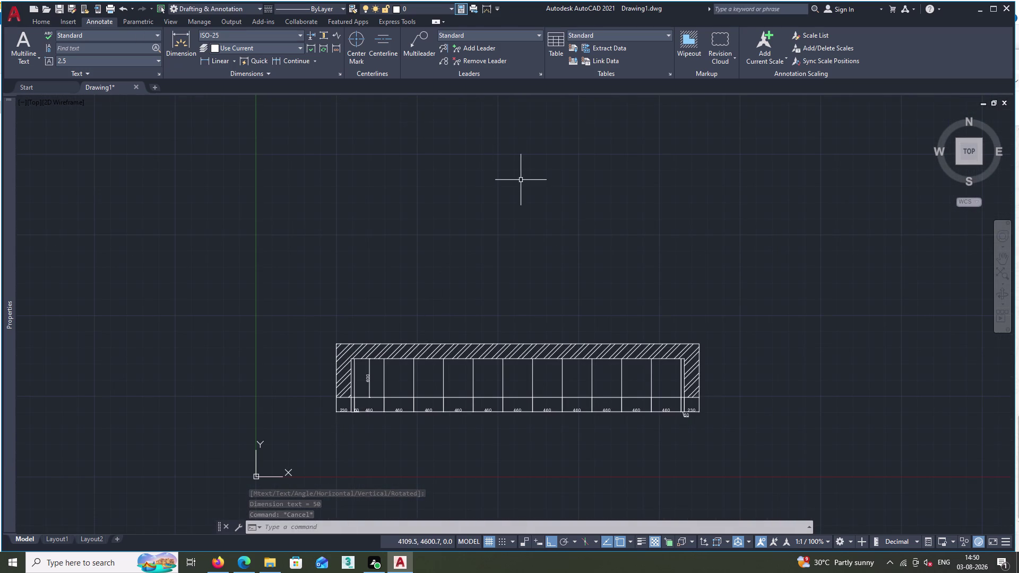
Draw a multiline text box above the wardrobe plan using the T alias.
key(Escape)
key(t)
key(space)
click(403, 215)
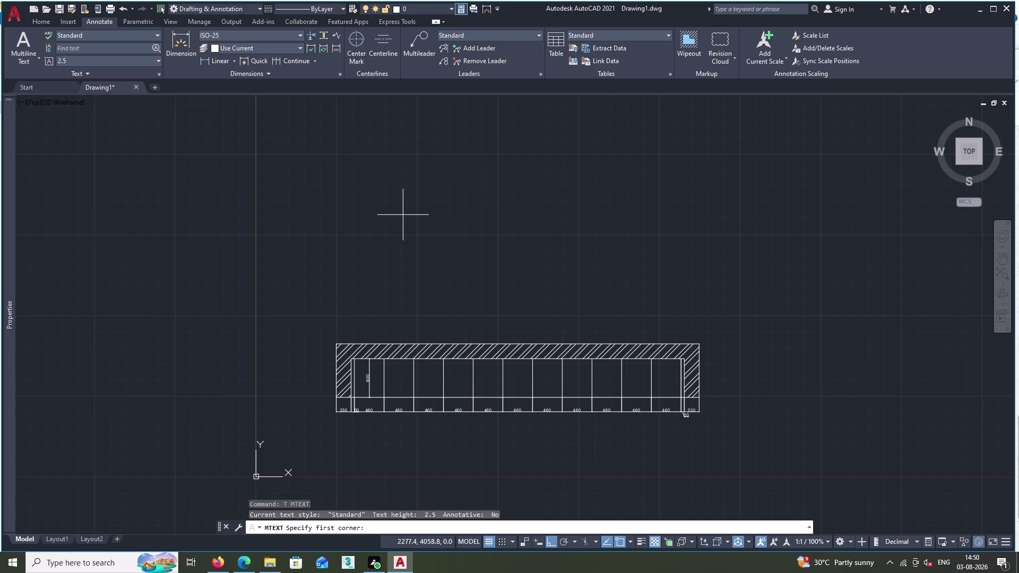
double_click(617, 273)
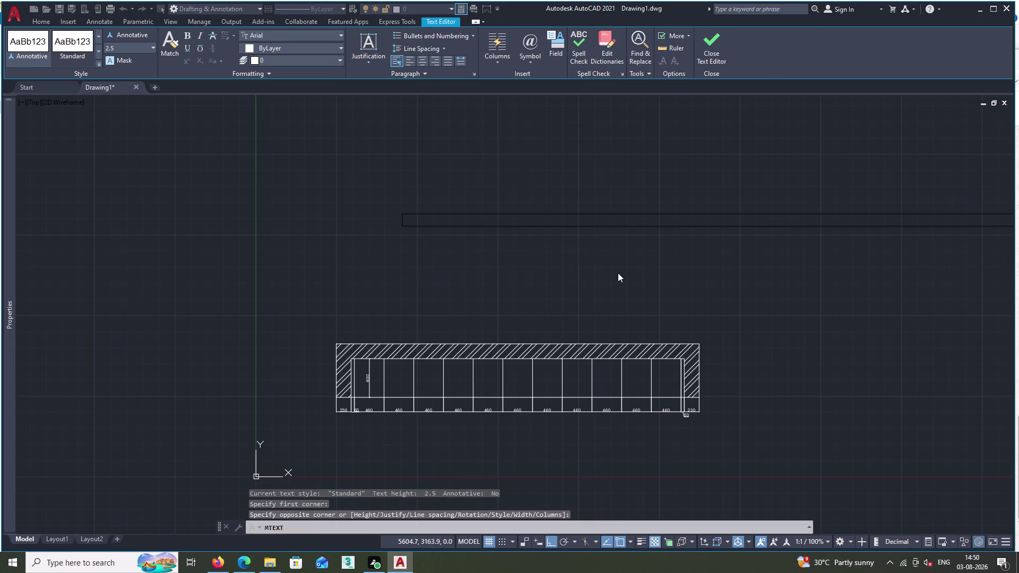
Type the title 'TOP VIEW OF WARDROBE' and close the text editor.
key(t)
text(O)
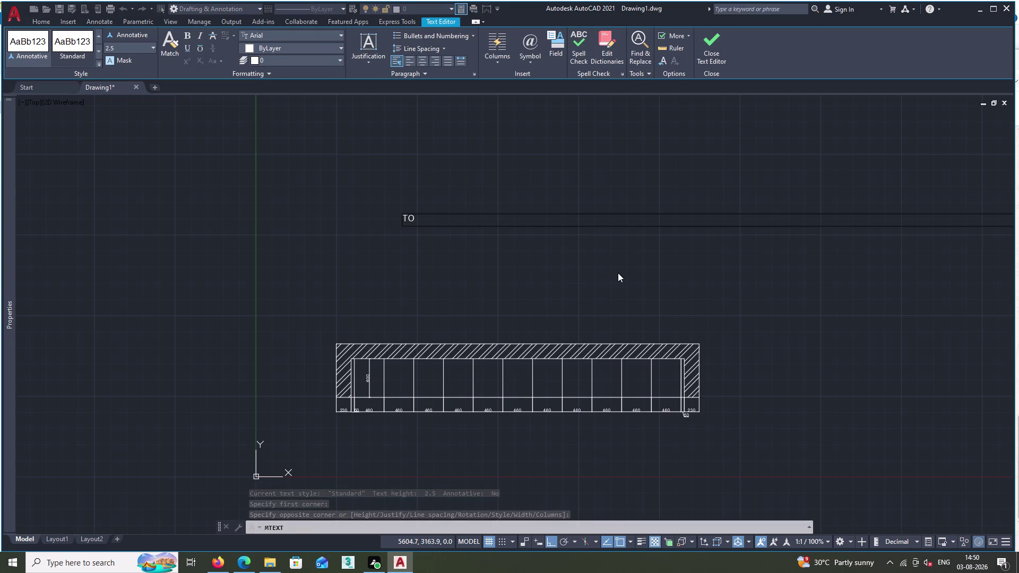
text(P)
key(space)
text(VI)
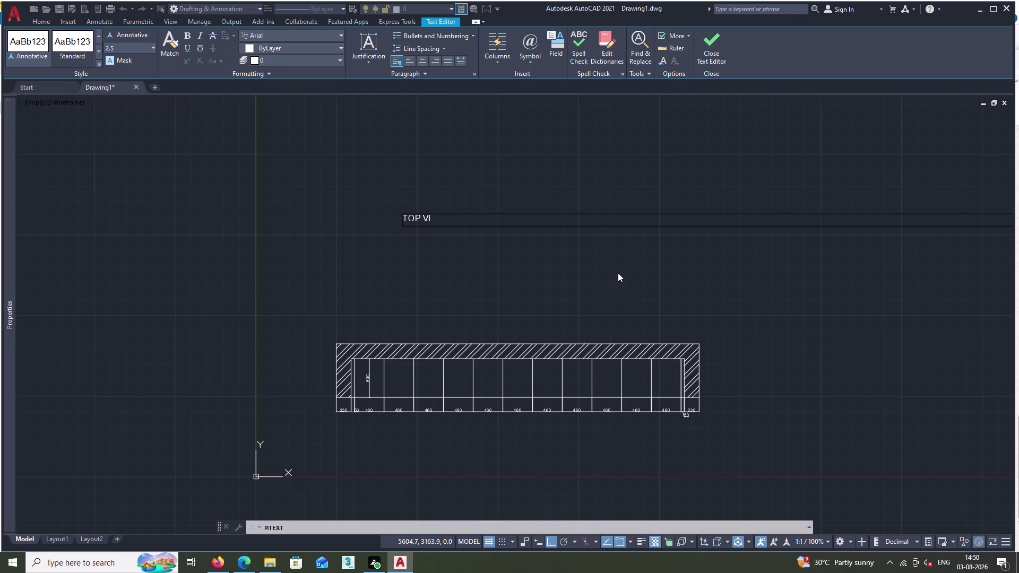
text(EW)
key(space)
text(O)
text(F)
key(space)
text(WA)
text(R)
text(DROB)
text(E)
key(space)
click(616, 309)
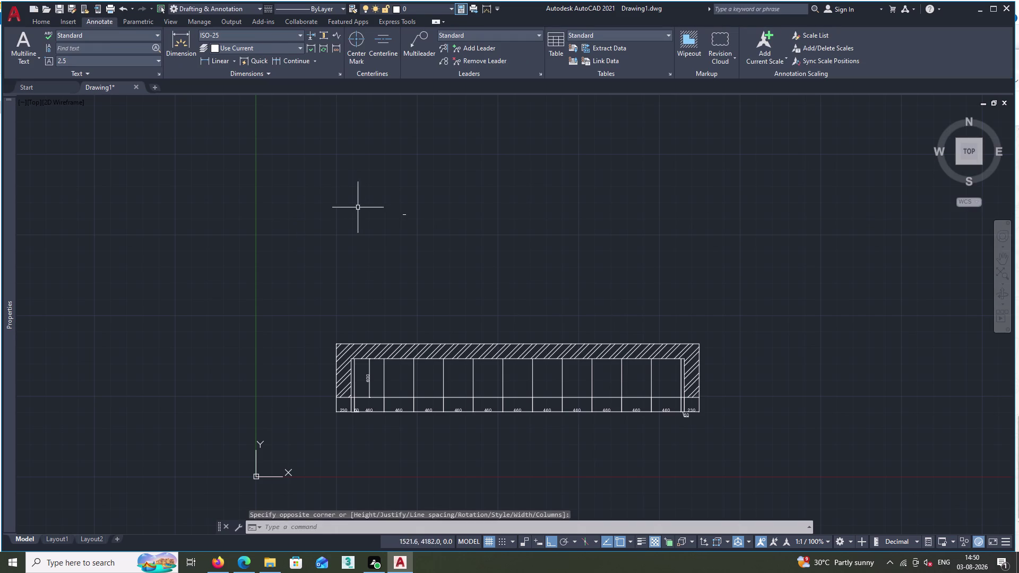
Check the title text and try copying it with the mistyped C0 command.
scroll(up, 3)
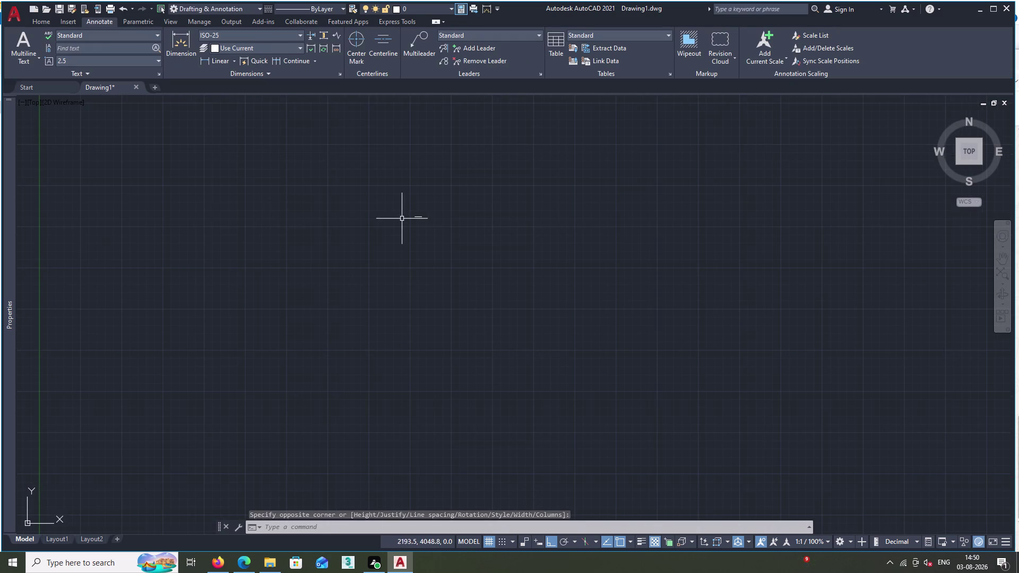
double_click(420, 218)
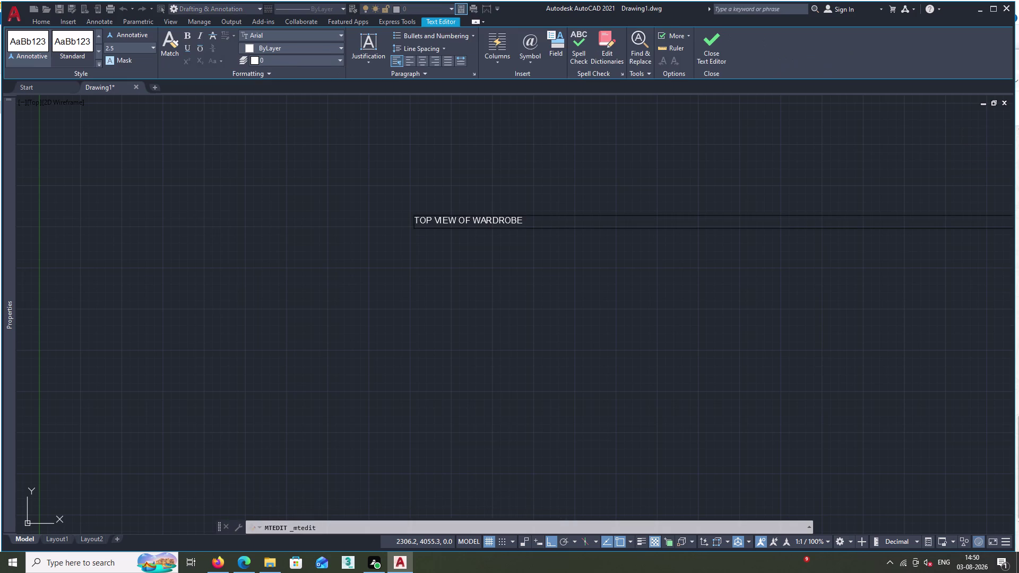
key(Escape)
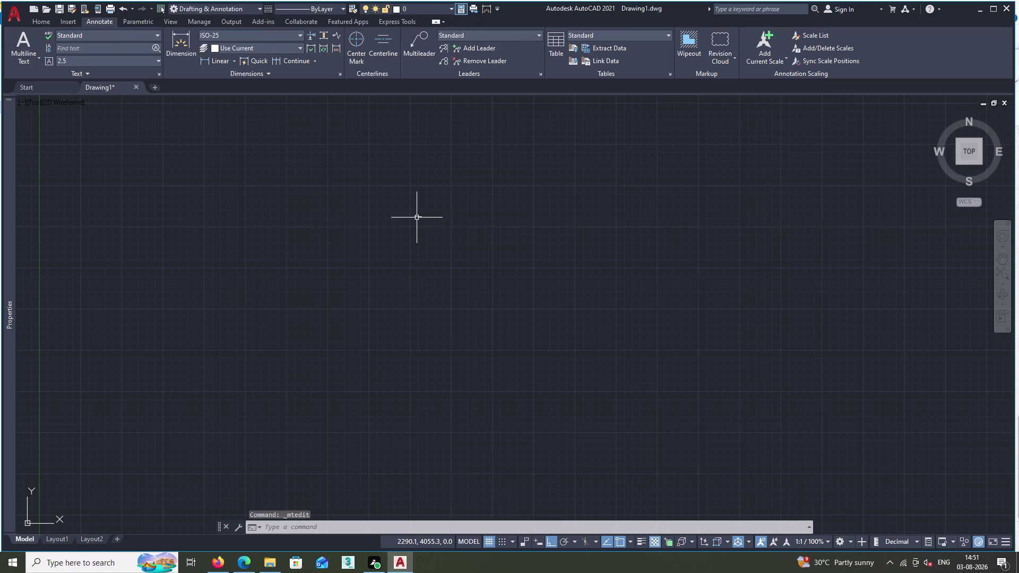
text(C0)
key(space)
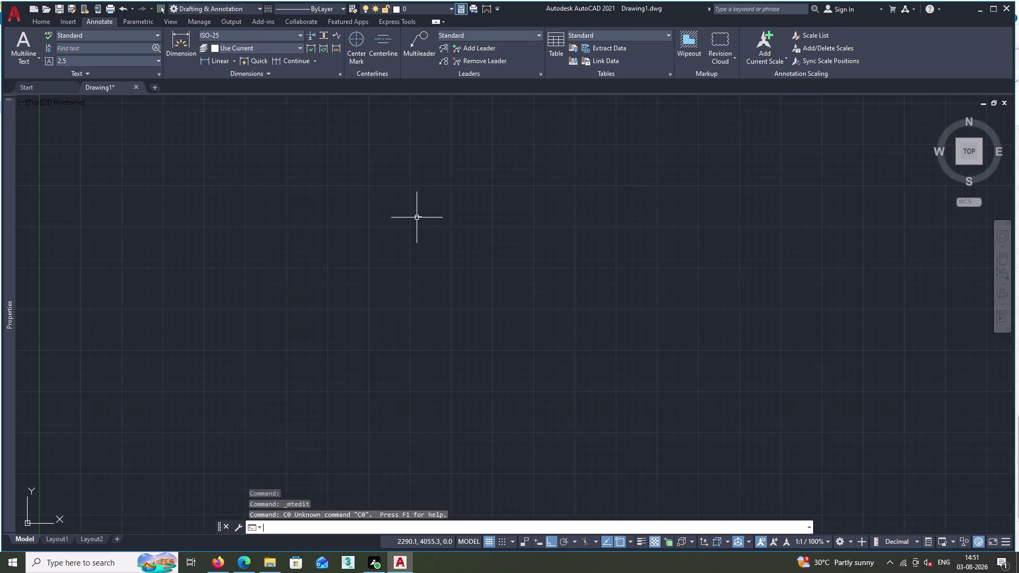
drag(417, 218, 430, 229)
double_click(419, 217)
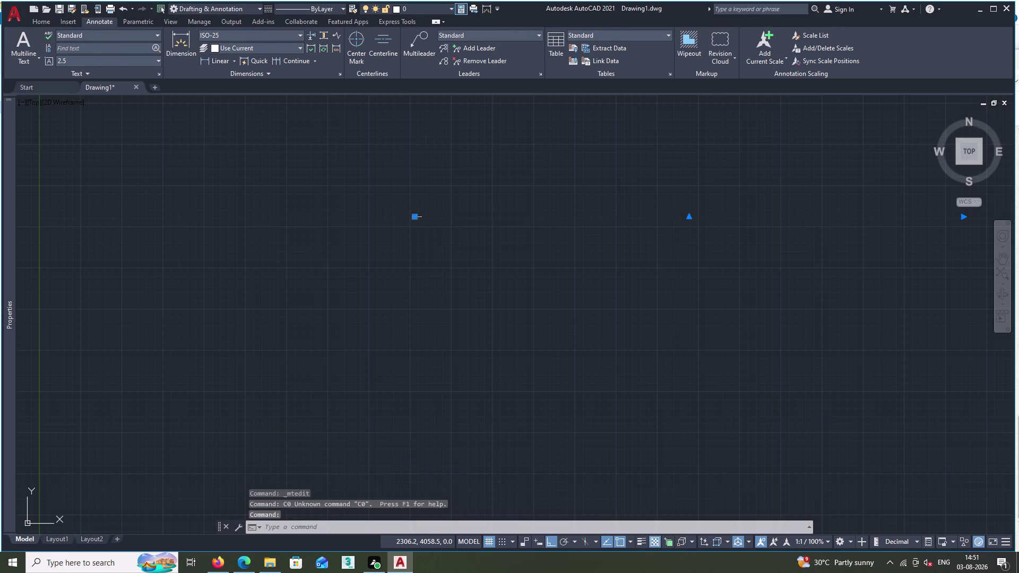
key(Escape)
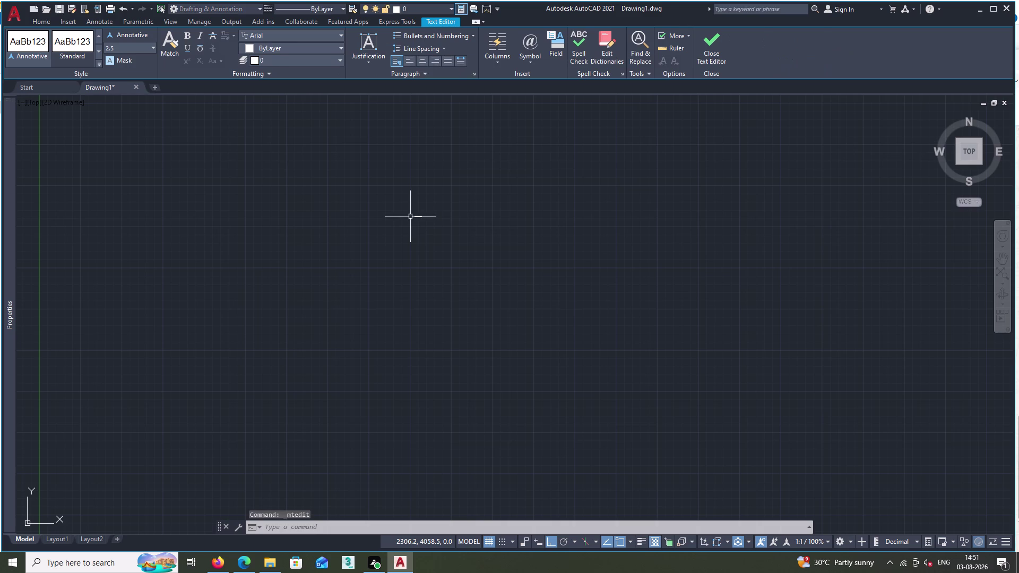
Leave the title editor and start the CO copy command.
scroll(up, 3)
click(462, 221)
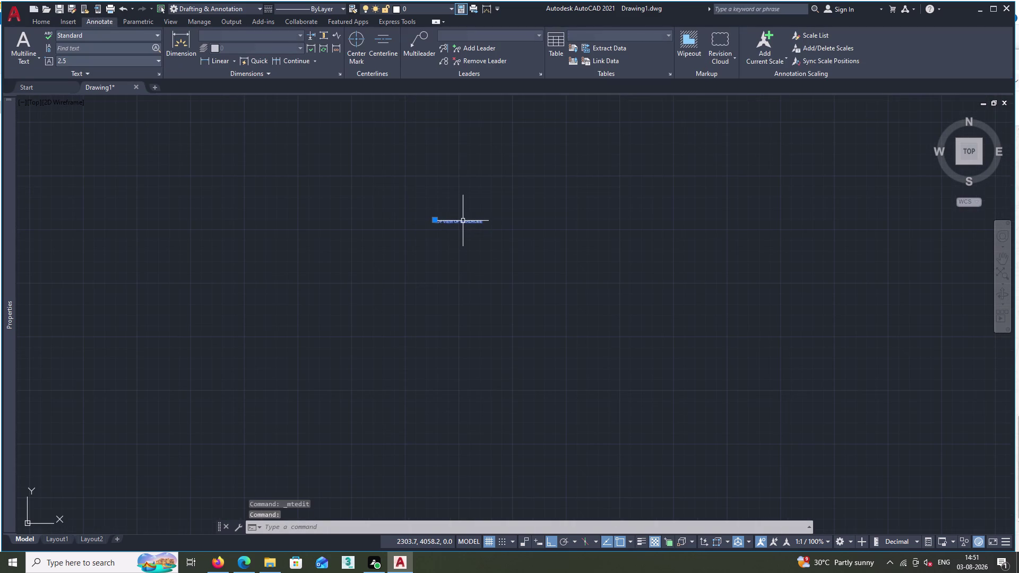
key(Escape)
text(CO)
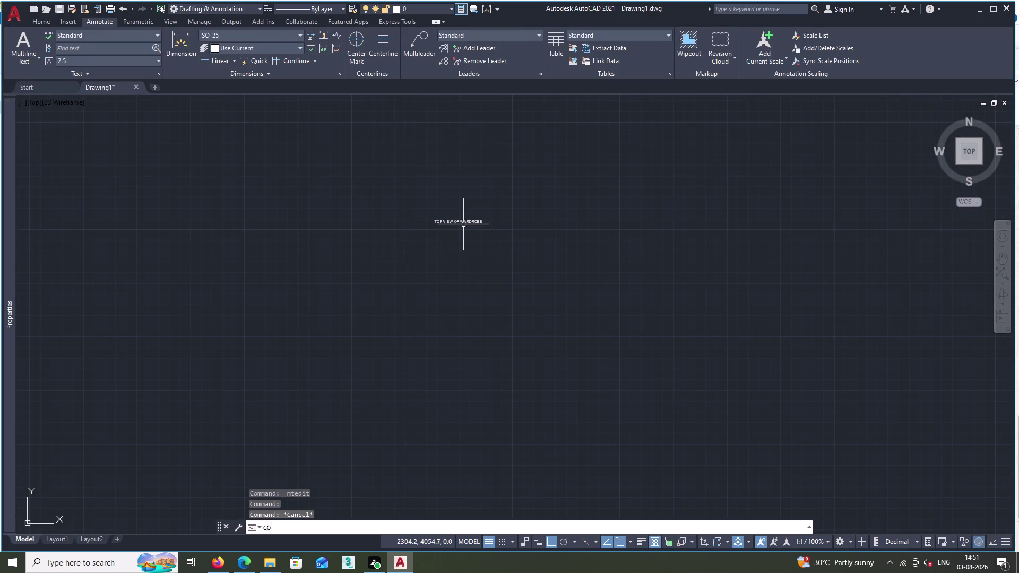
key(space)
Select the short line to copy, set its base point, and pan down to the wardrobe.
double_click(465, 220)
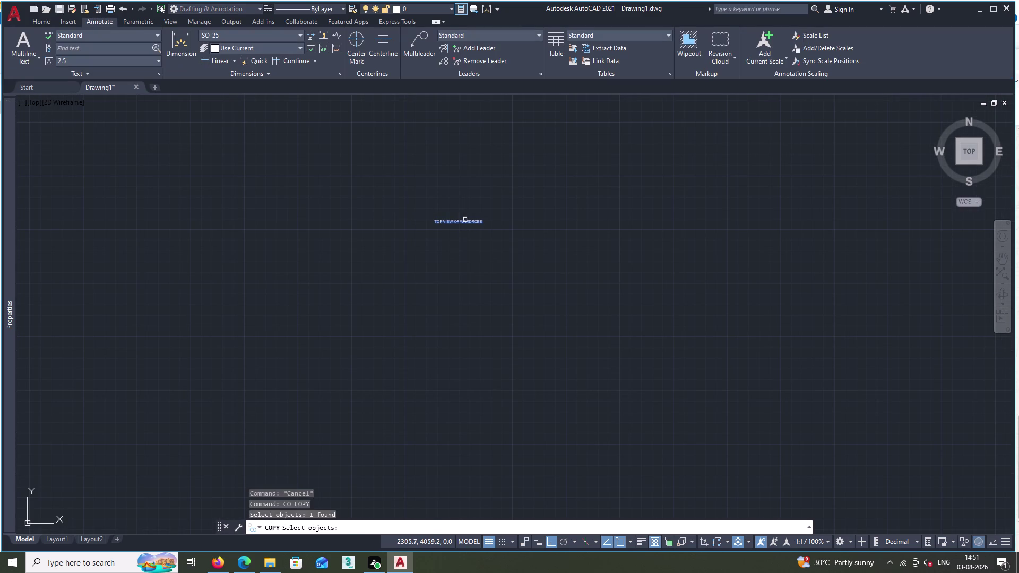
right_click(465, 219)
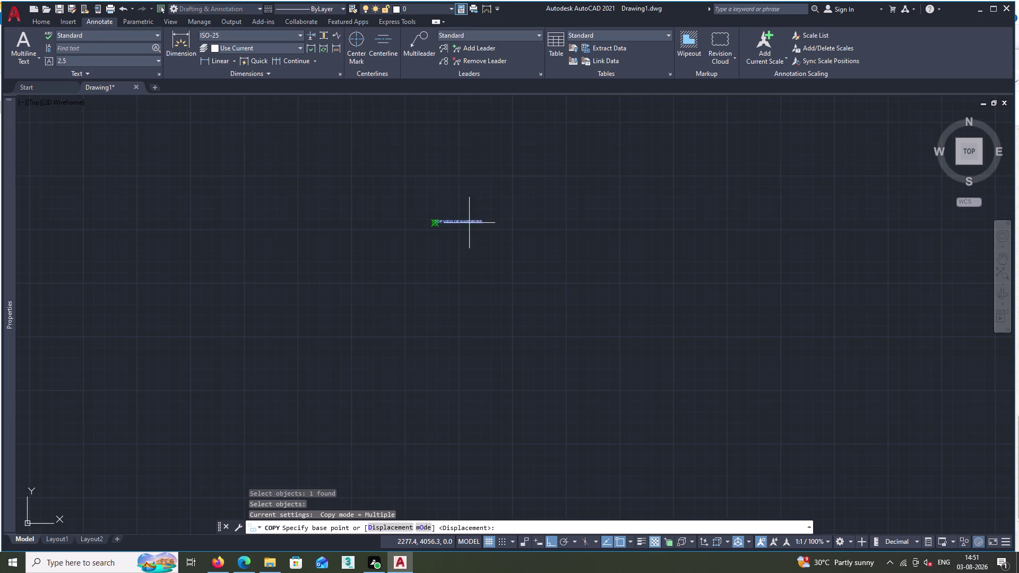
double_click(480, 221)
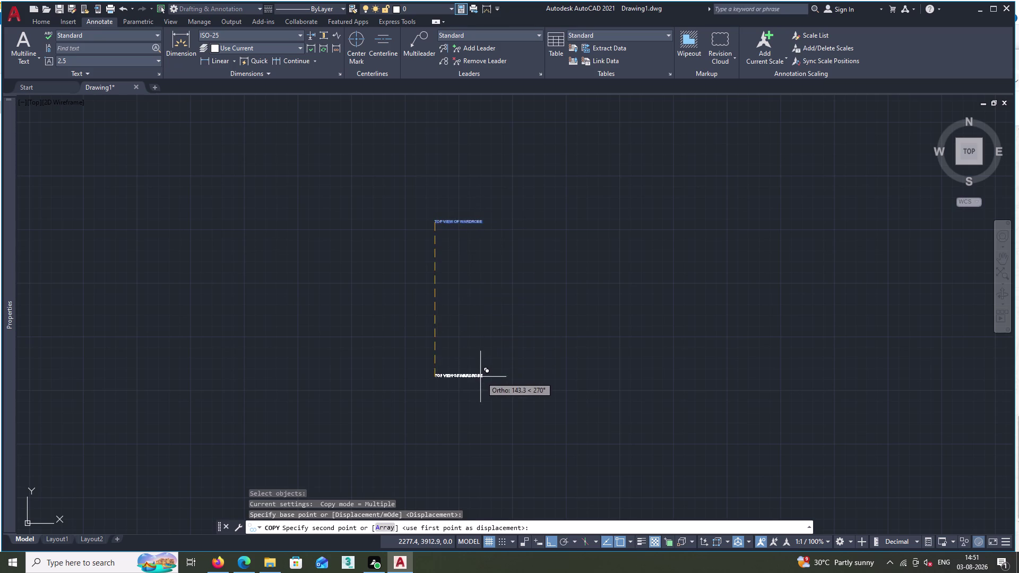
scroll(up, 3)
scroll(down, 3)
middle_drag(483, 379, 577, 148)
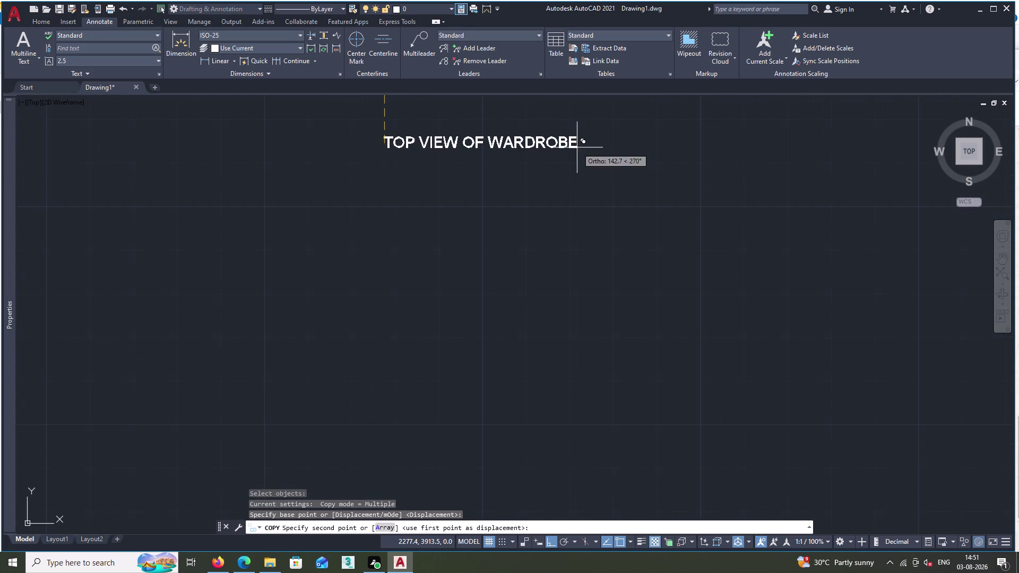
middle_click(596, 311)
scroll(down, 3)
scroll(down, 3)
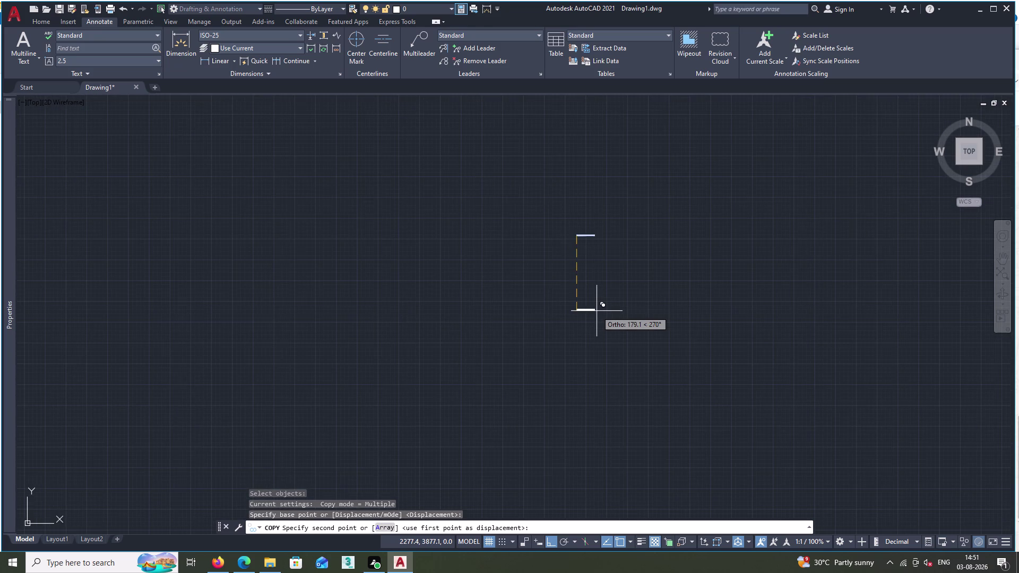
scroll(down, 3)
scroll(down, 3)
middle_drag(591, 292, 589, 272)
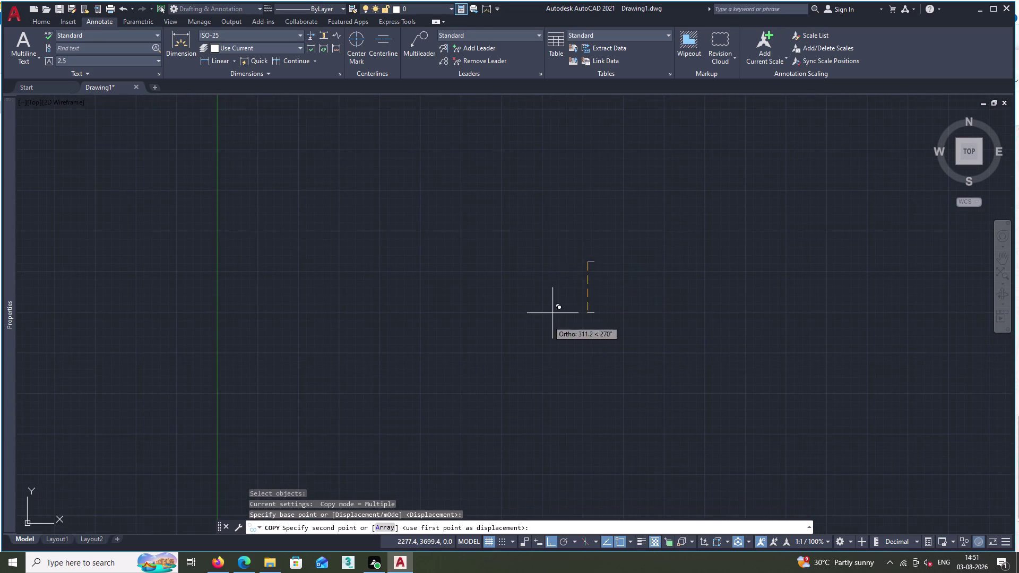
scroll(down, 3)
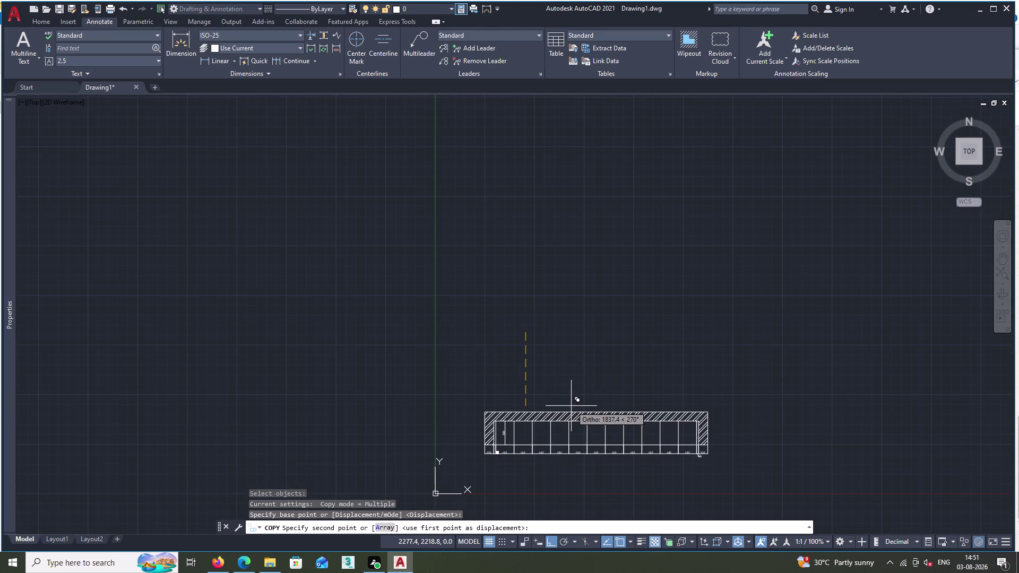
scroll(up, 3)
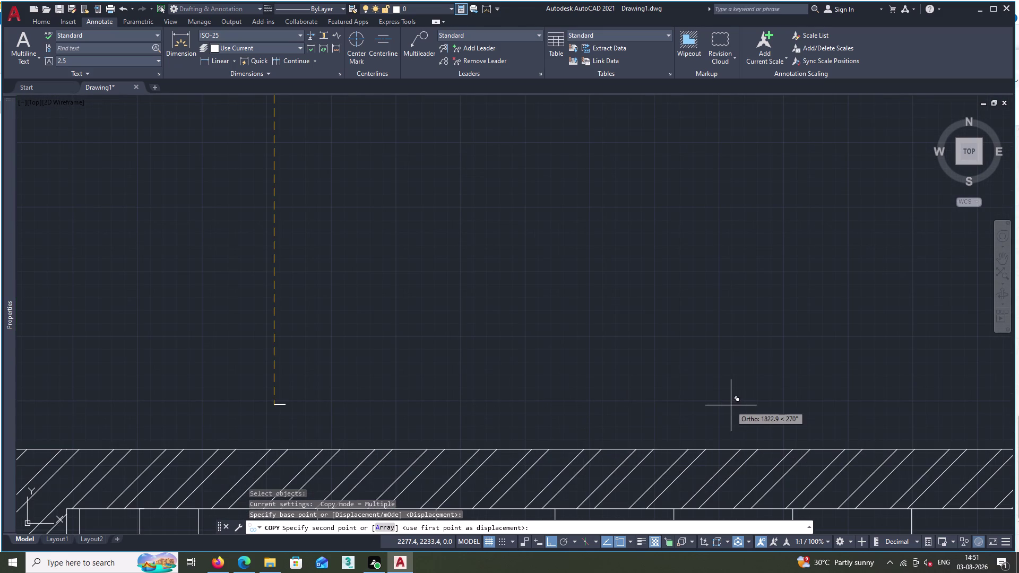
Place two more copies of the short line above the wardrobe and end copying.
click(401, 408)
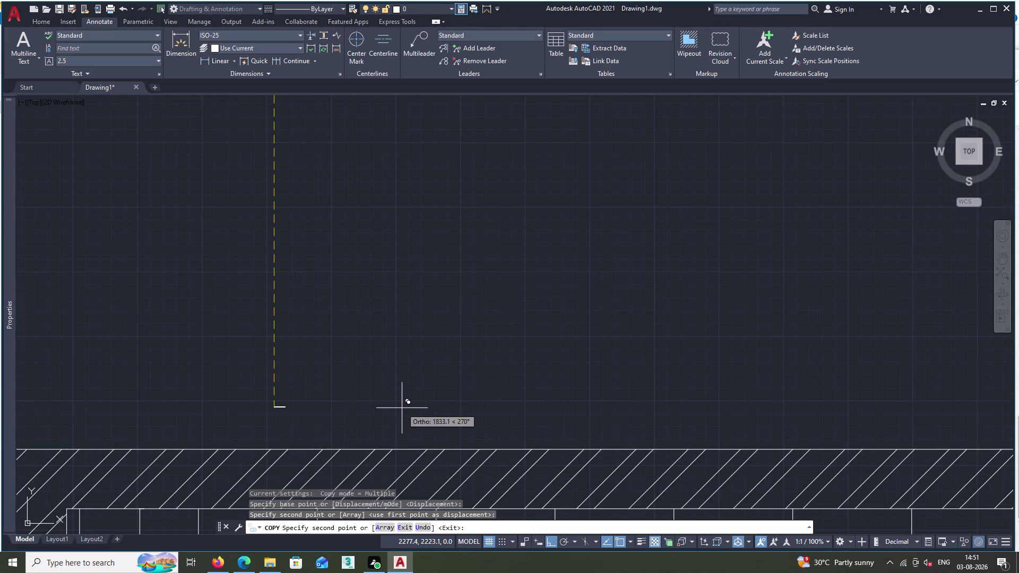
double_click(299, 438)
key(Escape)
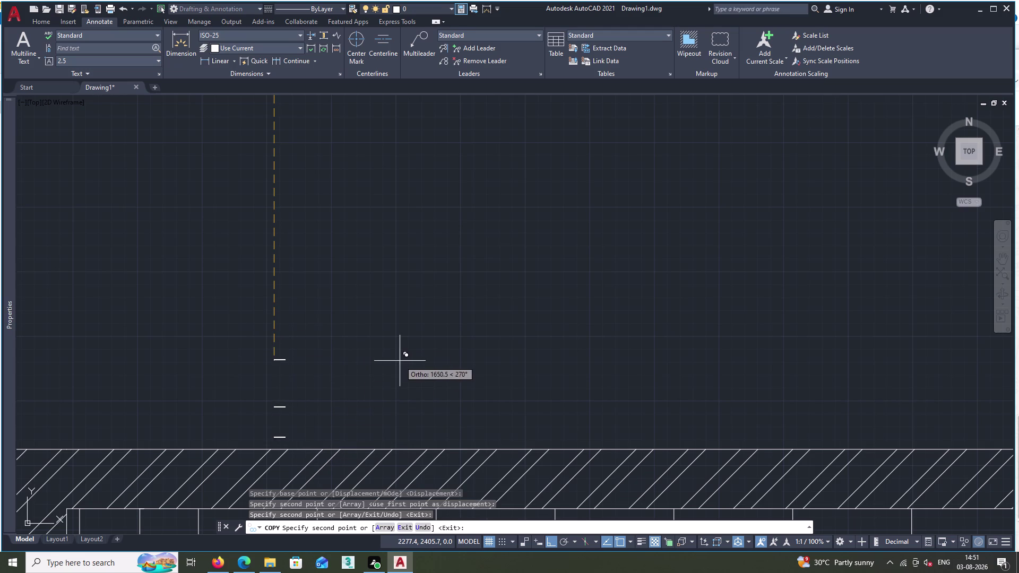
scroll(down, 3)
scroll(down, 3)
middle_drag(398, 440, 397, 421)
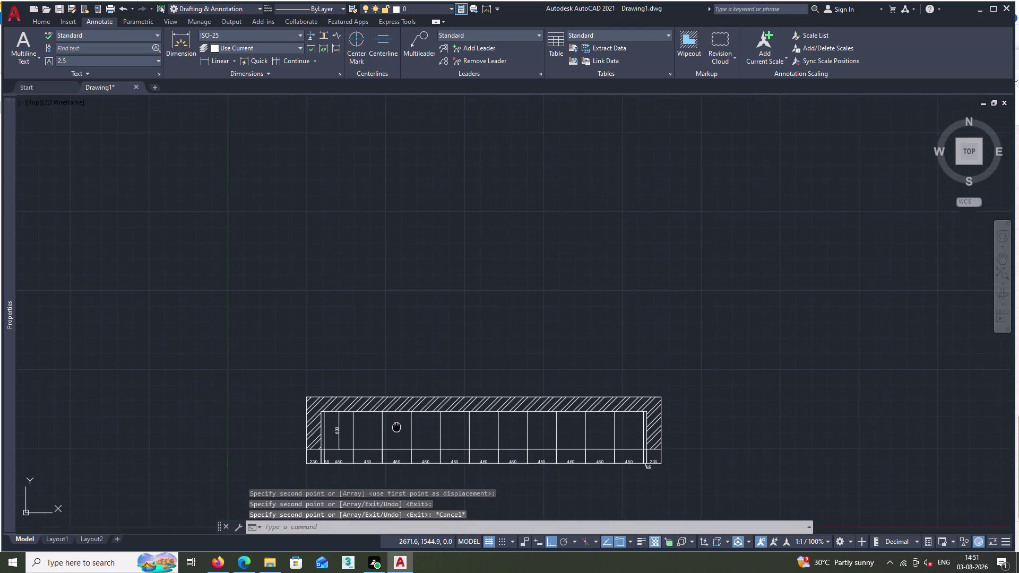
middle_drag(396, 421, 401, 387)
scroll(up, 3)
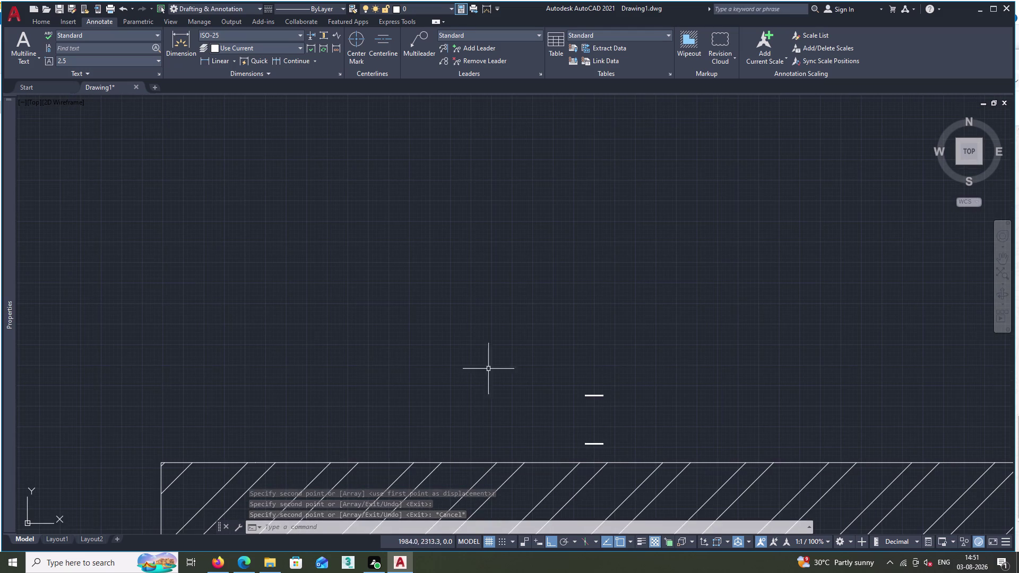
click(597, 443)
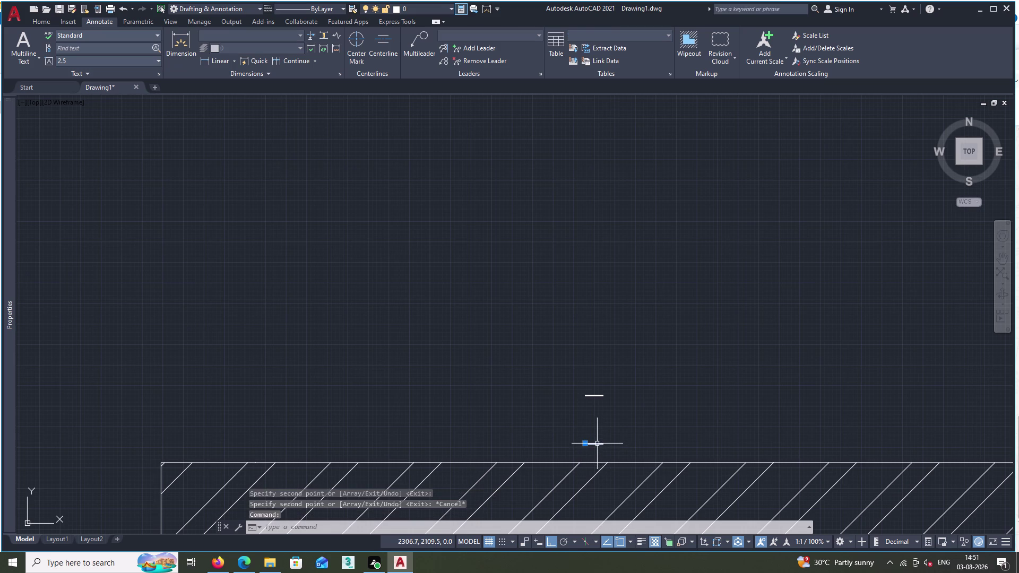
triple_click(597, 444)
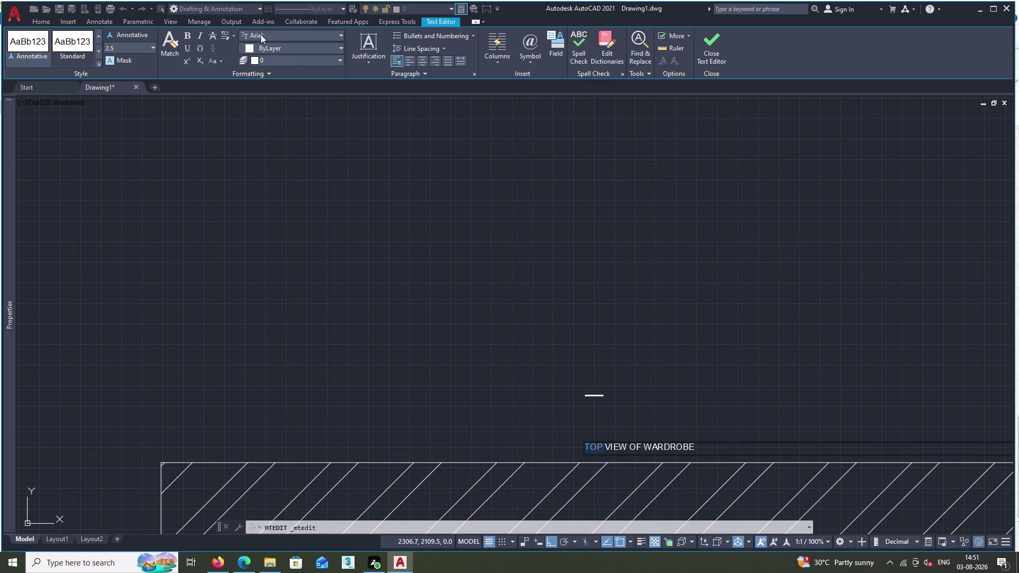
click(118, 49)
key(BackSpace)
text(10)
key(space)
double_click(172, 142)
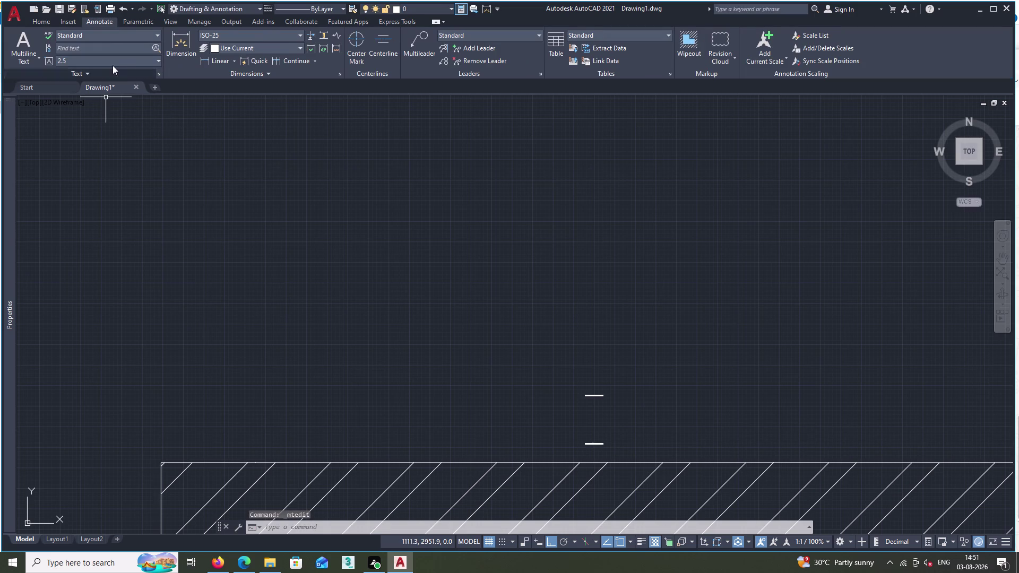
click(120, 60)
click(156, 58)
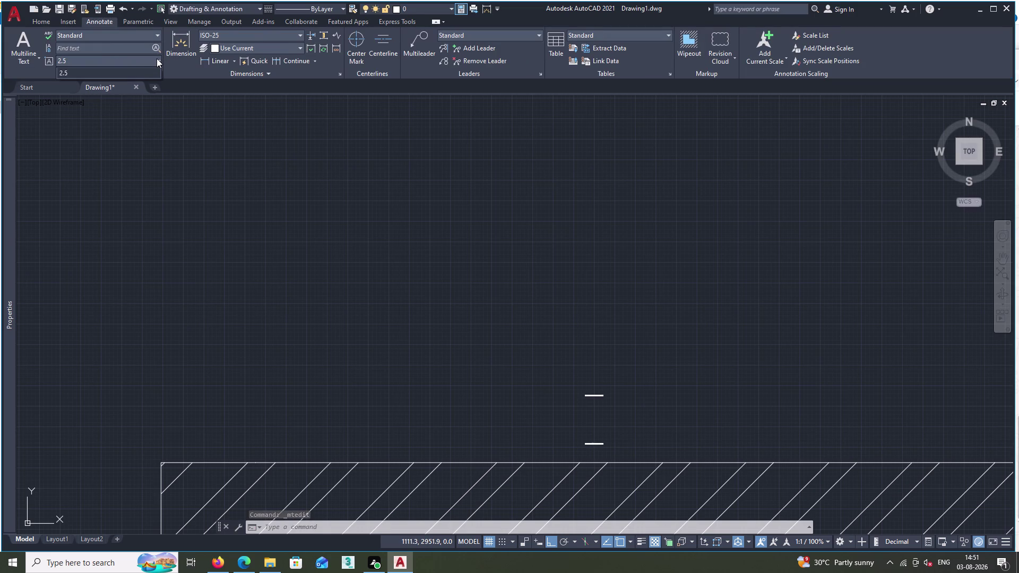
click(142, 53)
click(145, 57)
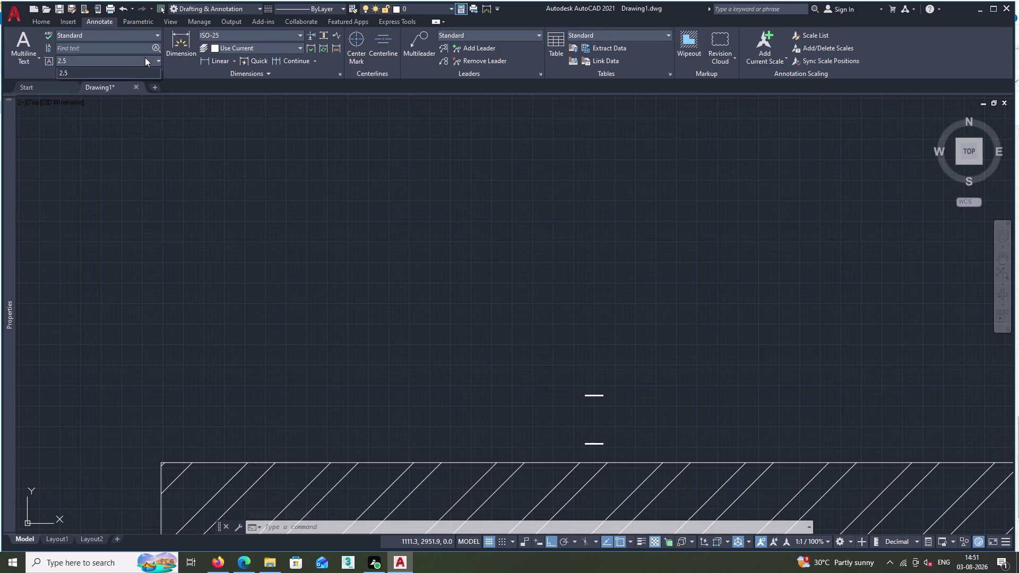
key(BackSpace)
key(BackSpace)
key(BackSpace)
click(123, 54)
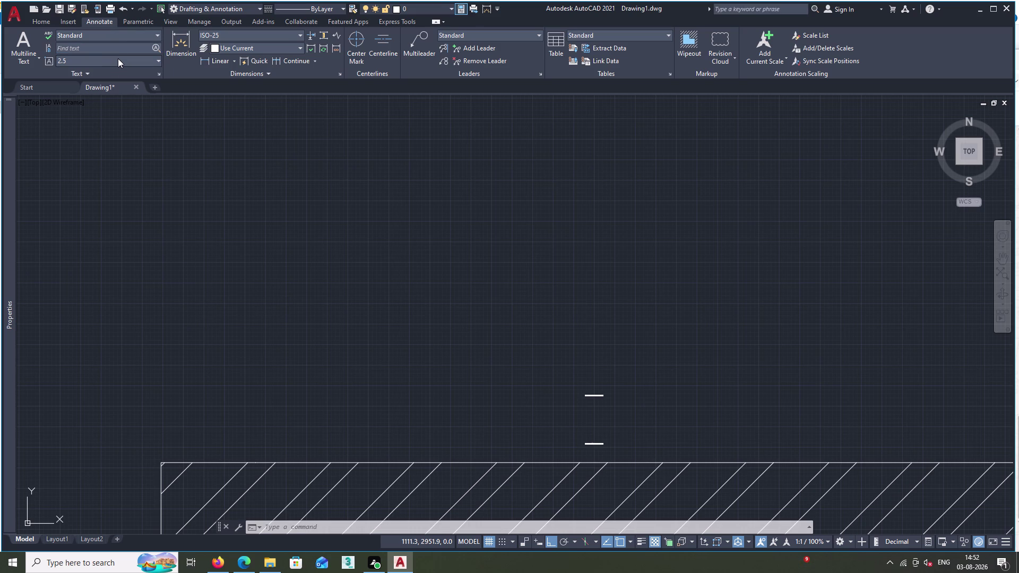
click(118, 58)
key(BackSpace)
double_click(65, 61)
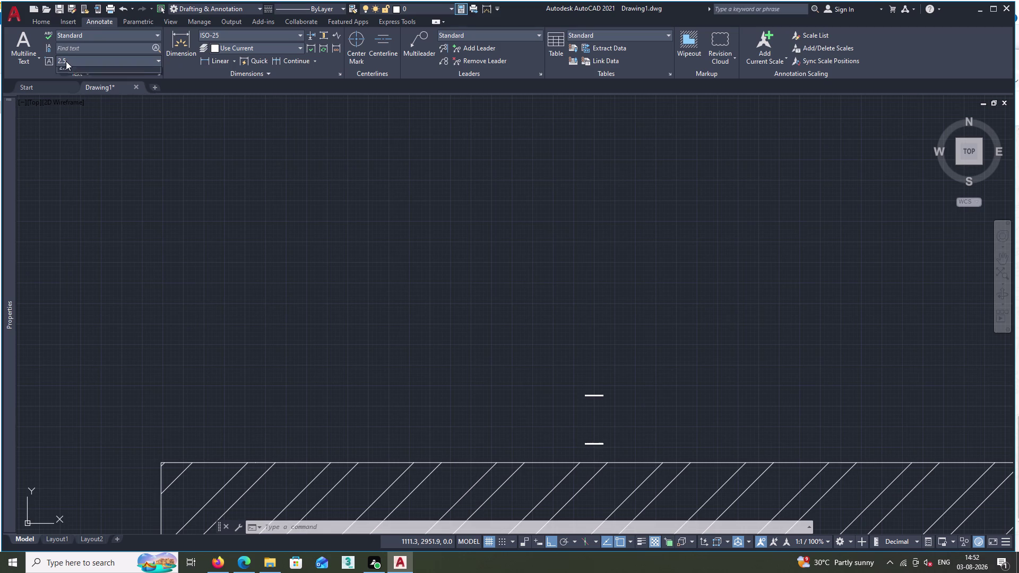
double_click(62, 58)
click(62, 59)
key(Escape)
click(63, 59)
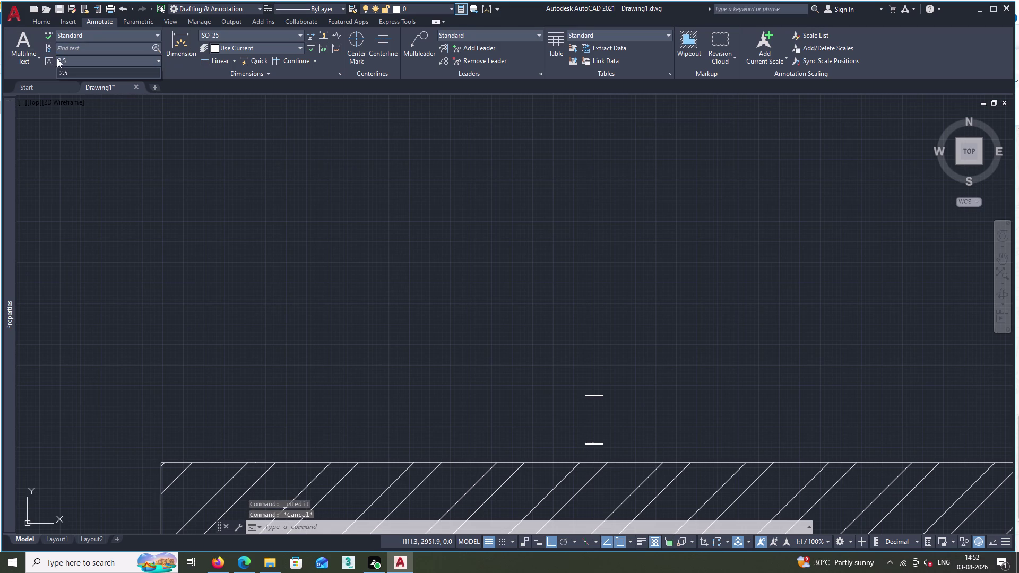
key(Escape)
key(Escape)
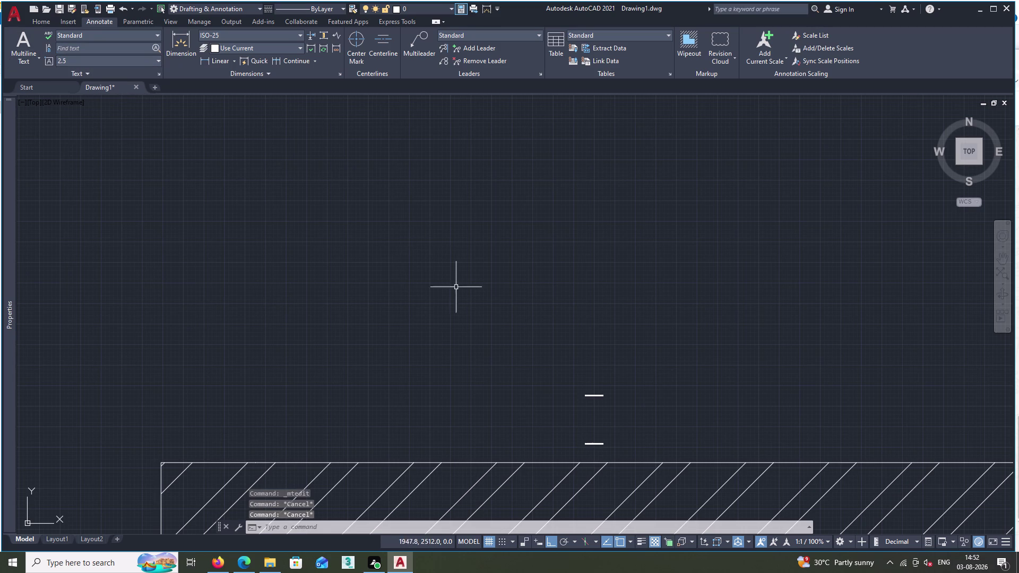
scroll(up, 3)
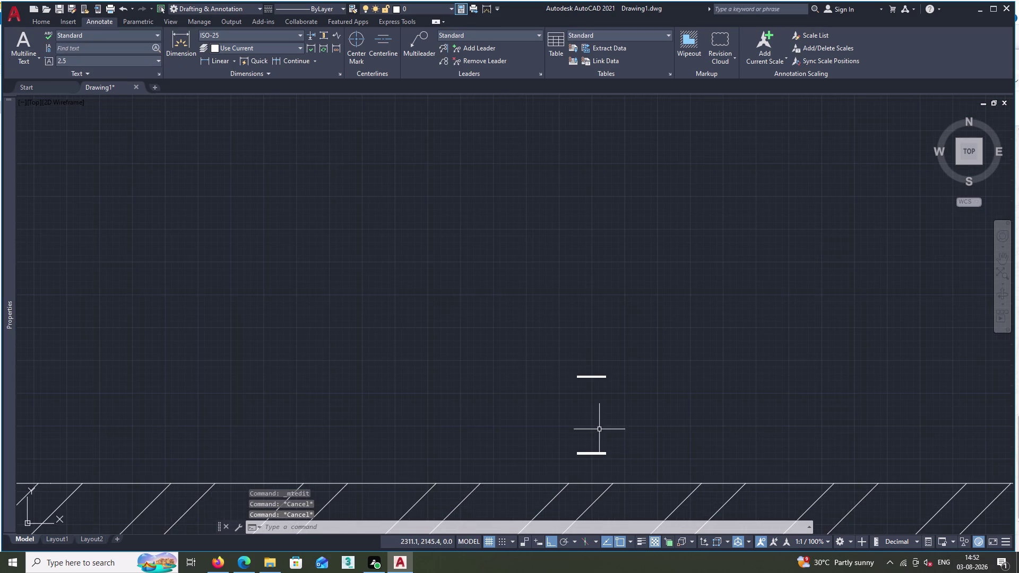
text(T)
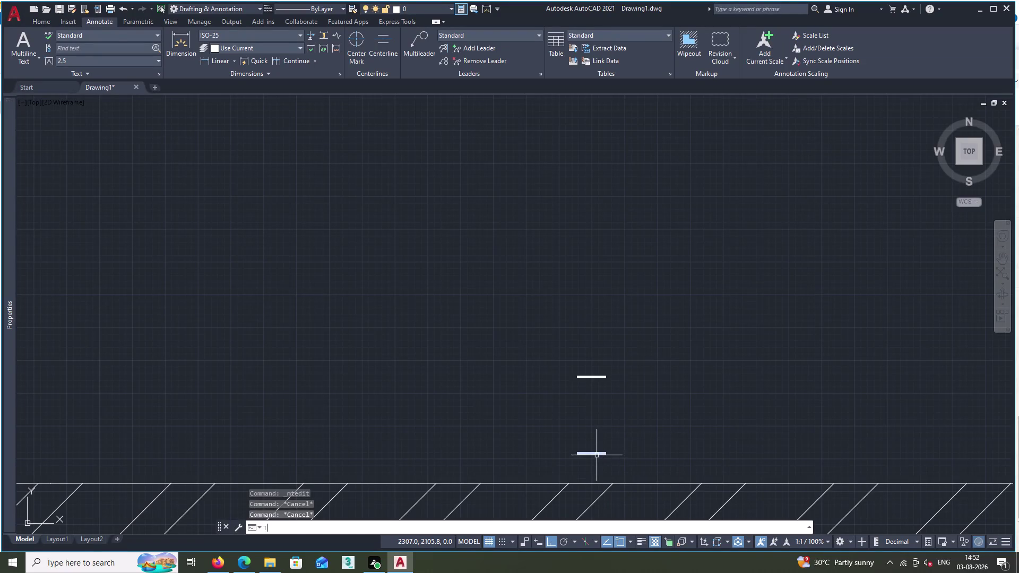
key(space)
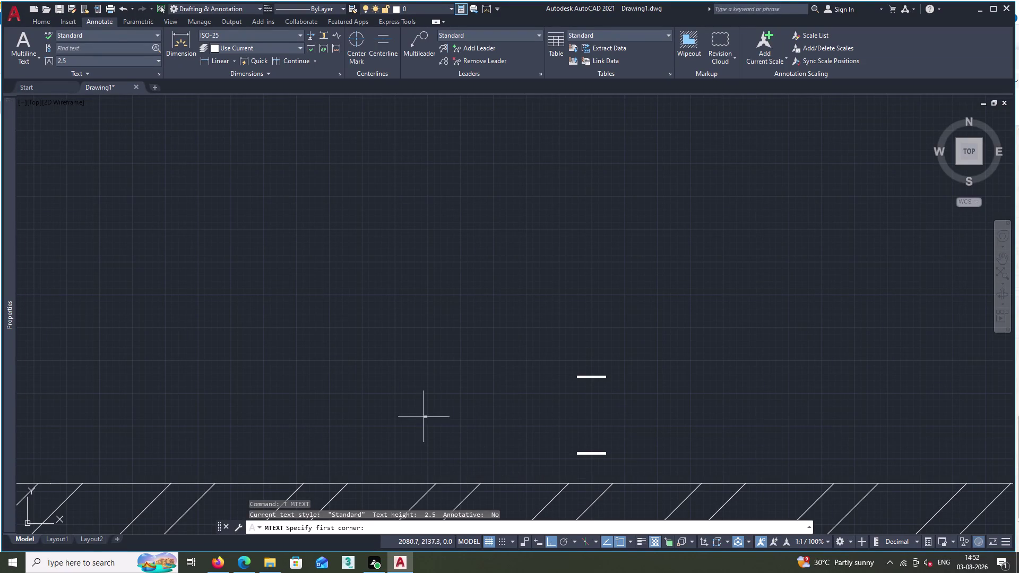
click(413, 406)
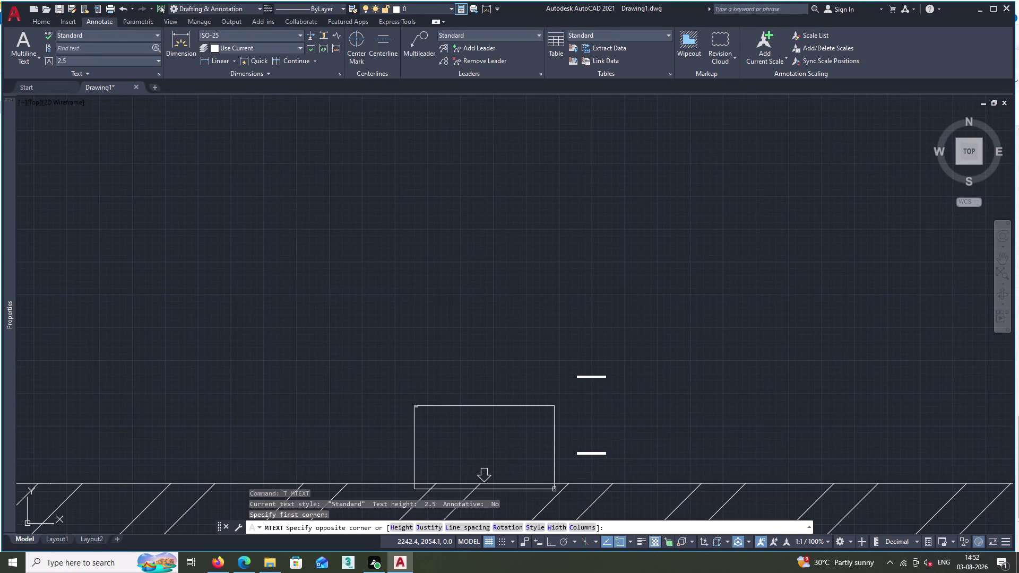
key(Escape)
key(Escape)
key(Escape)
key(Escape)
key(Escape)
key(Escape)
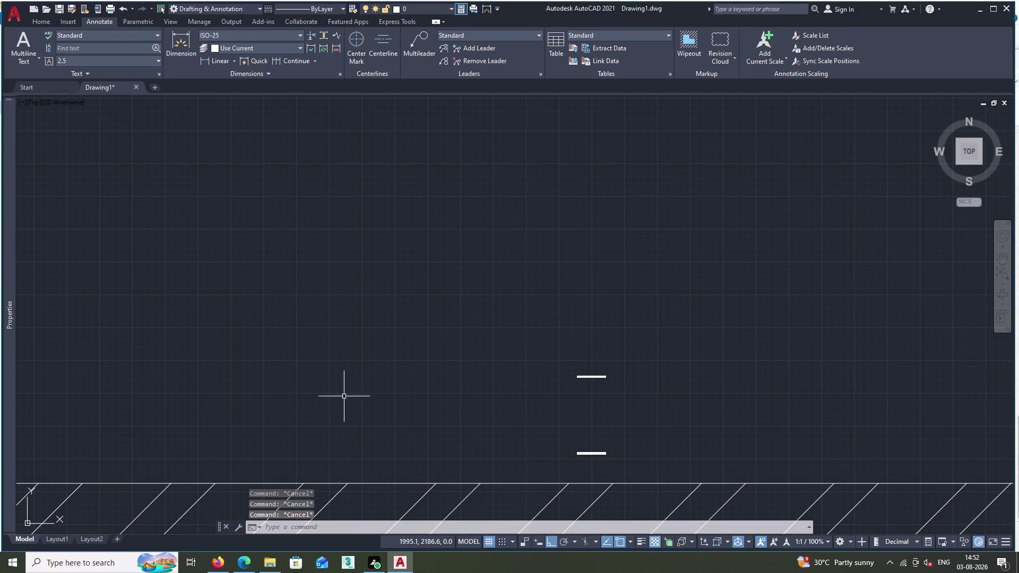
click(39, 20)
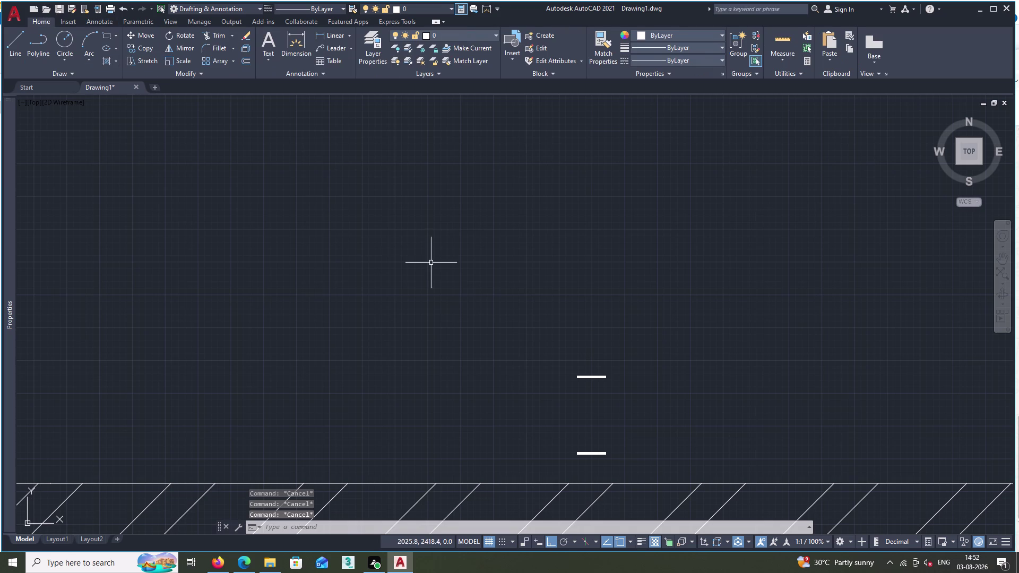
Open the title text for editing and set the height to 20.
scroll(up, 3)
middle_drag(592, 485, 594, 486)
scroll(down, 3)
middle_drag(595, 486, 582, 243)
triple_click(553, 264)
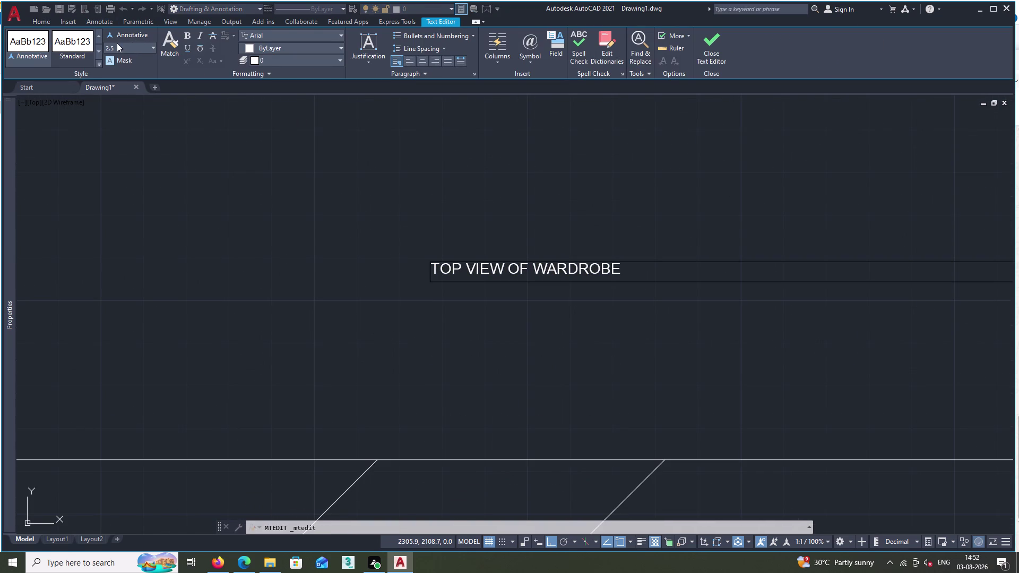
click(116, 43)
key(BackSpace)
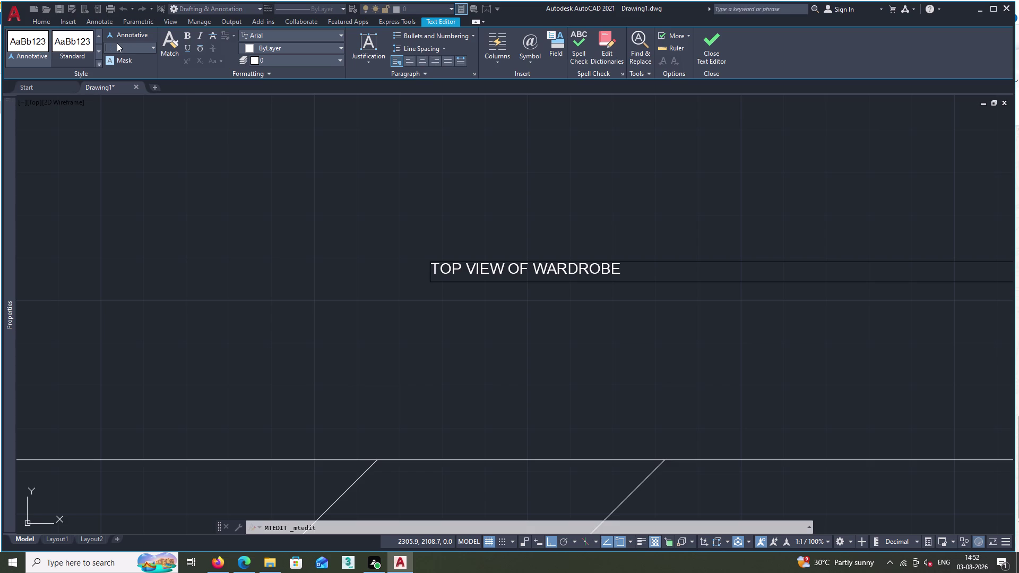
text(20)
key(space)
Select all of the title text, apply a height of 20, and close the editor.
triple_click(466, 264)
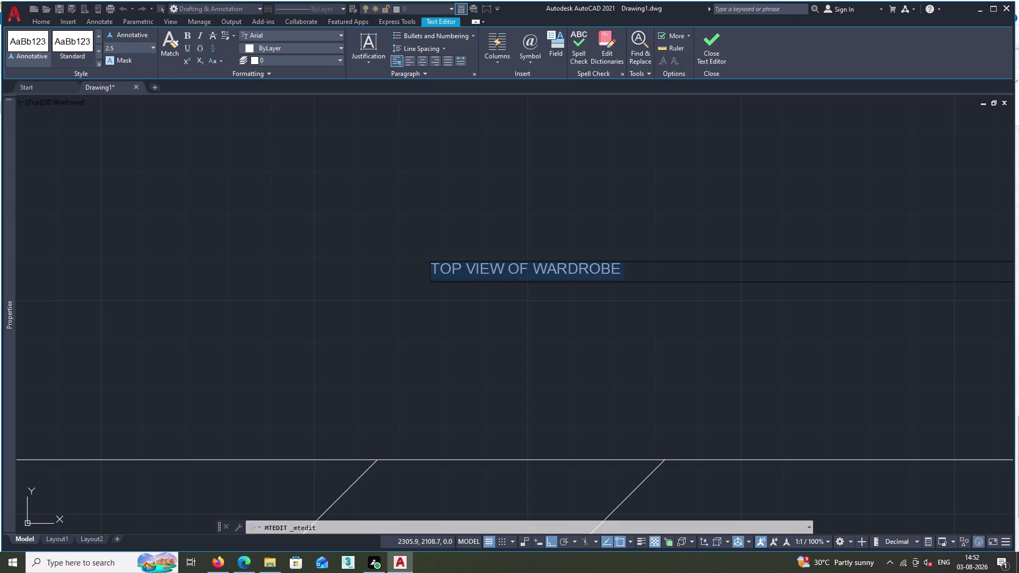
click(118, 51)
key(BackSpace)
text(29)
key(BackSpace)
key(0)
key(space)
click(154, 118)
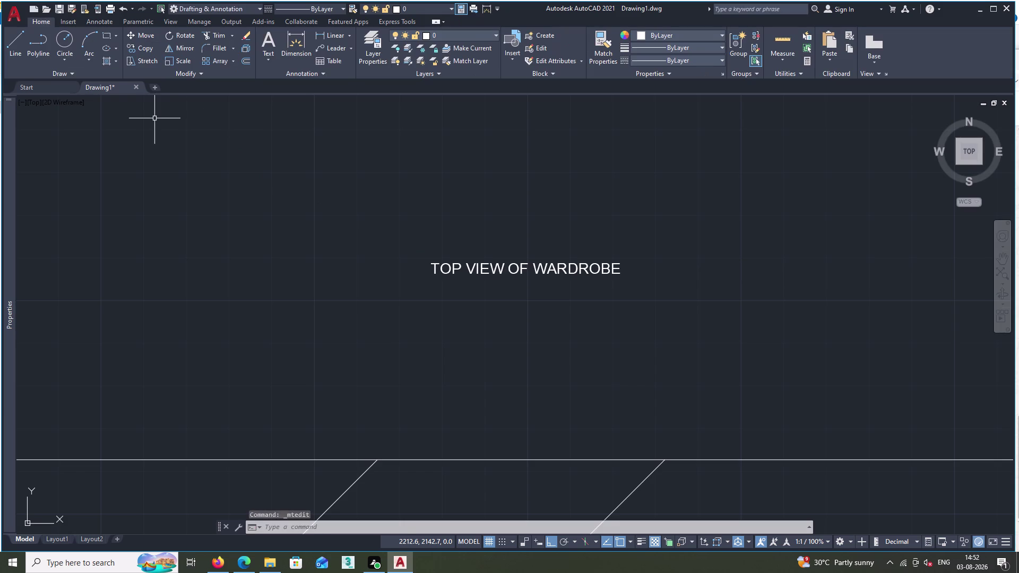
Reopen the title text and leave the editor again.
scroll(down, 3)
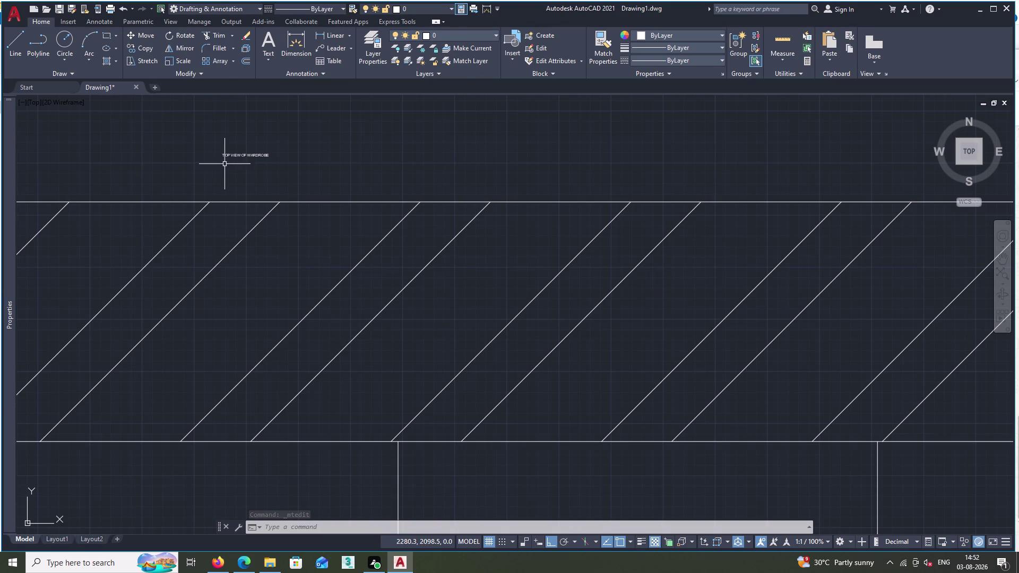
double_click(242, 155)
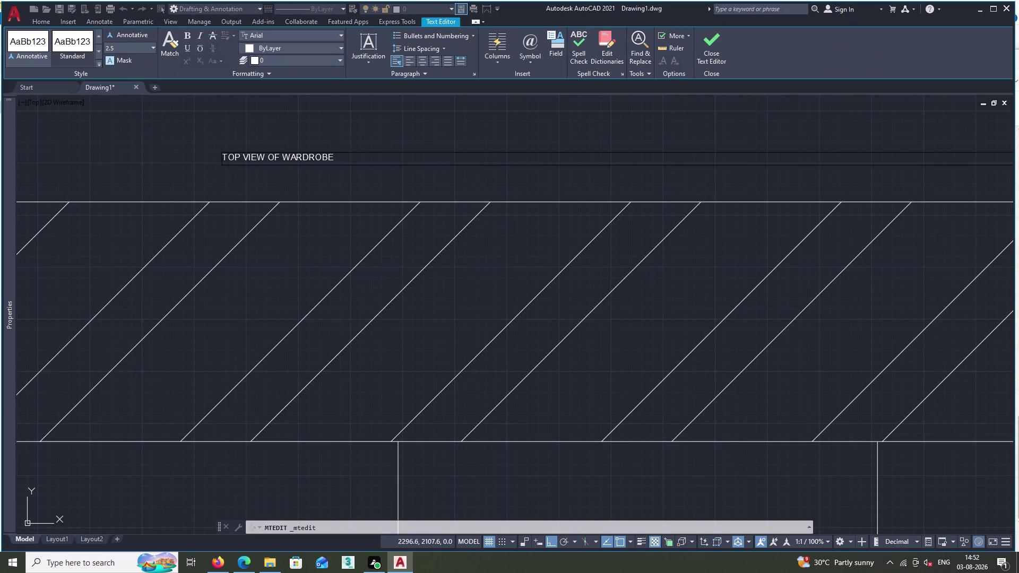
key(Escape)
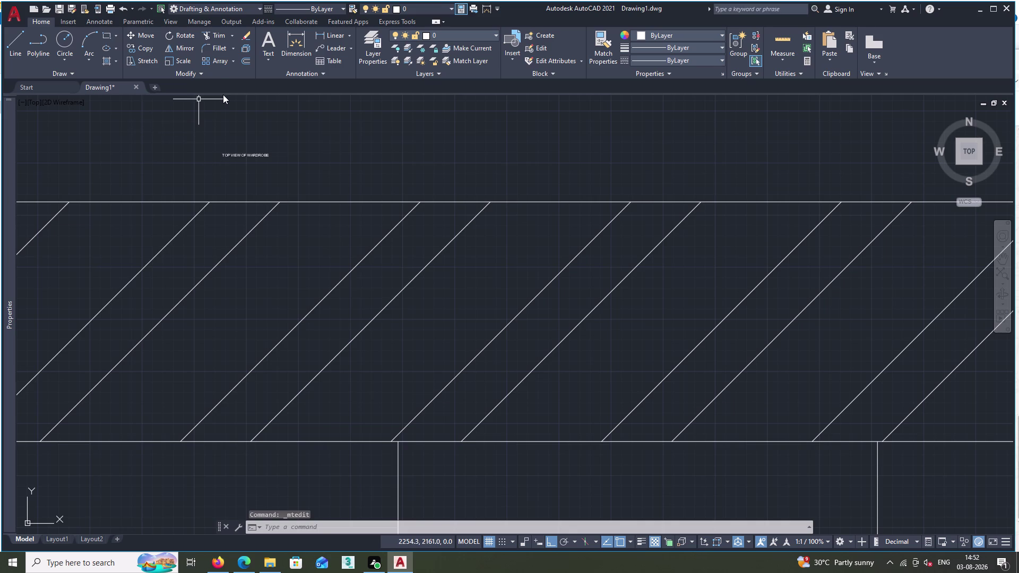
key(u)
key(n)
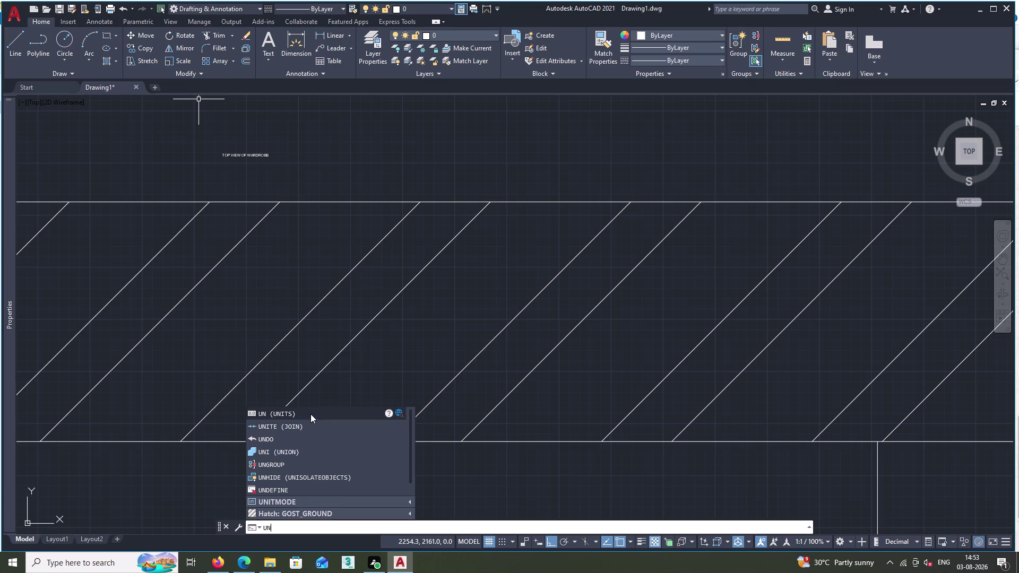
click(310, 412)
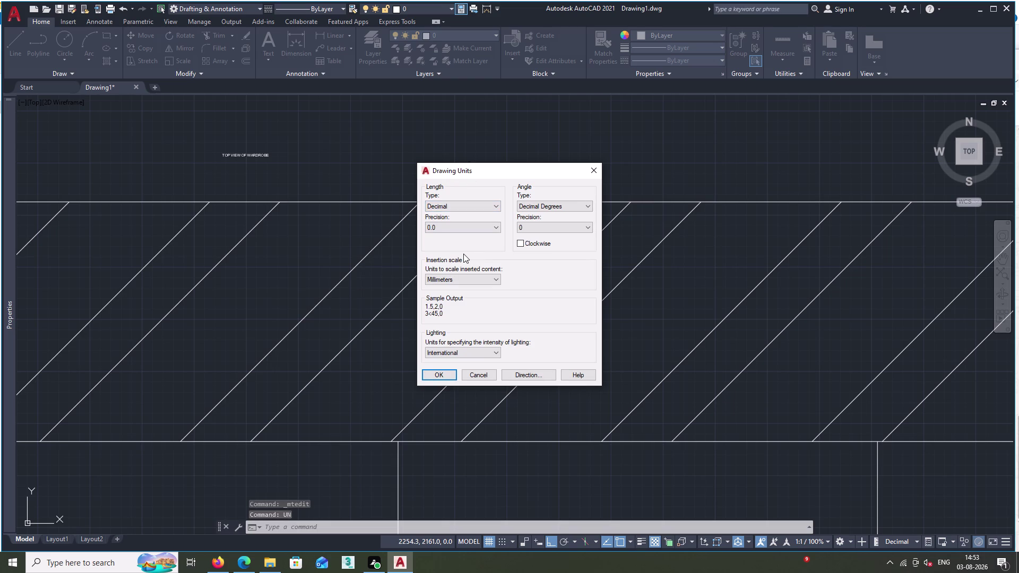
key(Escape)
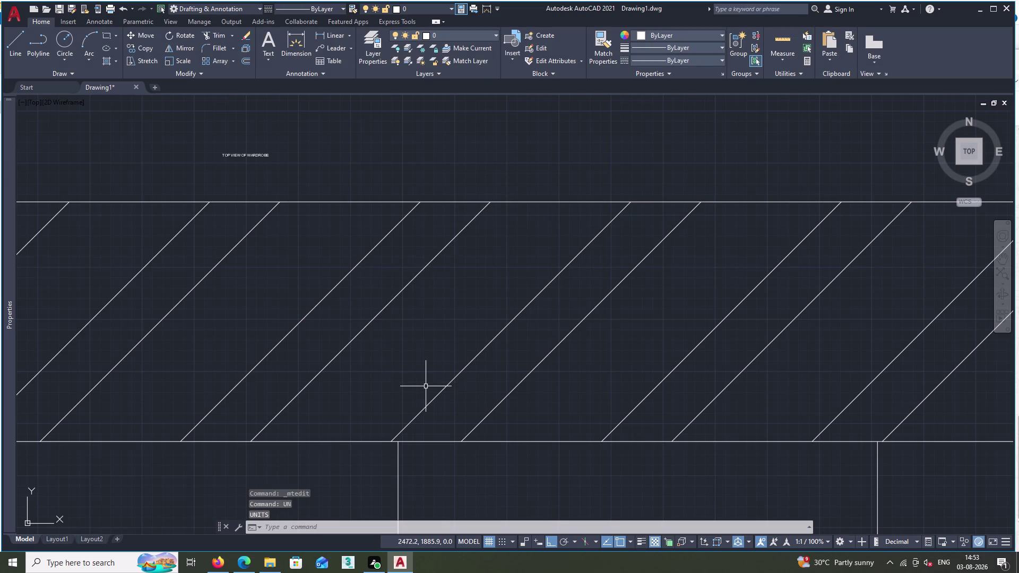
key(ctrl+1)
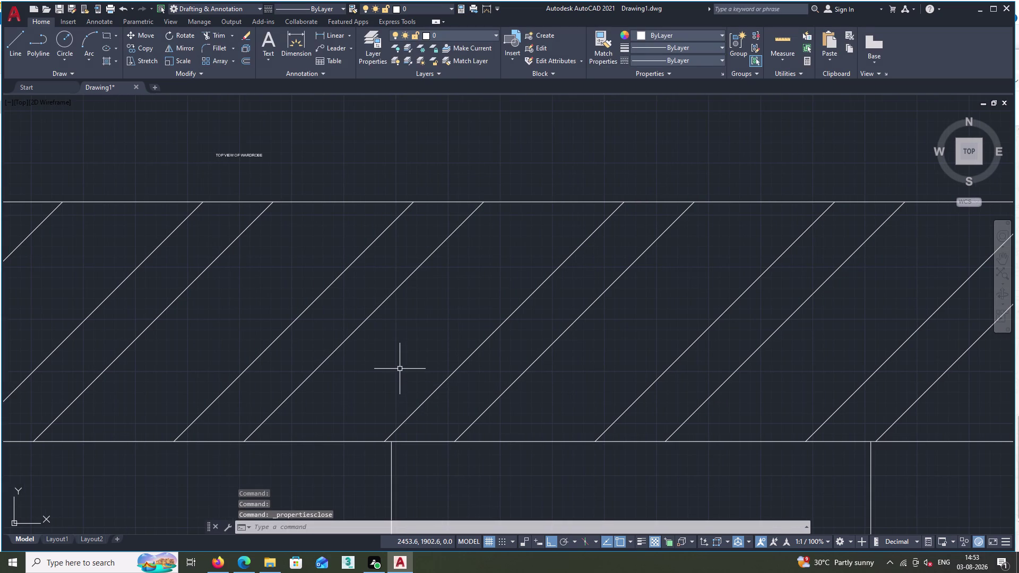
key(ctrl+1)
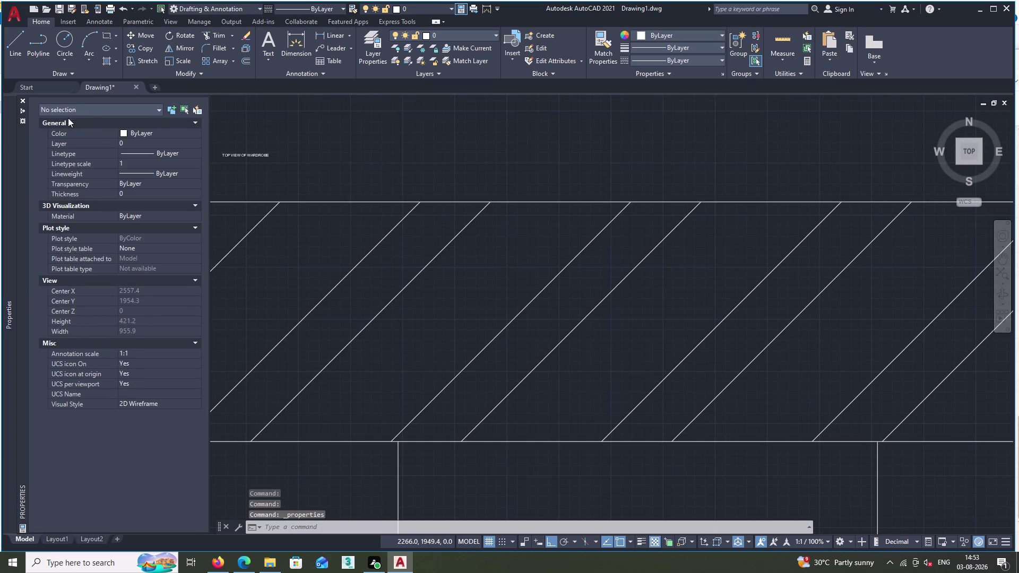
click(134, 351)
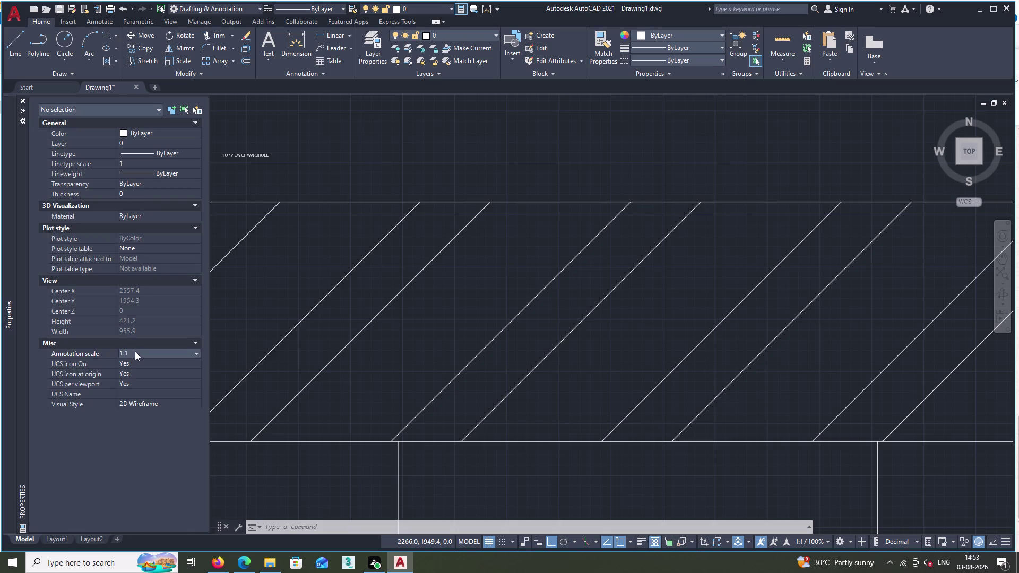
key(BackSpace)
key(BackSpace)
key(BackSpace)
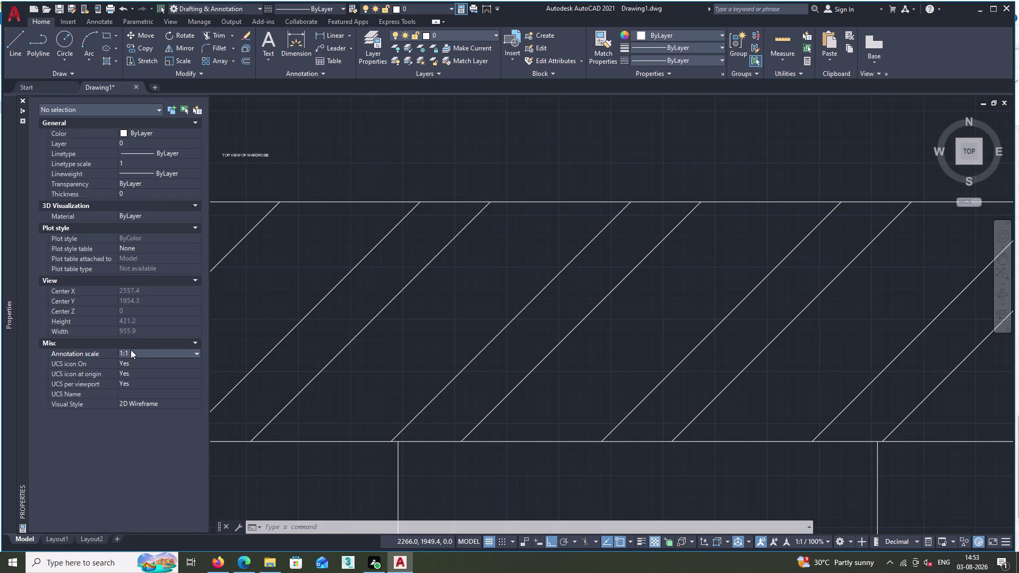
click(129, 350)
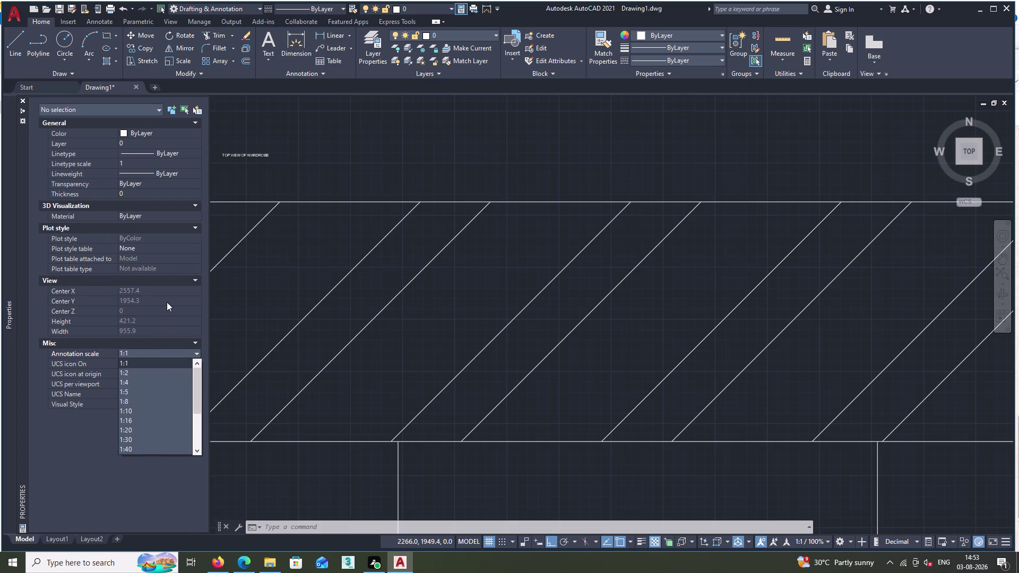
key(Escape)
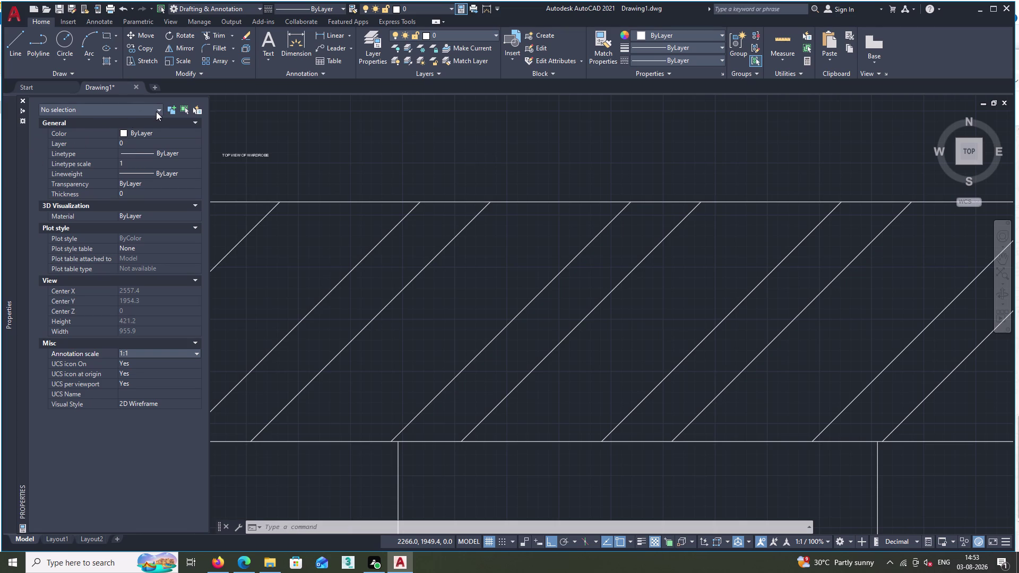
double_click(253, 155)
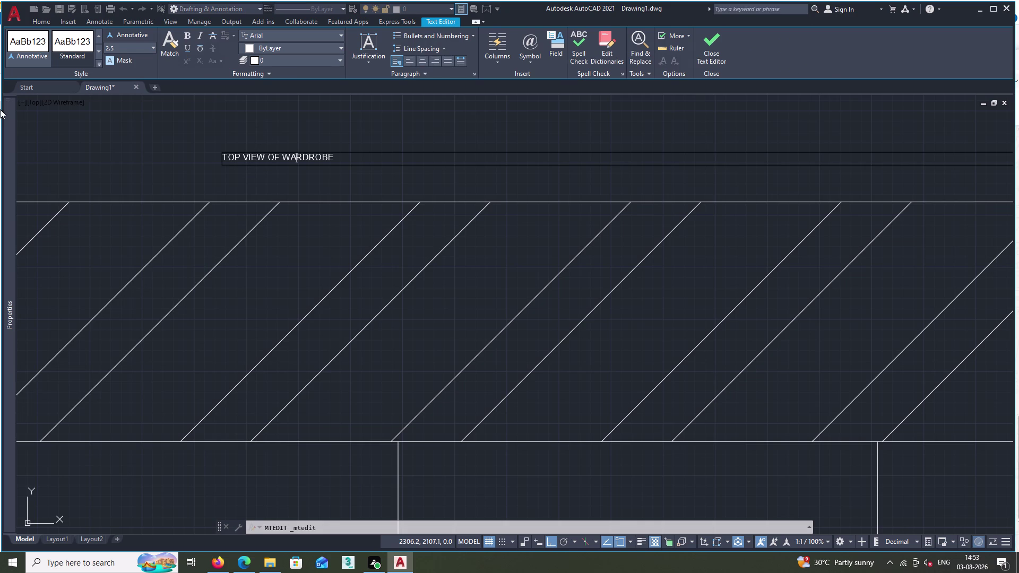
Set the title's text height to 19.
double_click(127, 47)
key(BackSpace)
text(1)
text(9)
key(space)
key(Return)
key(Return)
key(Return)
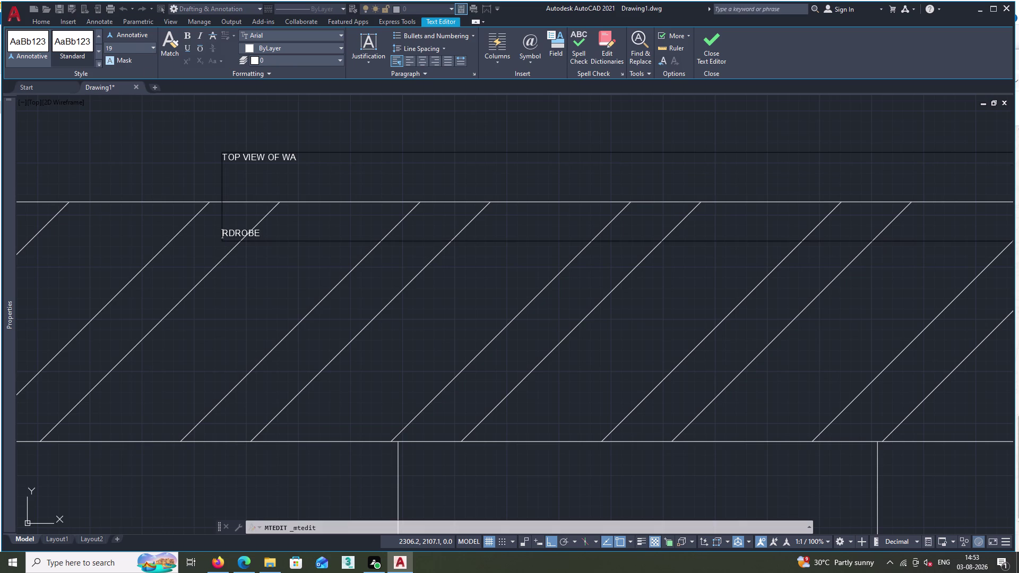
Make a few more edits to the title text and finish editing.
scroll(down, 3)
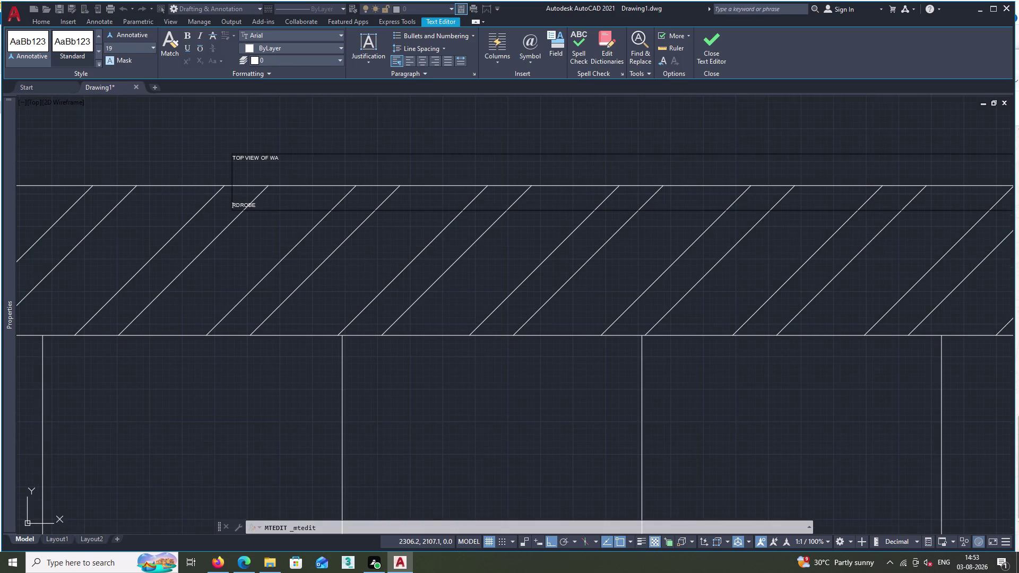
key(BackSpace)
key(BackSpace)
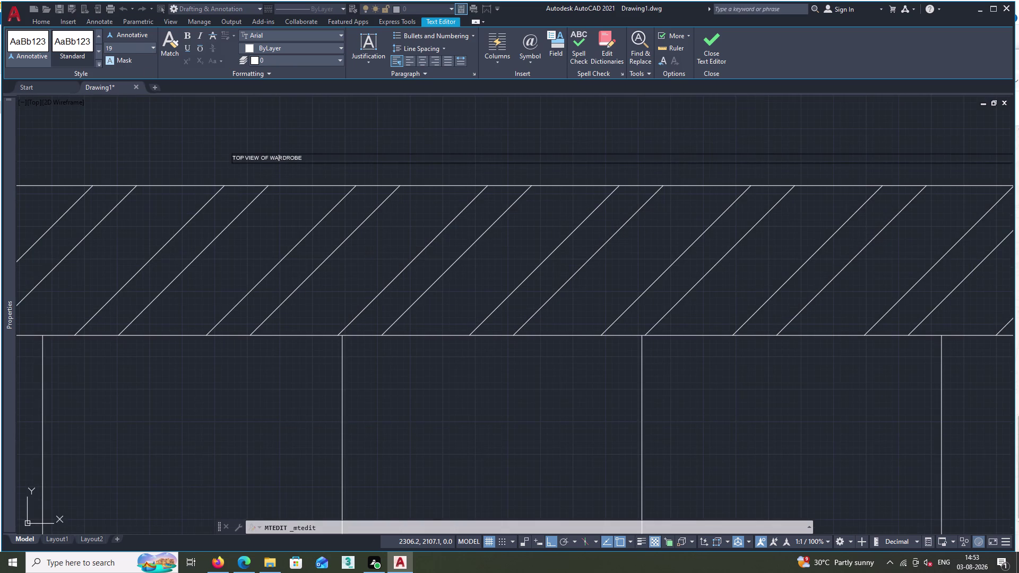
key(space)
key(BackSpace)
click(394, 123)
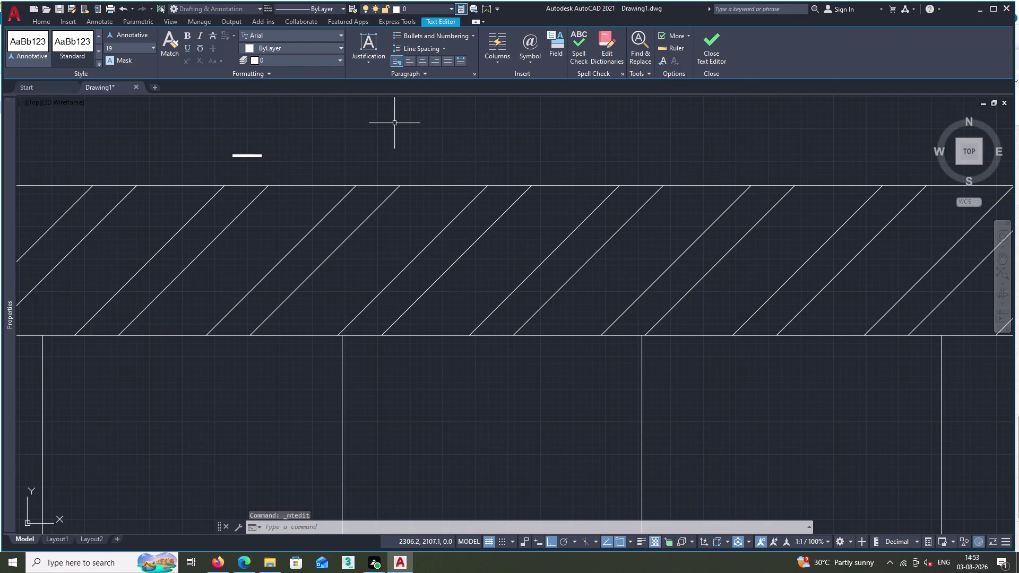
Reopen the title, set its text height to 20, and finish editing.
double_click(248, 157)
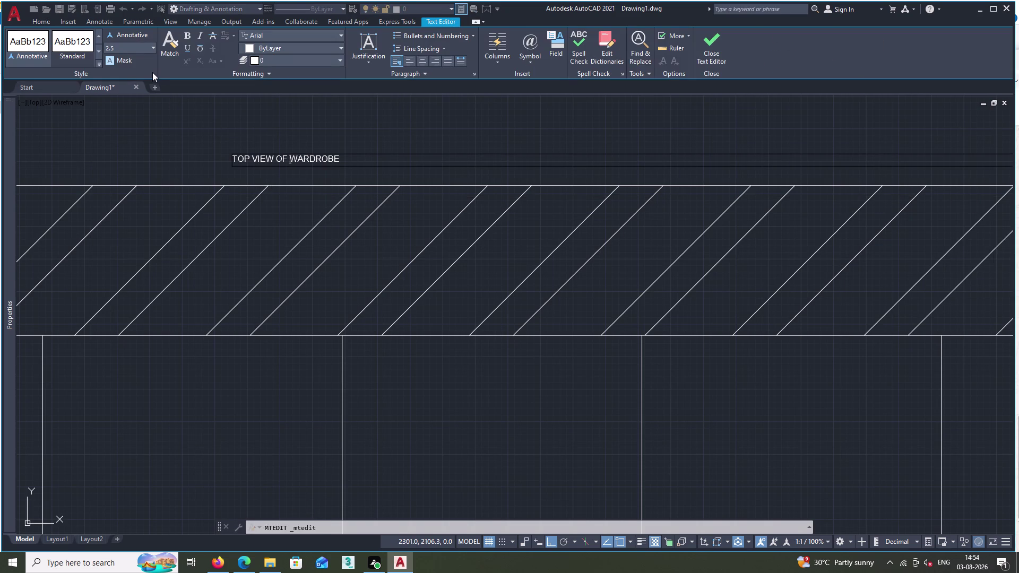
click(133, 47)
key(BackSpace)
key(1)
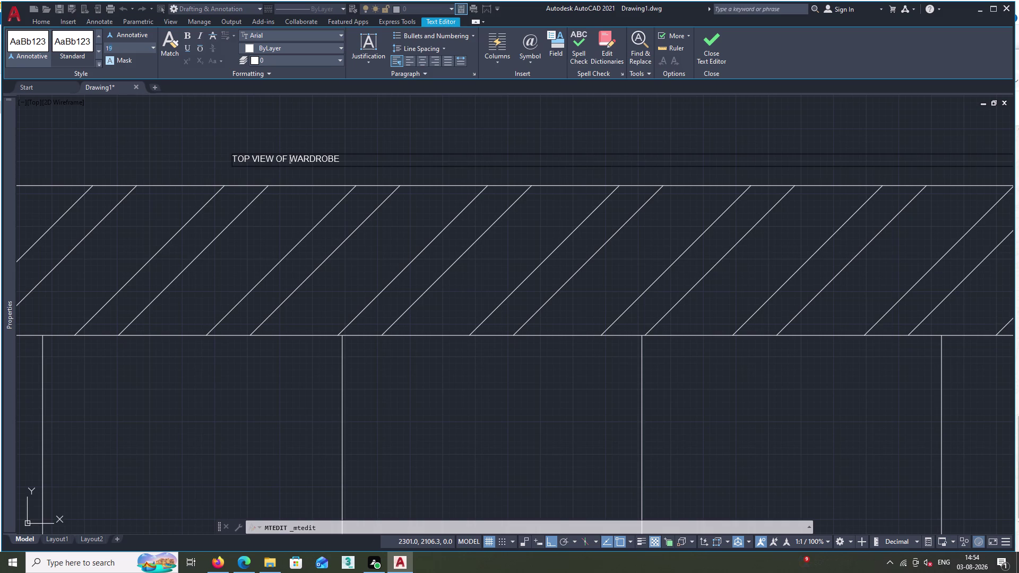
key(BackSpace)
key(BackSpace)
text(20)
key(space)
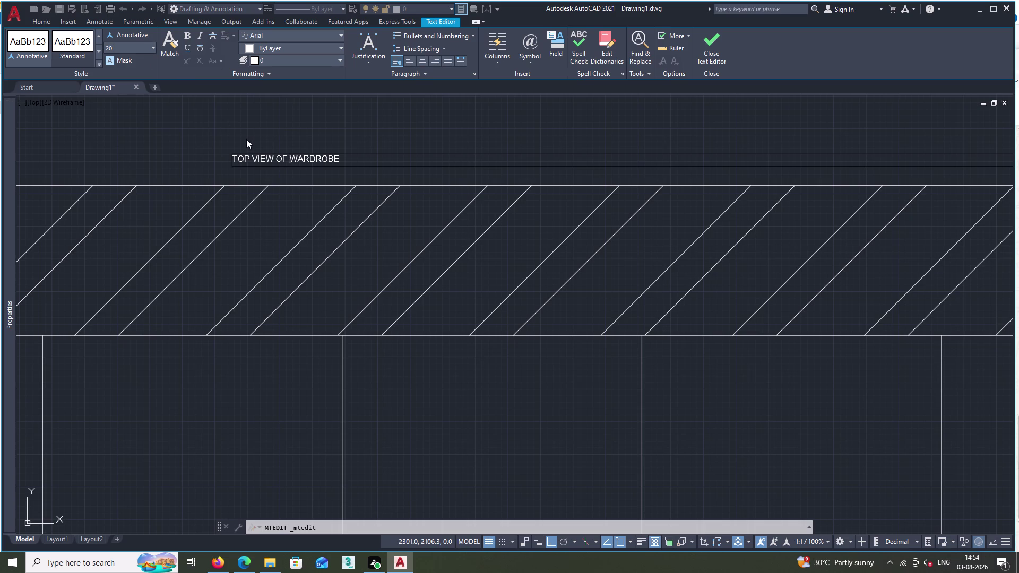
key(Escape)
click(327, 153)
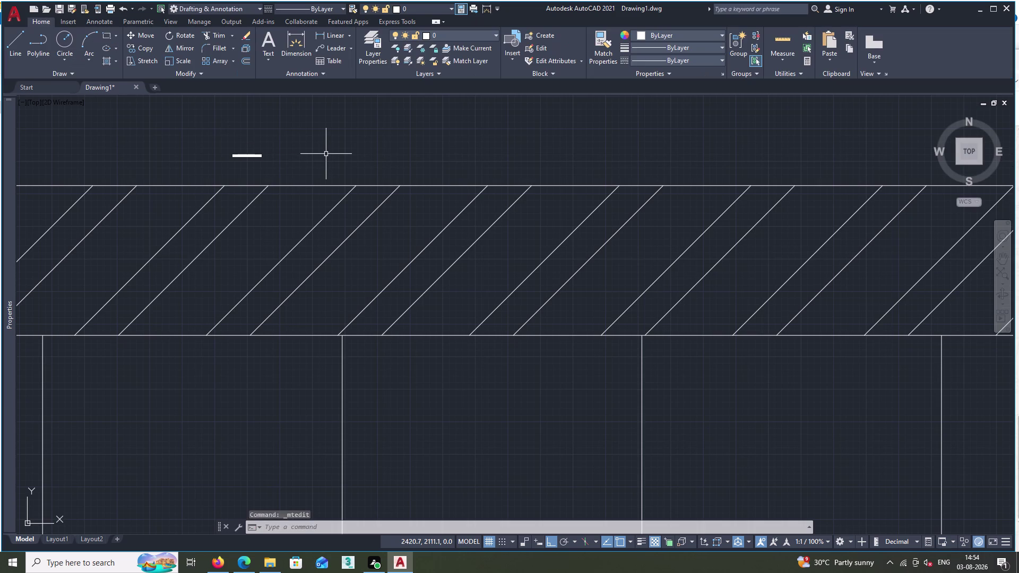
text(D)
key(space)
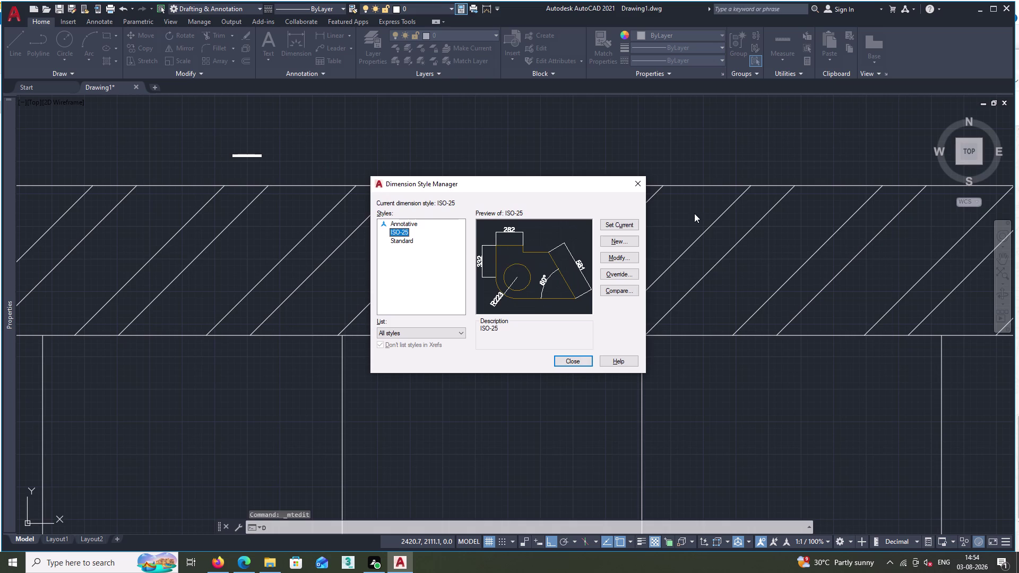
double_click(625, 255)
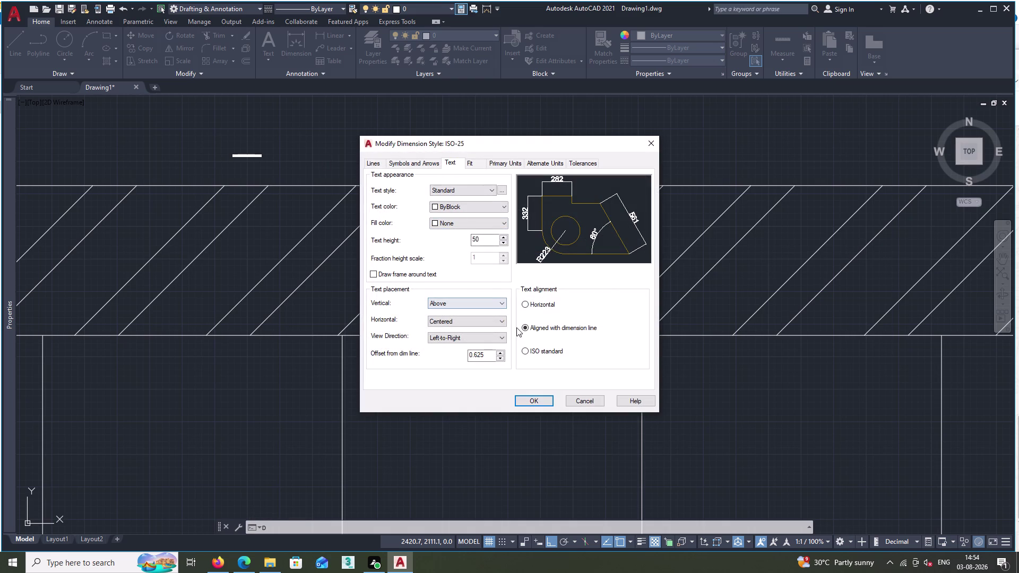
click(529, 400)
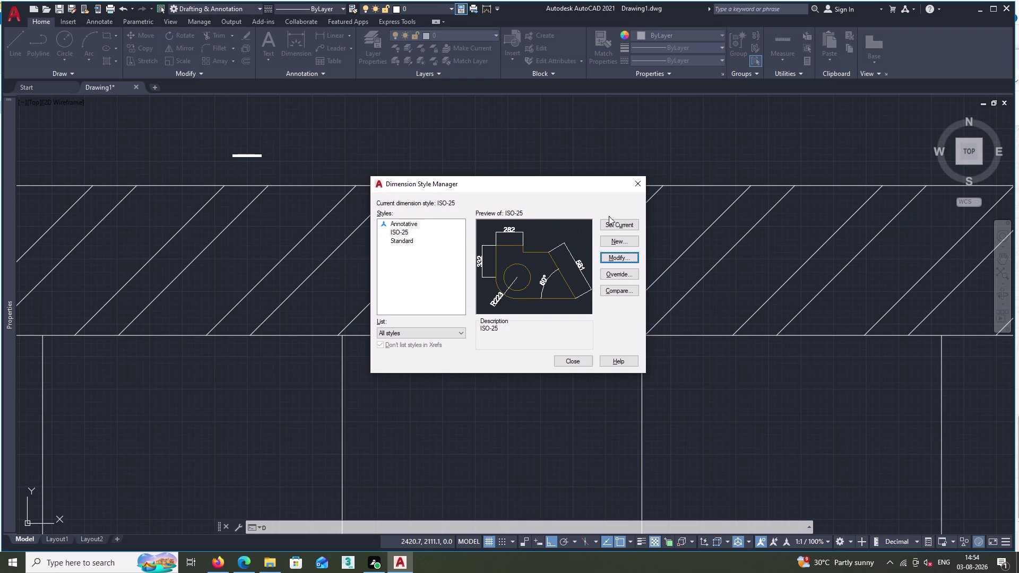
triple_click(612, 223)
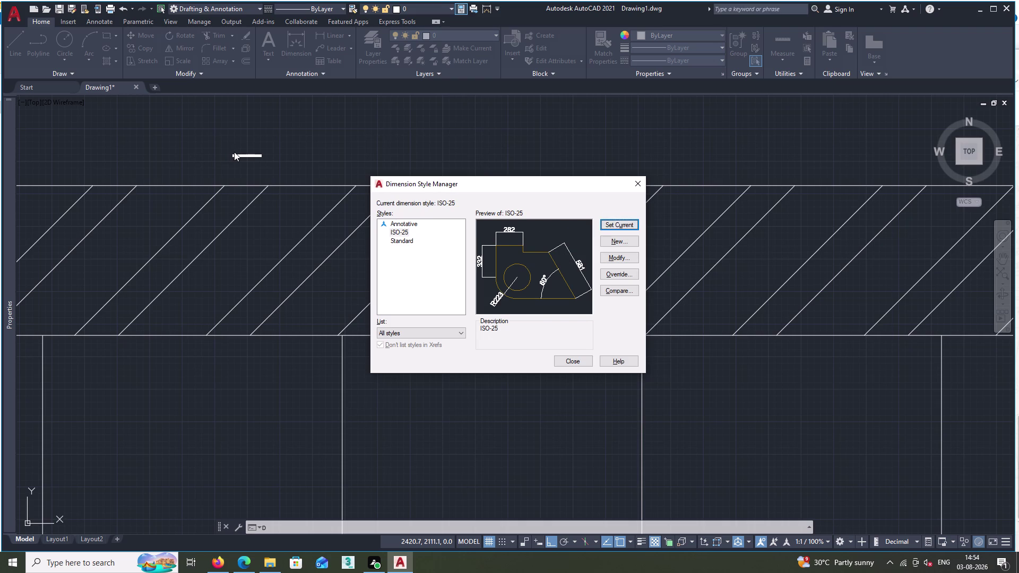
triple_click(234, 152)
key(Escape)
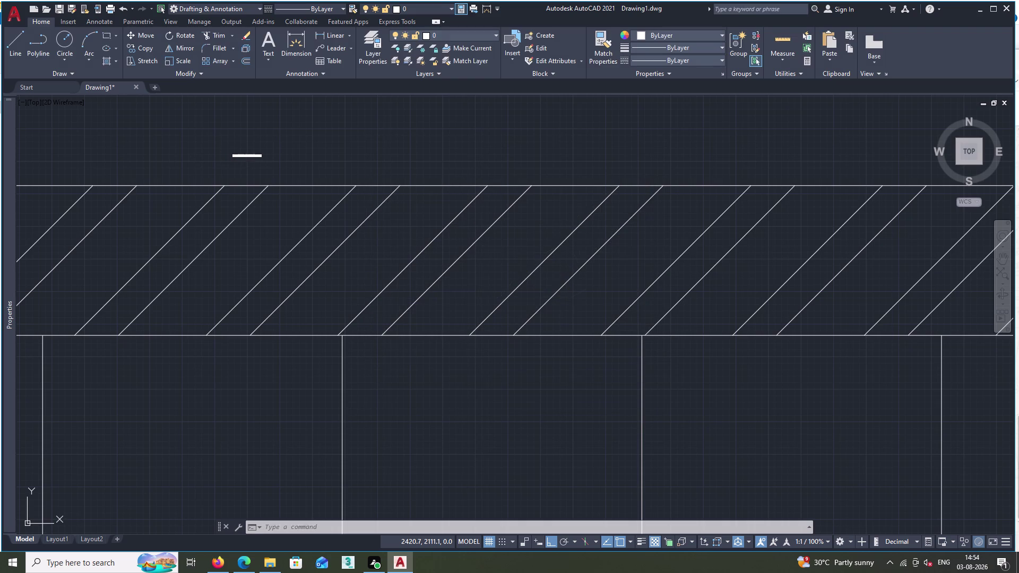
key(t)
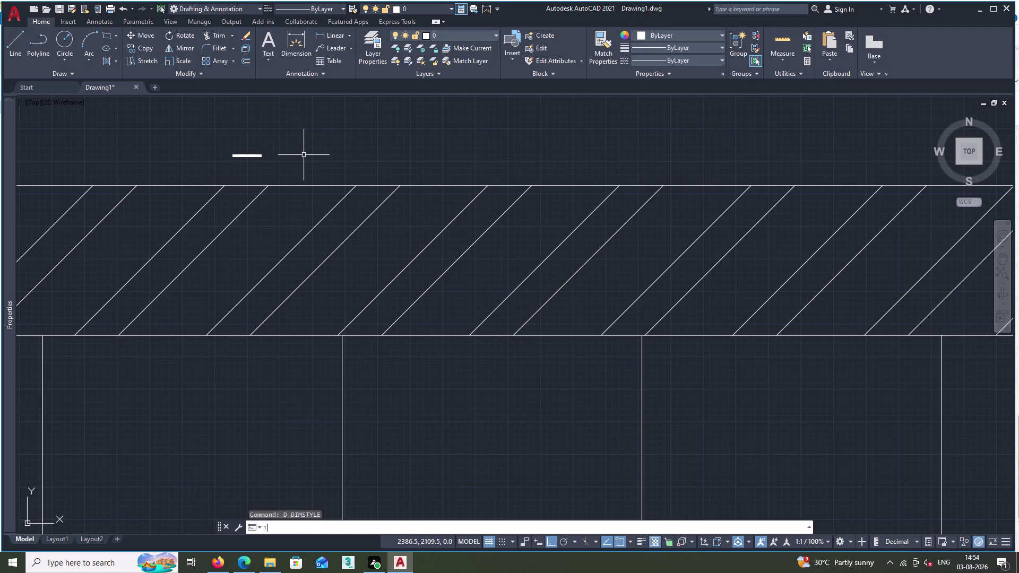
key(space)
click(310, 147)
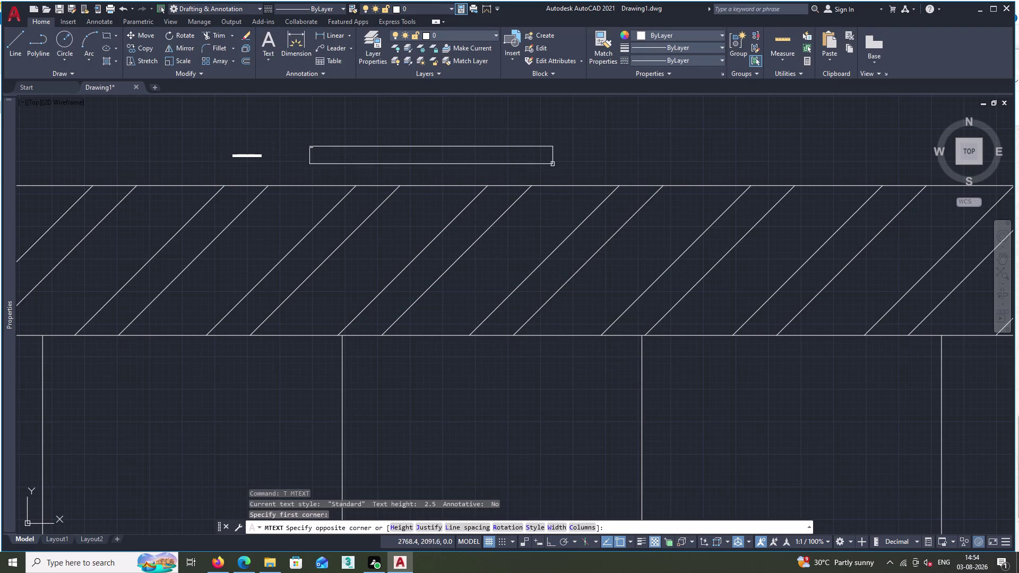
click(568, 116)
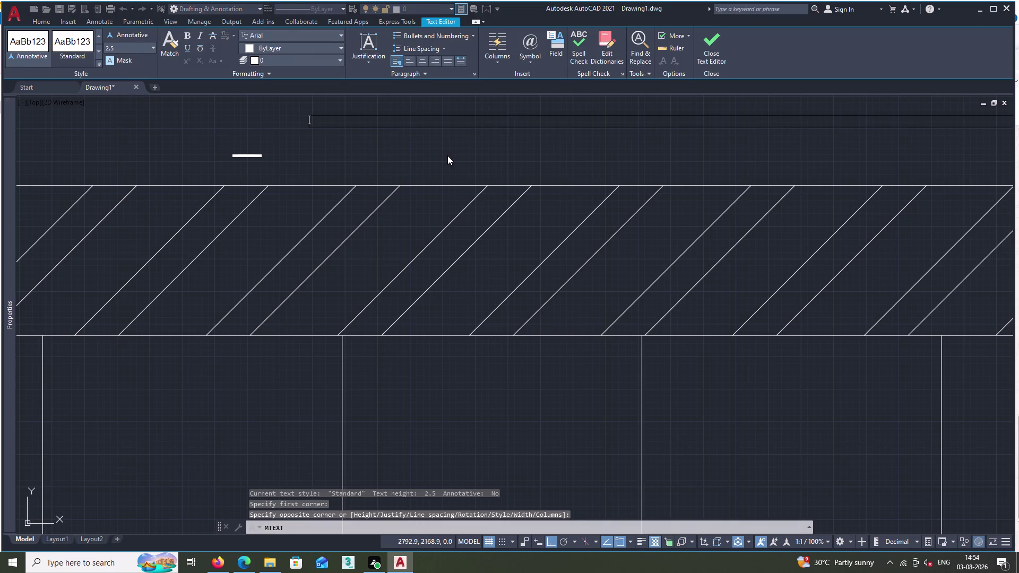
key(Escape)
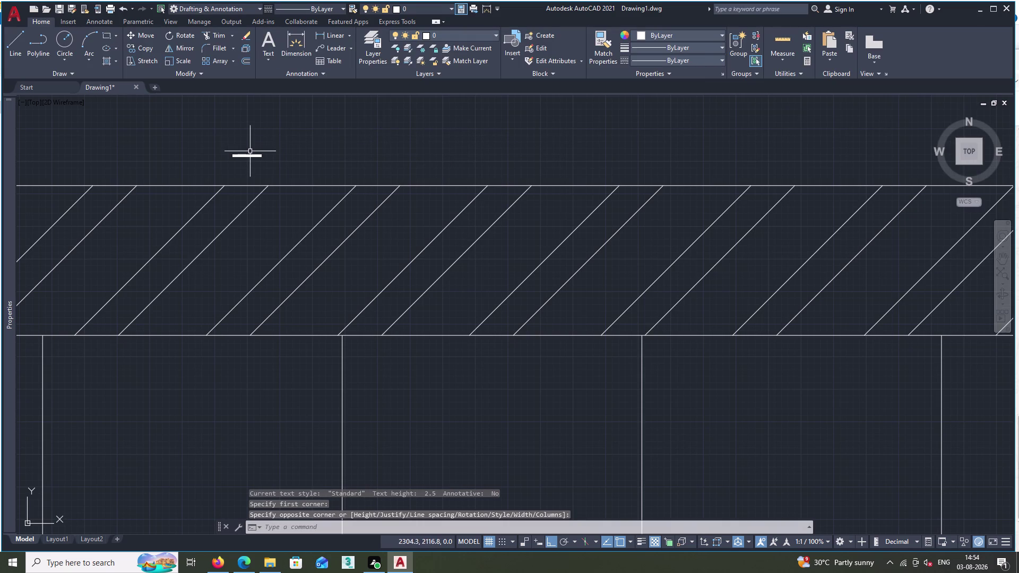
key(Escape)
double_click(248, 156)
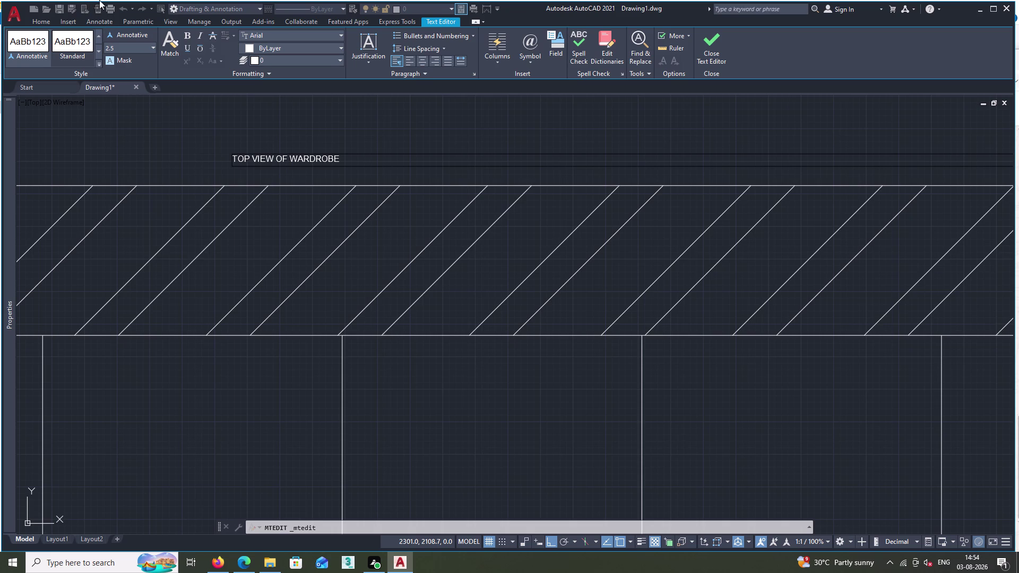
key(Escape)
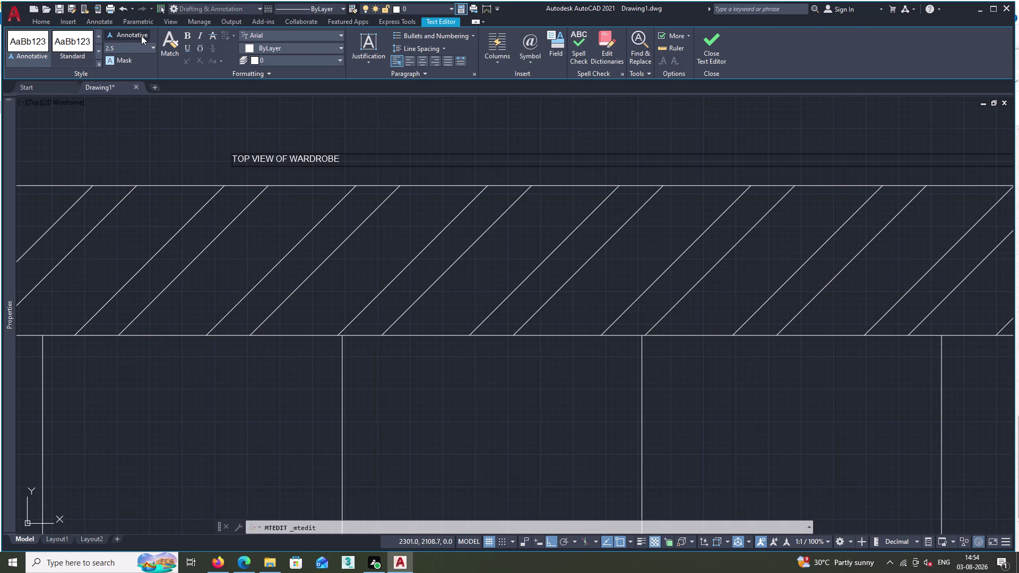
key(s)
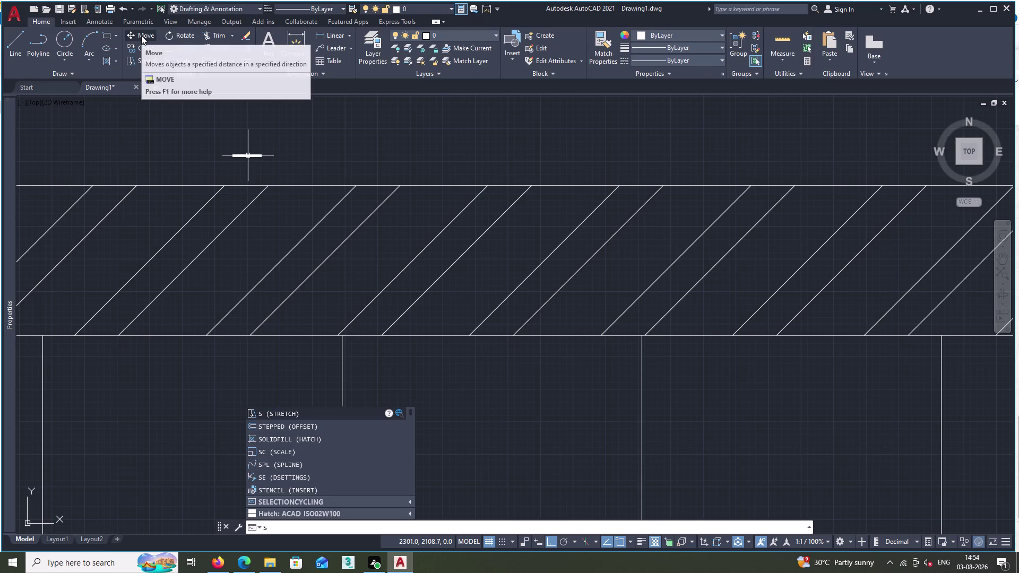
text(T)
key(space)
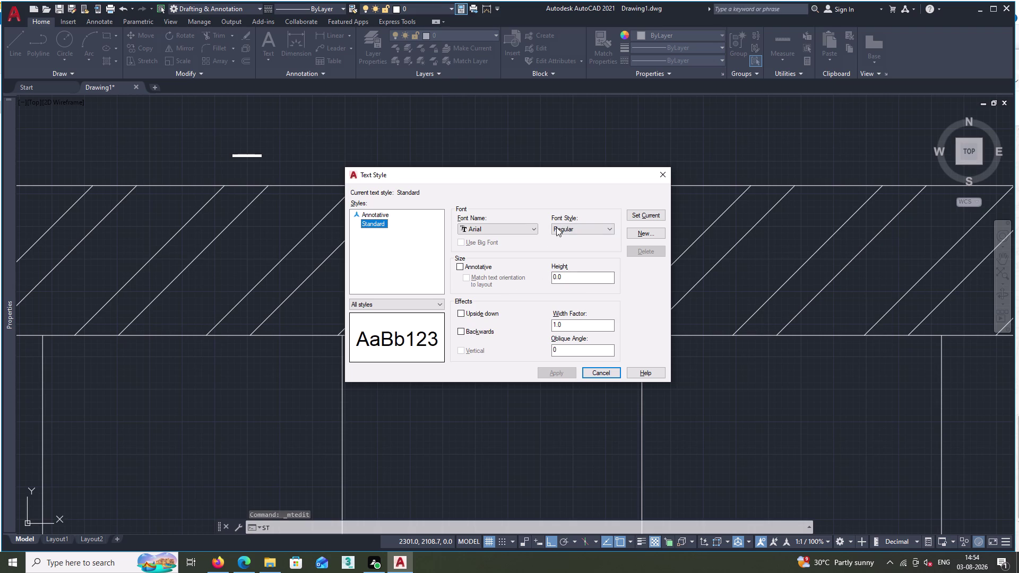
click(570, 278)
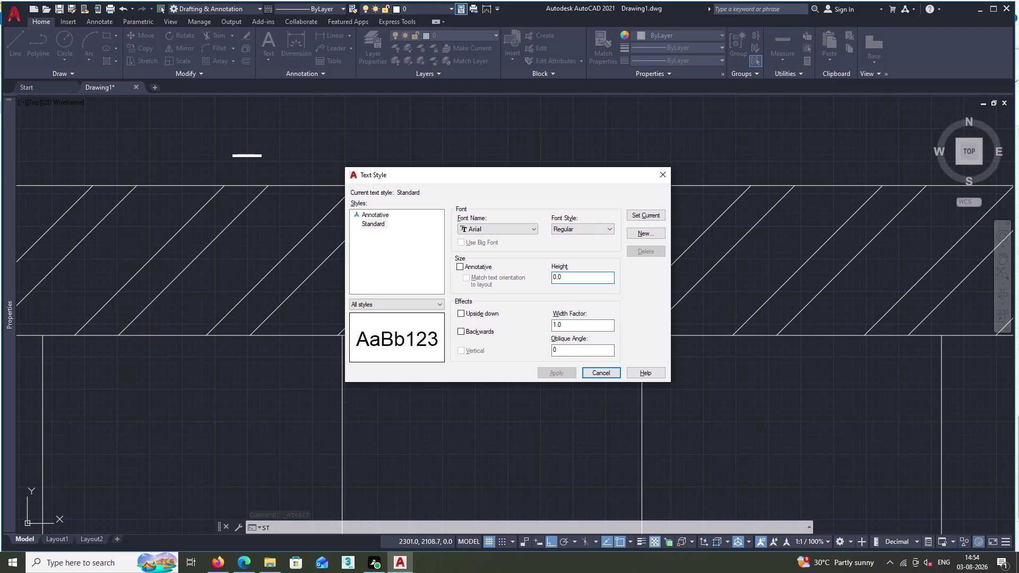
key(BackSpace)
key(BackSpace)
key(BackSpace)
key(BackSpace)
key(BackSpace)
key(1)
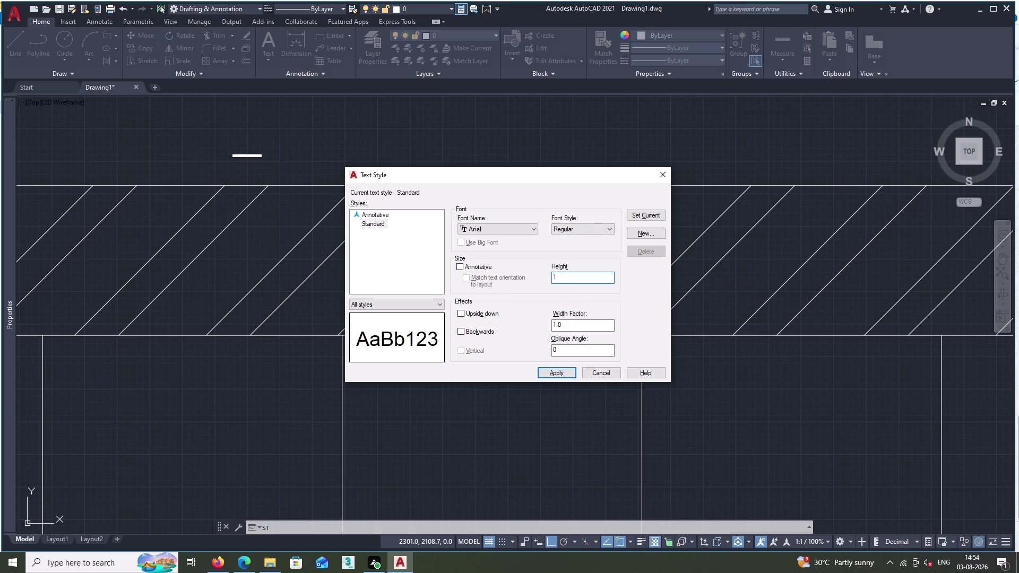
key(BackSpace)
text(20)
key(space)
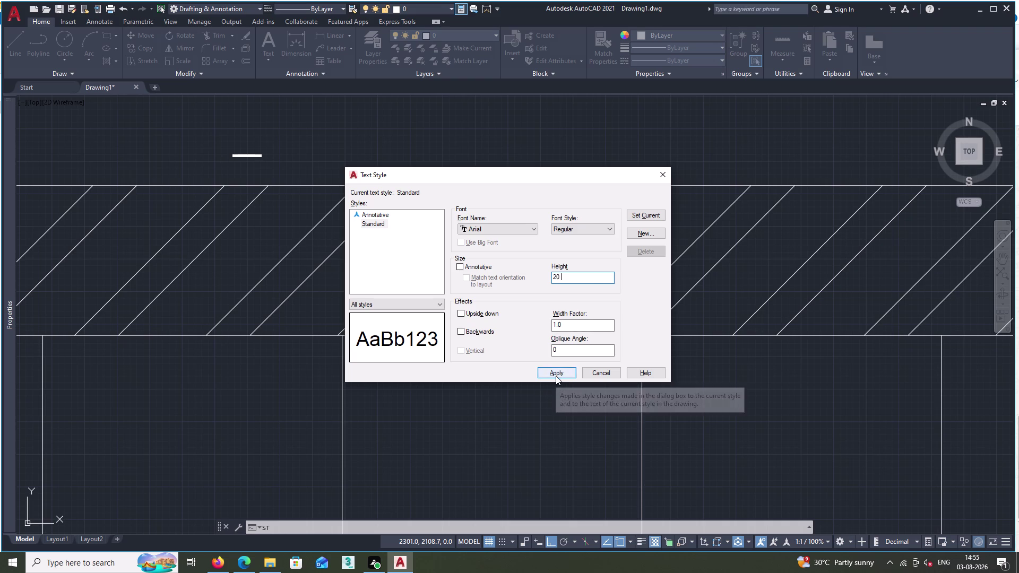
click(555, 375)
double_click(559, 299)
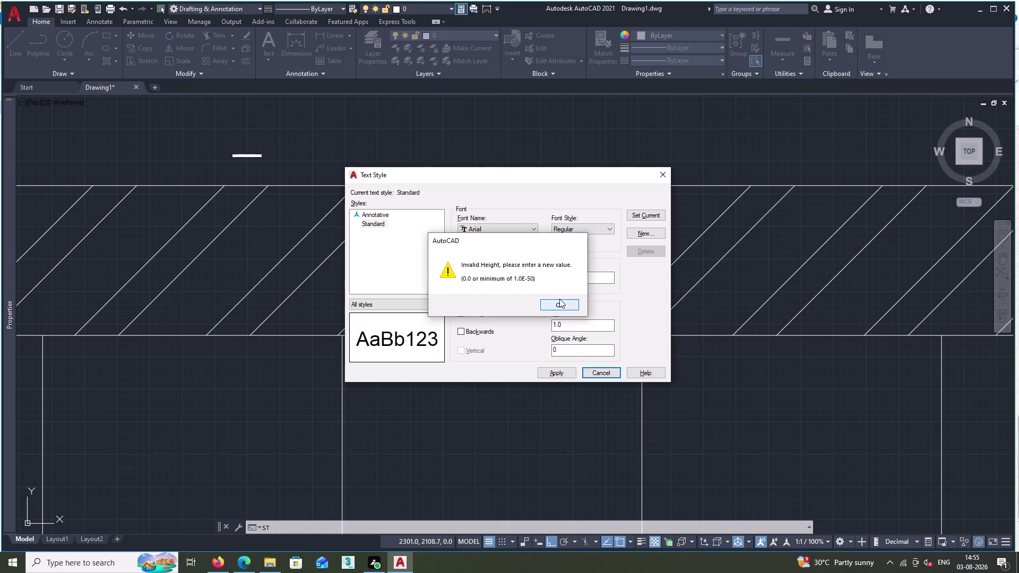
double_click(651, 211)
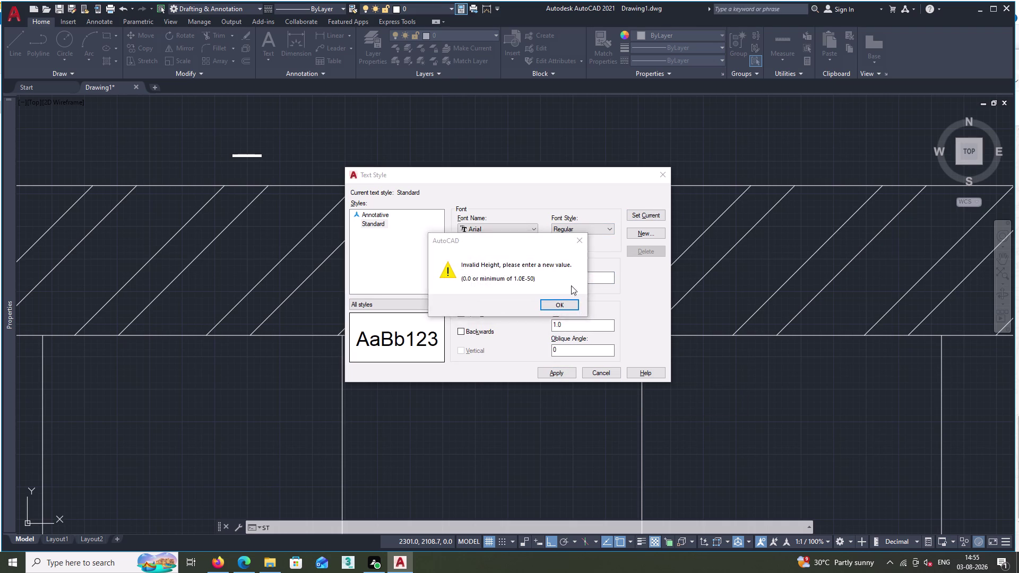
click(556, 303)
click(578, 280)
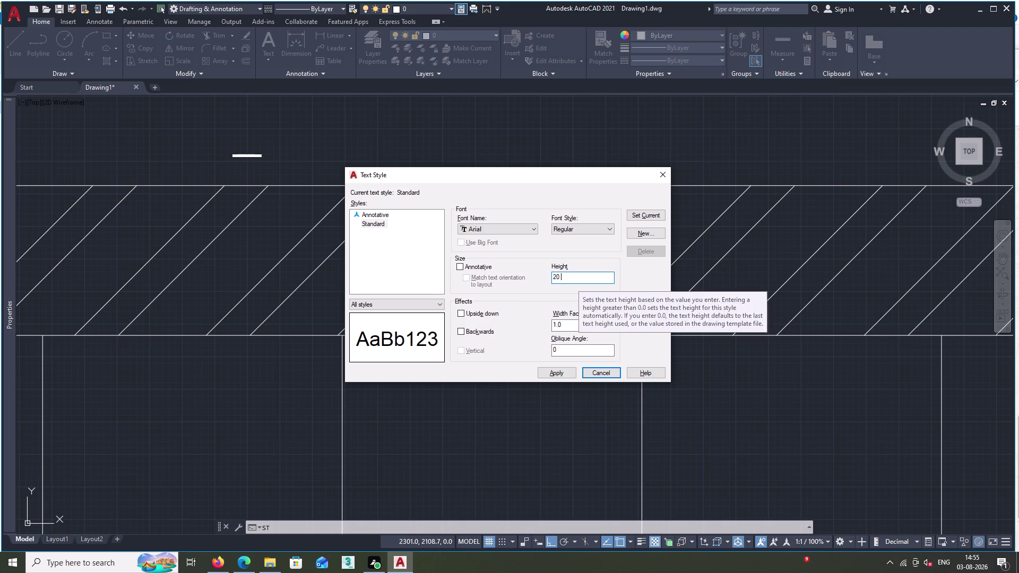
key(BackSpace)
key(BackSpace)
key(BackSpace)
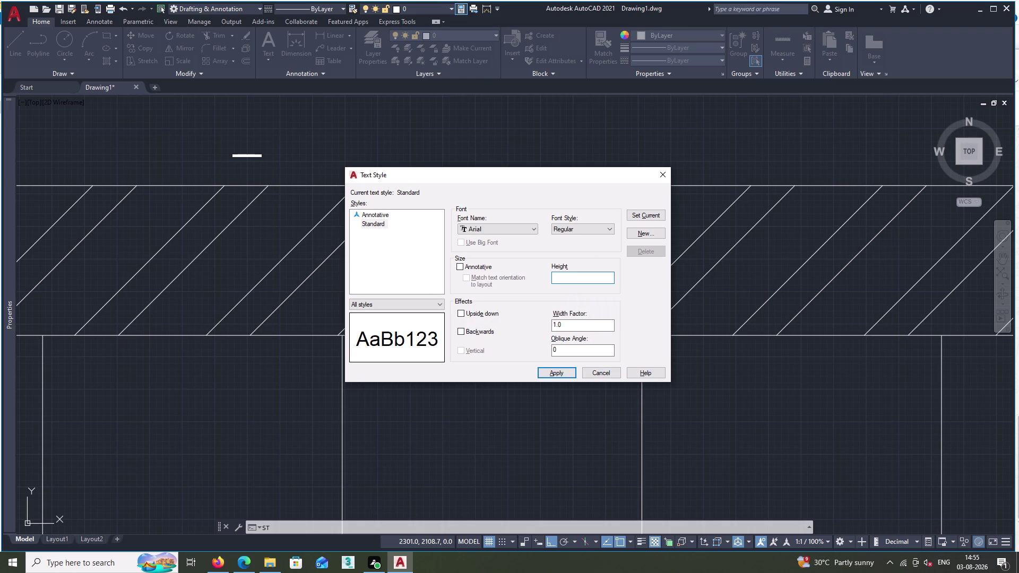
text(10)
key(space)
text(.)
key(0)
click(559, 377)
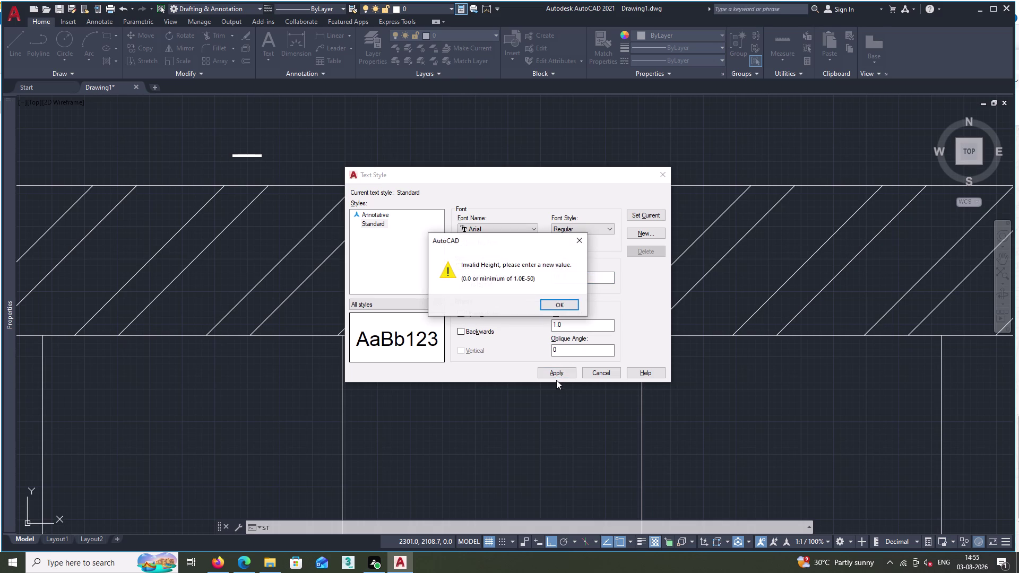
double_click(568, 301)
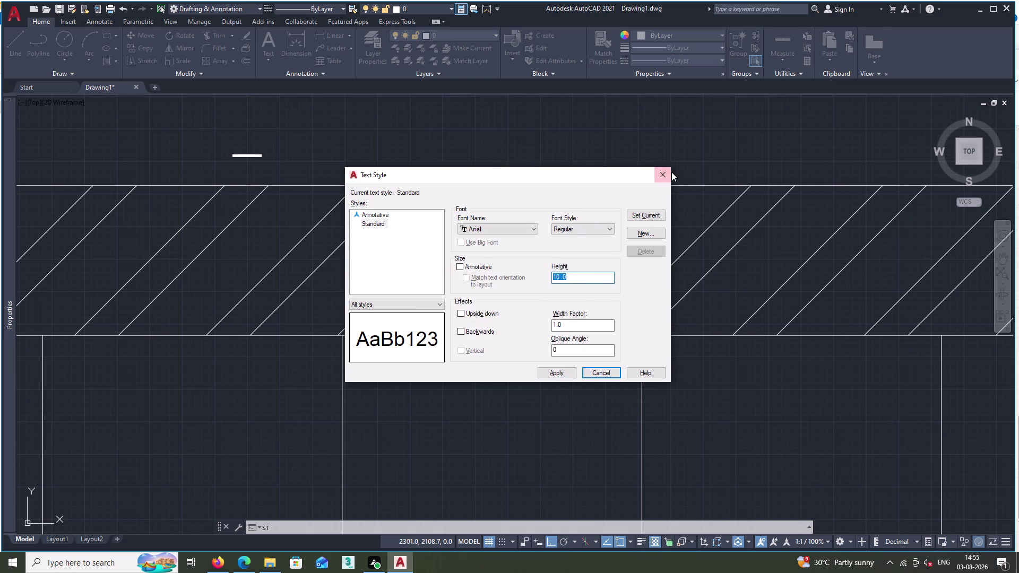
click(663, 171)
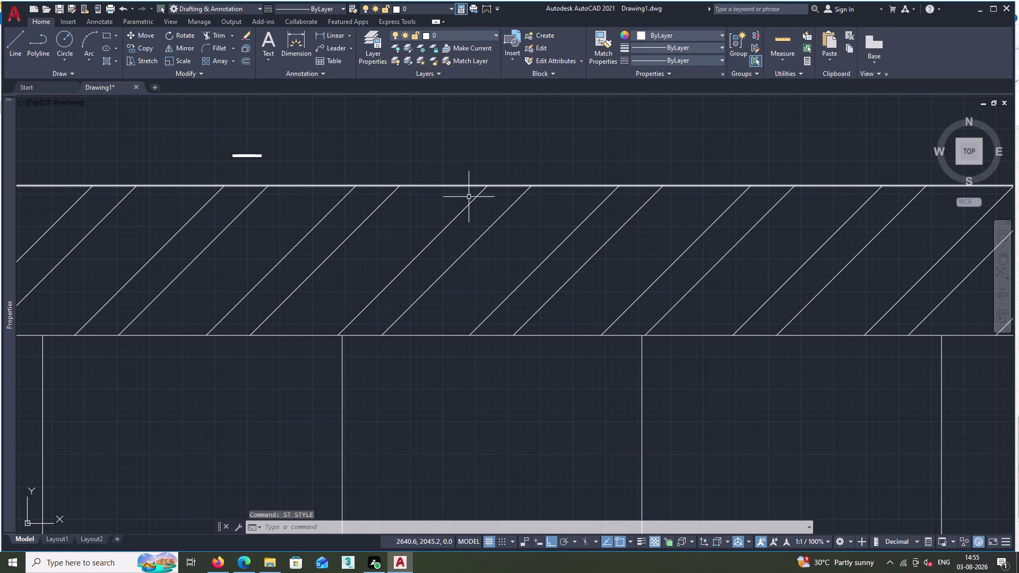
Give the TOP VIEW OF WARDROBE title a text height of 15 and close the editor.
triple_click(247, 156)
double_click(247, 156)
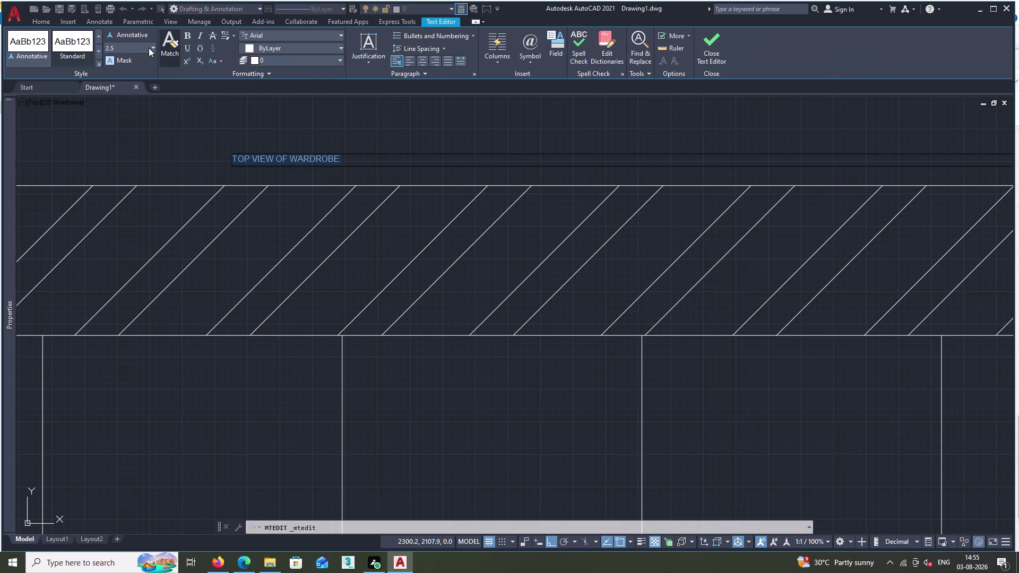
click(115, 50)
key(BackSpace)
text(1)
text(5)
key(Return)
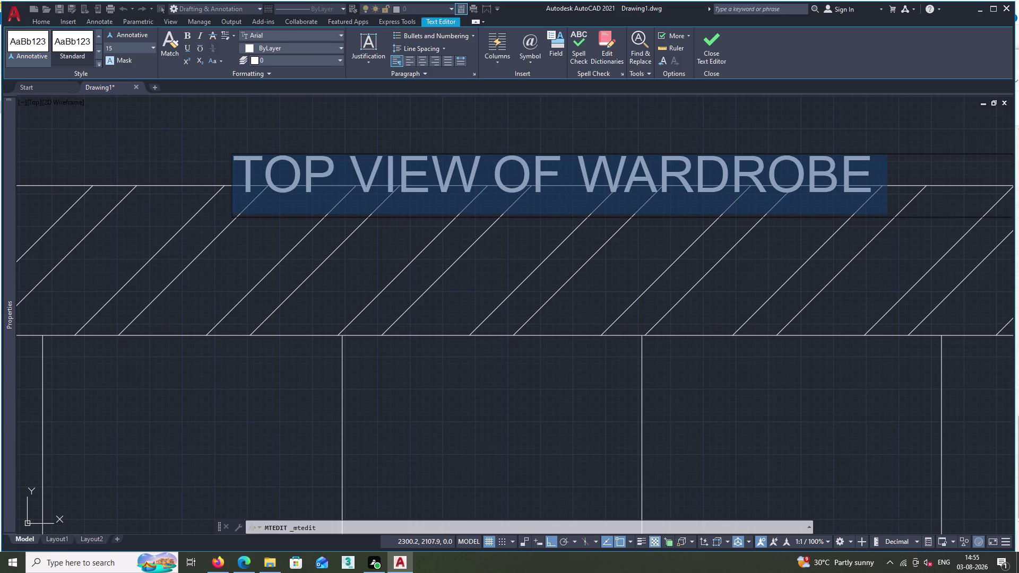
click(167, 119)
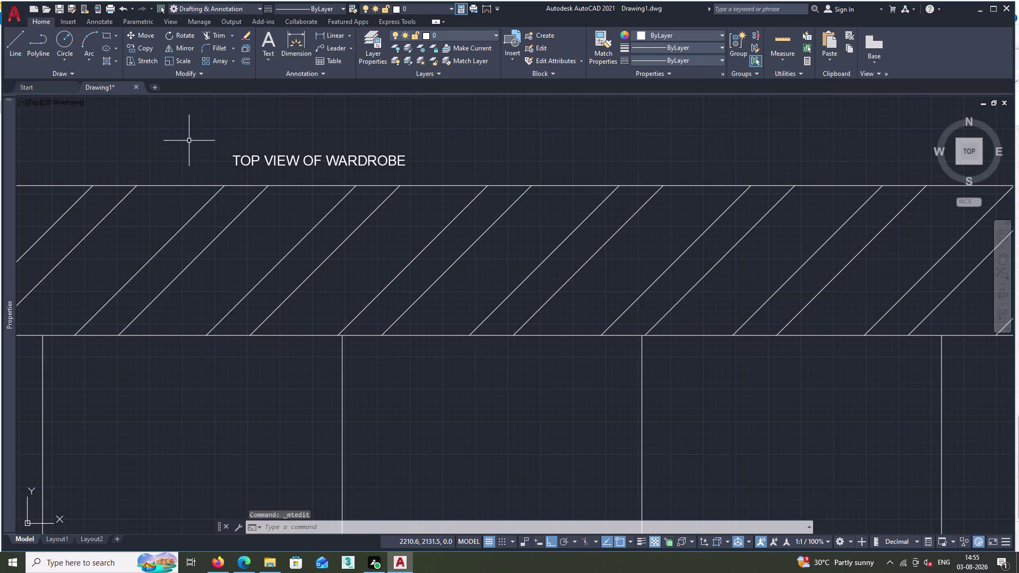
middle_drag(189, 141, 248, 194)
scroll(down, 3)
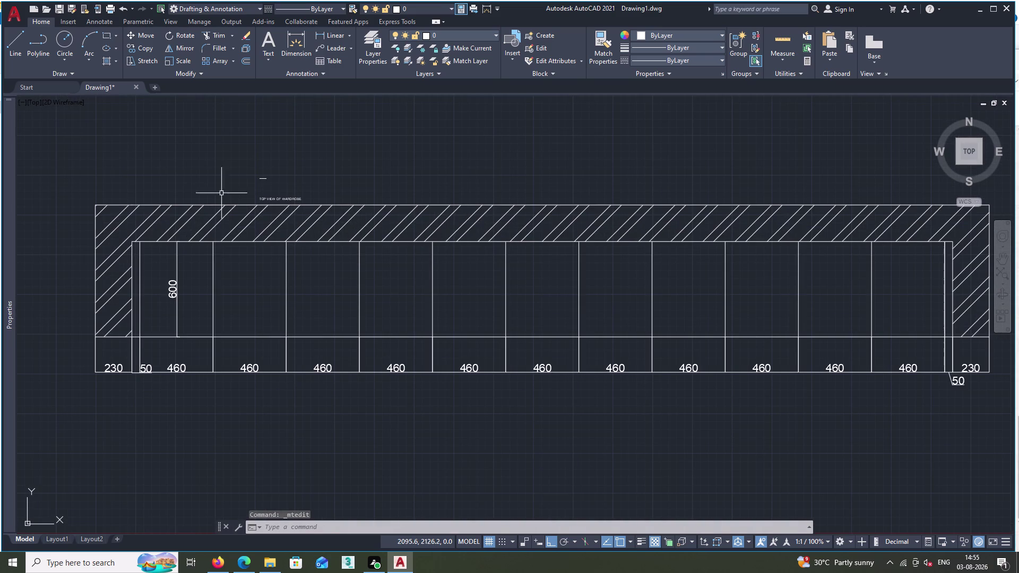
triple_click(269, 196)
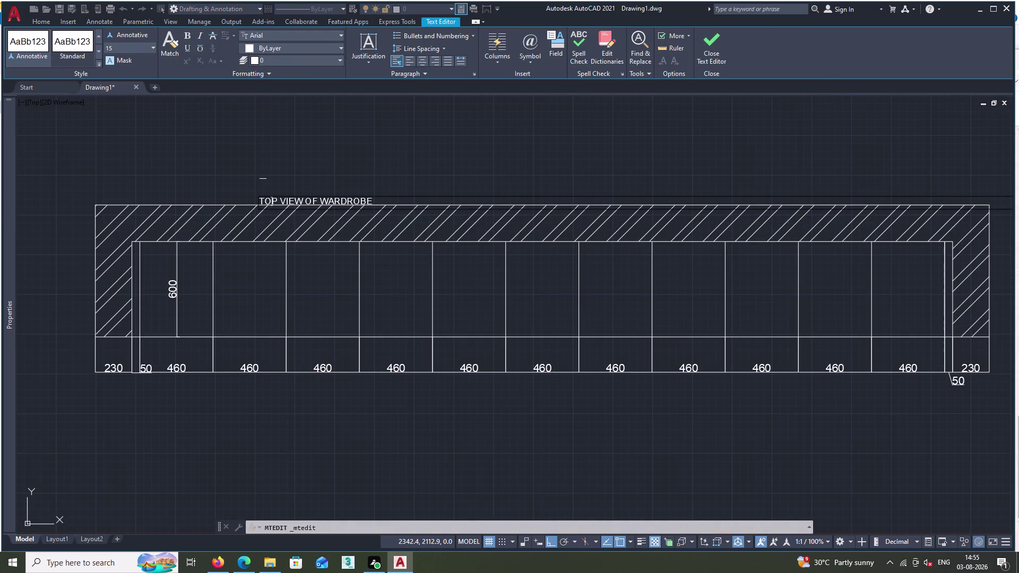
click(112, 50)
key(BackSpace)
text(50)
key(Return)
double_click(277, 205)
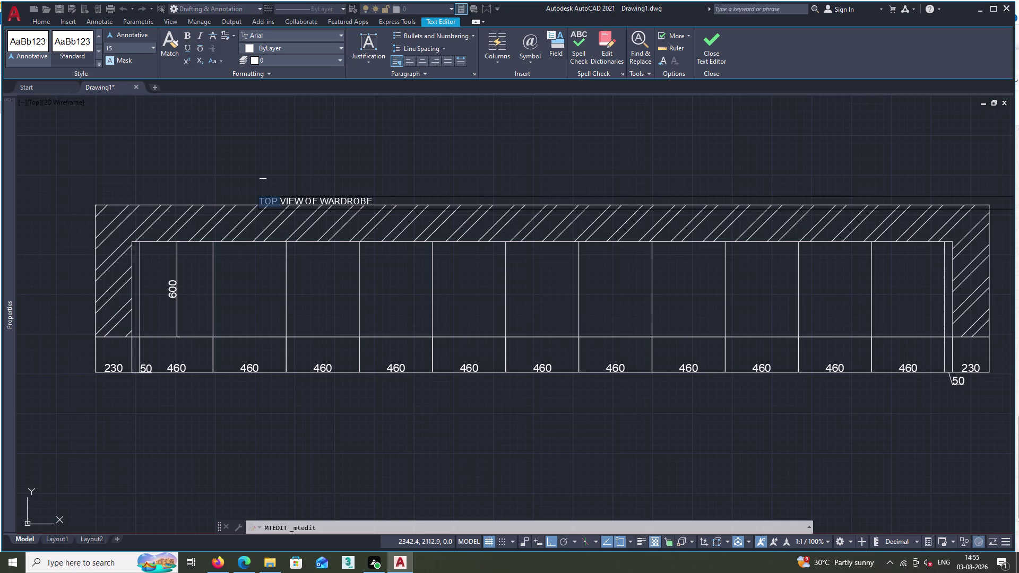
double_click(286, 203)
key(Escape)
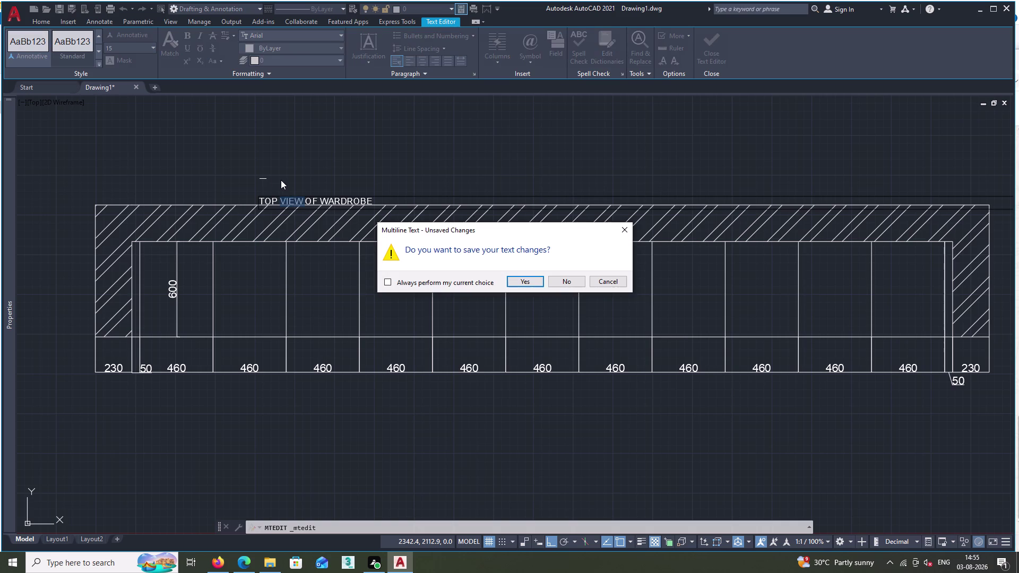
double_click(526, 279)
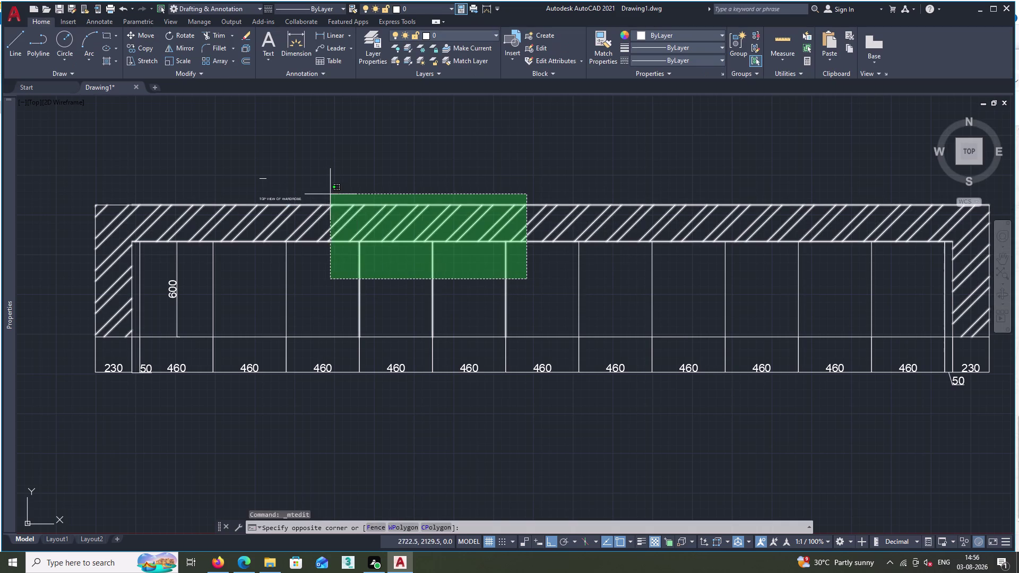
key(Escape)
key(Escape)
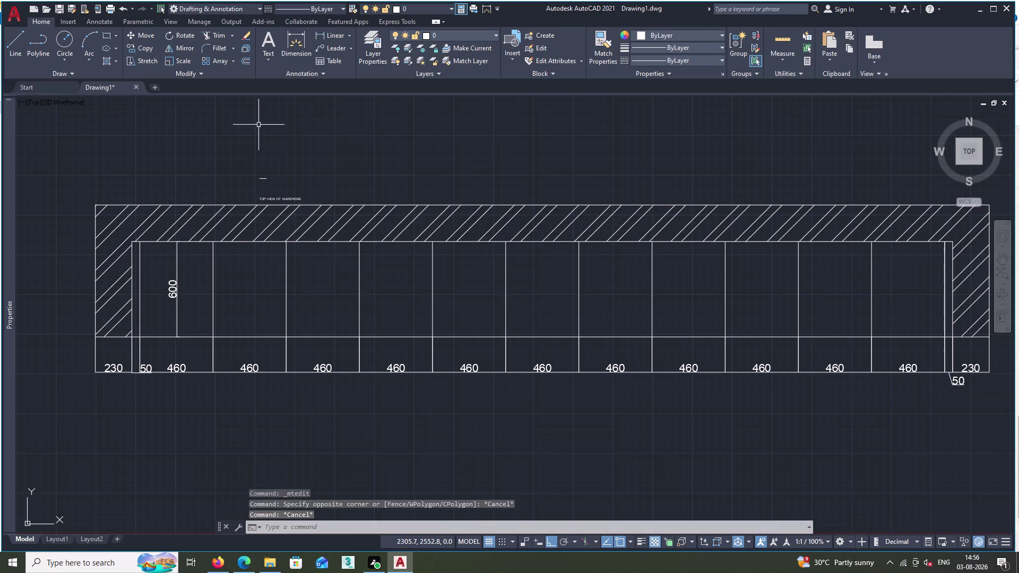
double_click(284, 199)
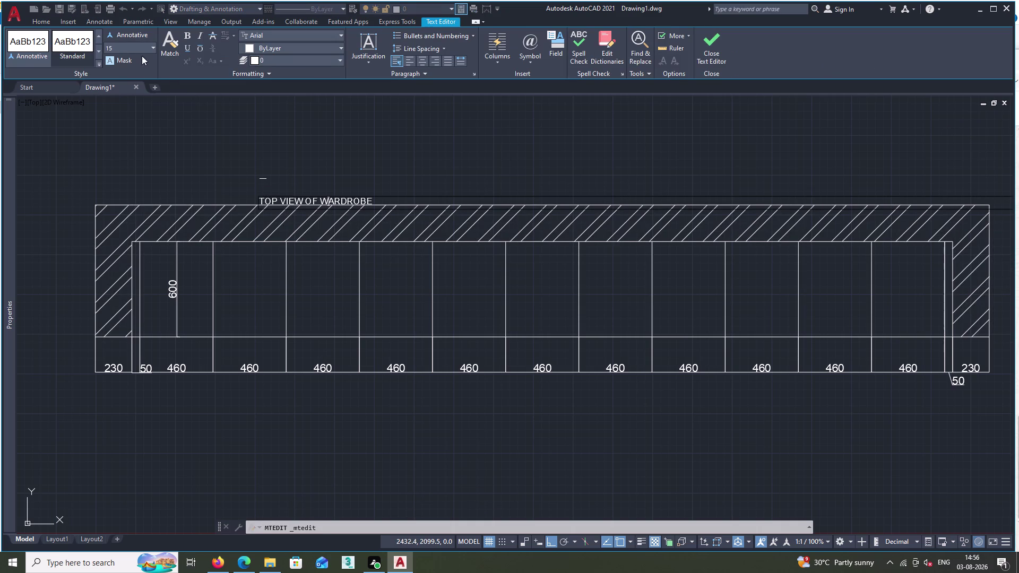
Enter a text height of 50 for the title and finish editing.
click(116, 49)
key(BackSpace)
text(50)
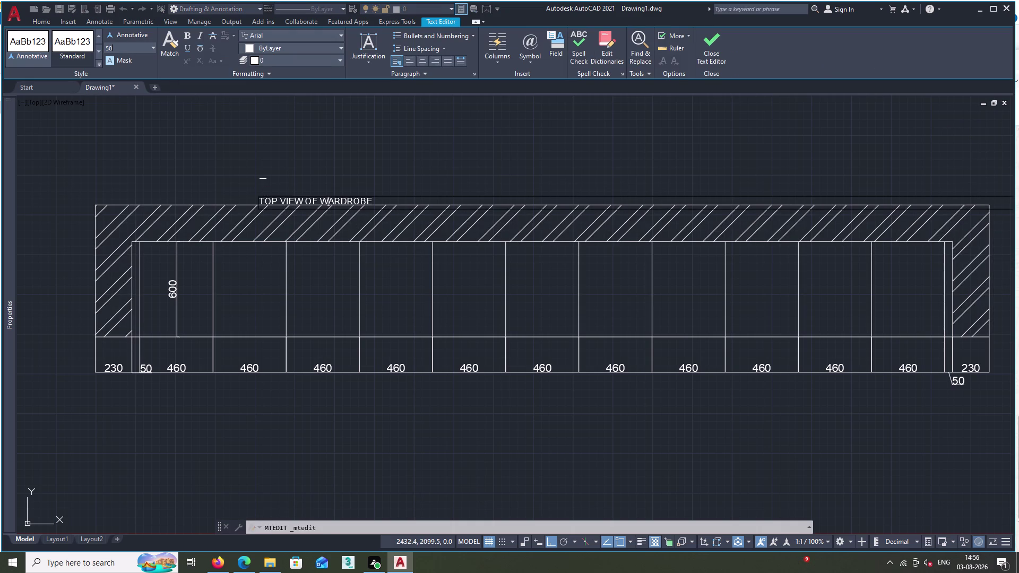
key(Return)
key(Return)
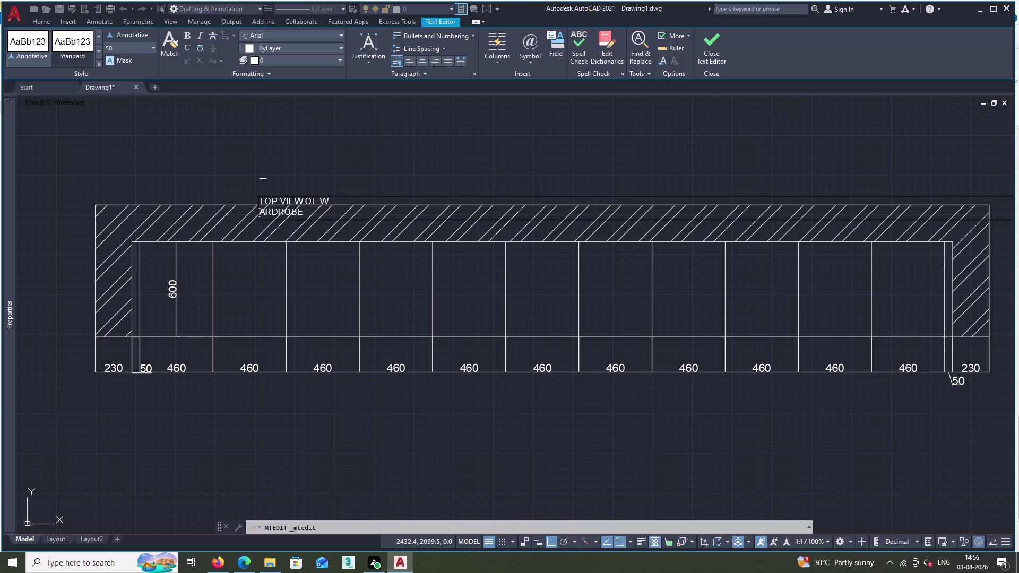
key(BackSpace)
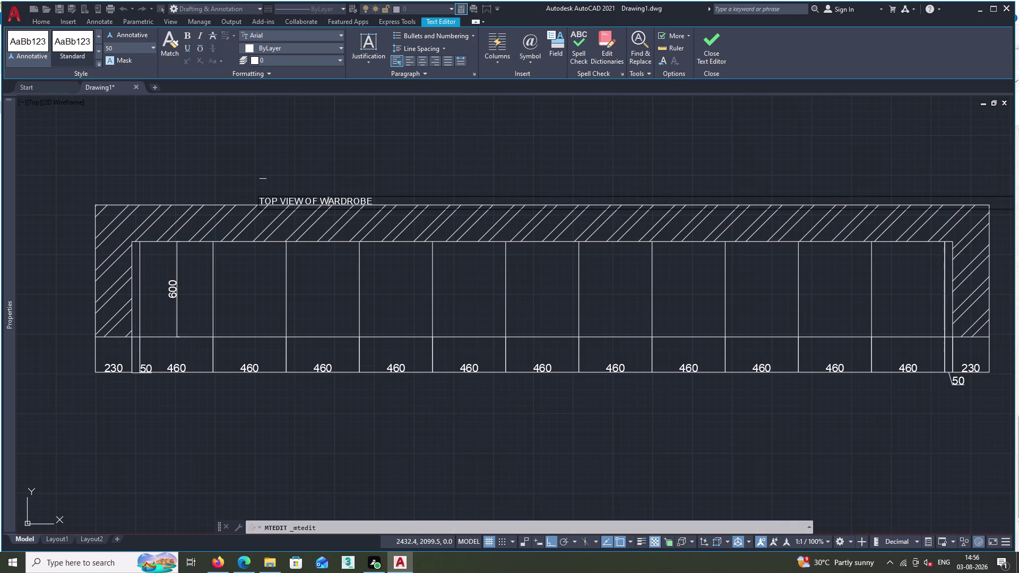
click(120, 45)
click(146, 134)
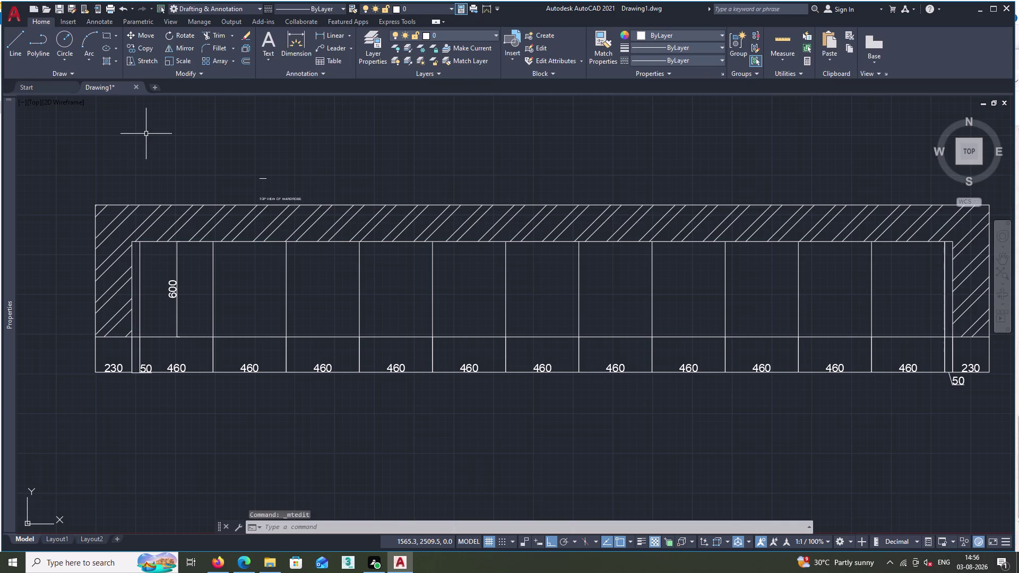
Select the title again and reopen it for editing.
click(288, 200)
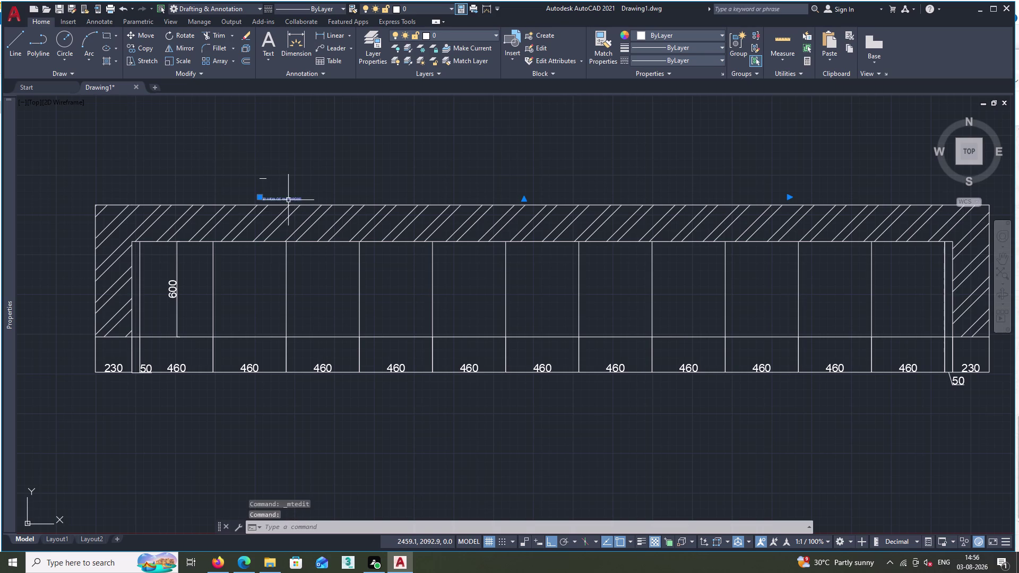
click(288, 200)
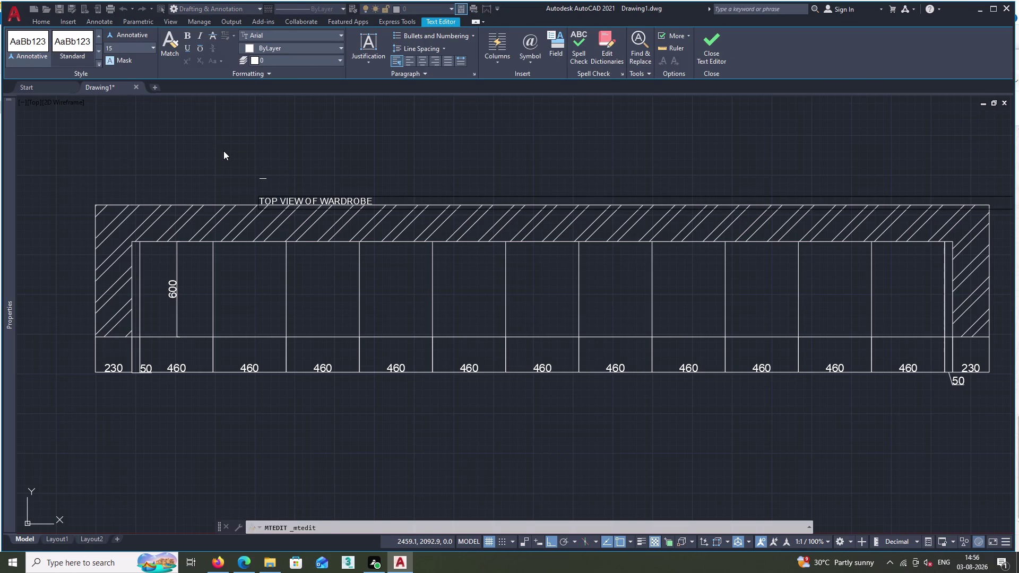
key(Escape)
click(279, 197)
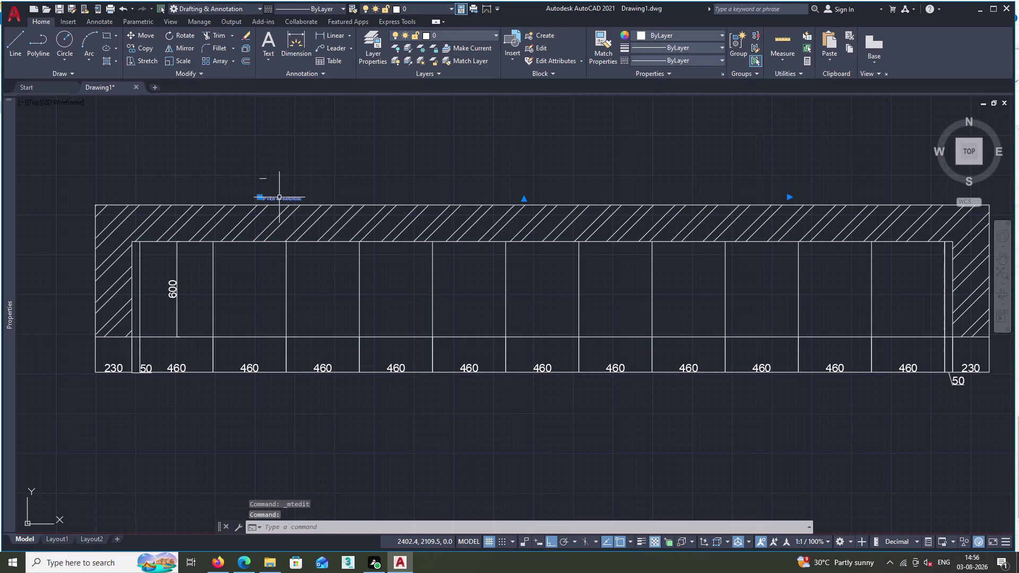
click(280, 198)
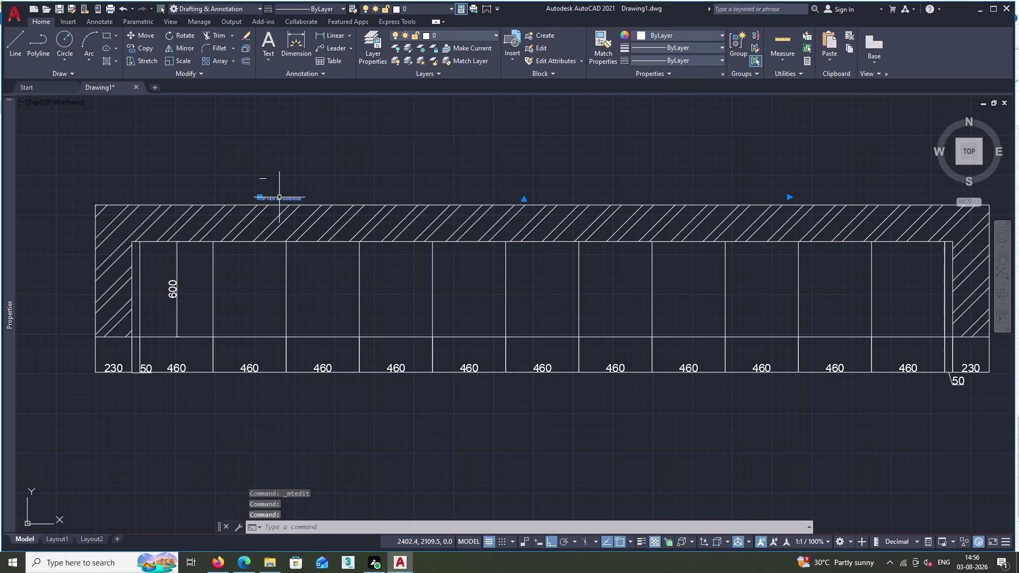
double_click(283, 200)
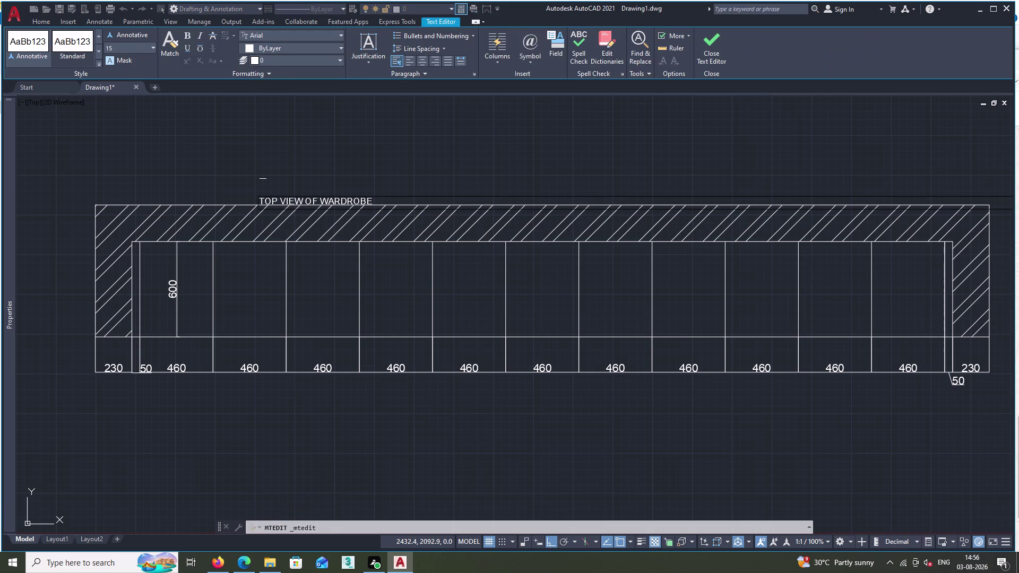
Enter height 50 again, then leave the editor and keep the text changes.
click(115, 47)
key(BackSpace)
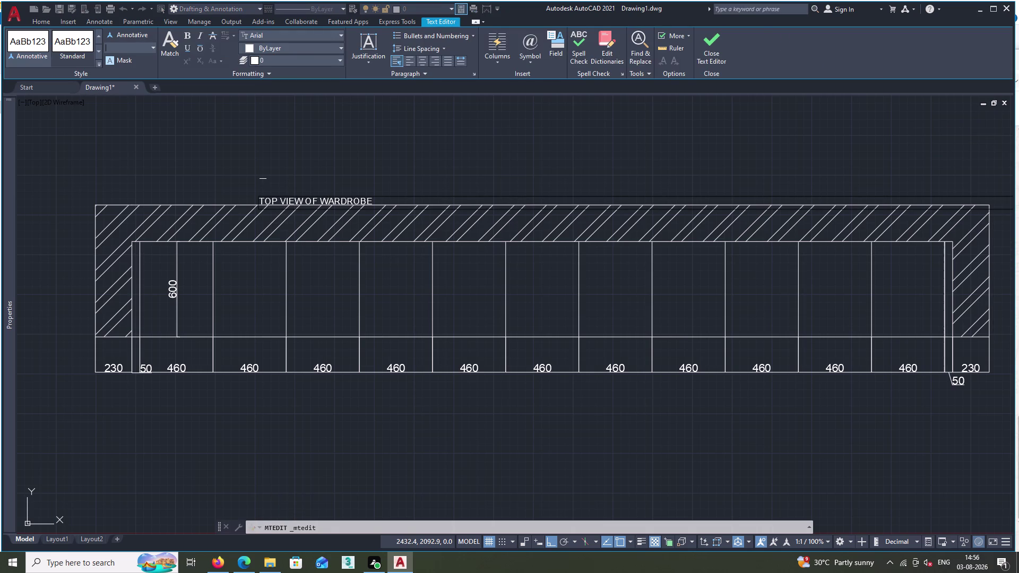
text(50)
click(377, 199)
key(Return)
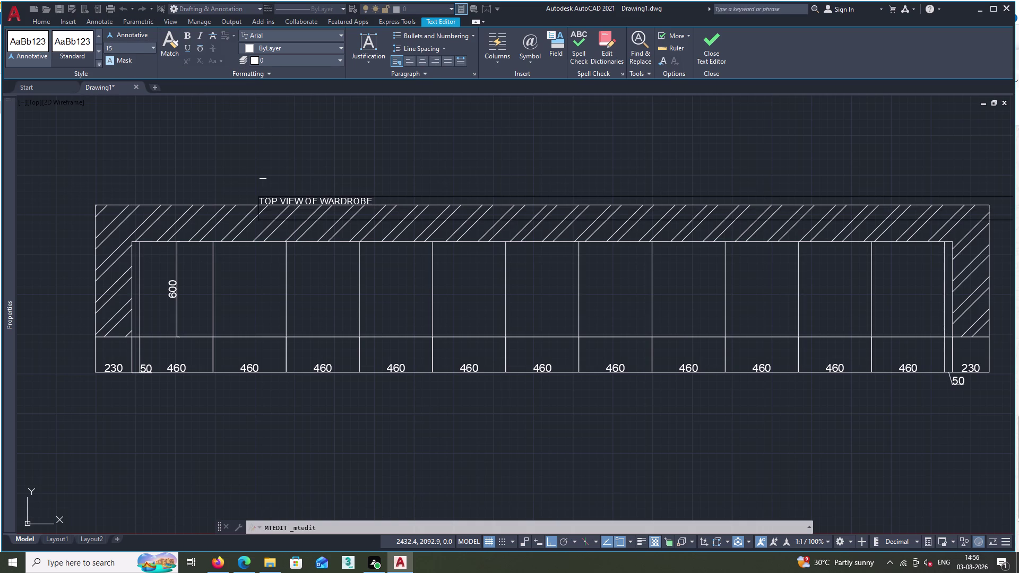
key(Return)
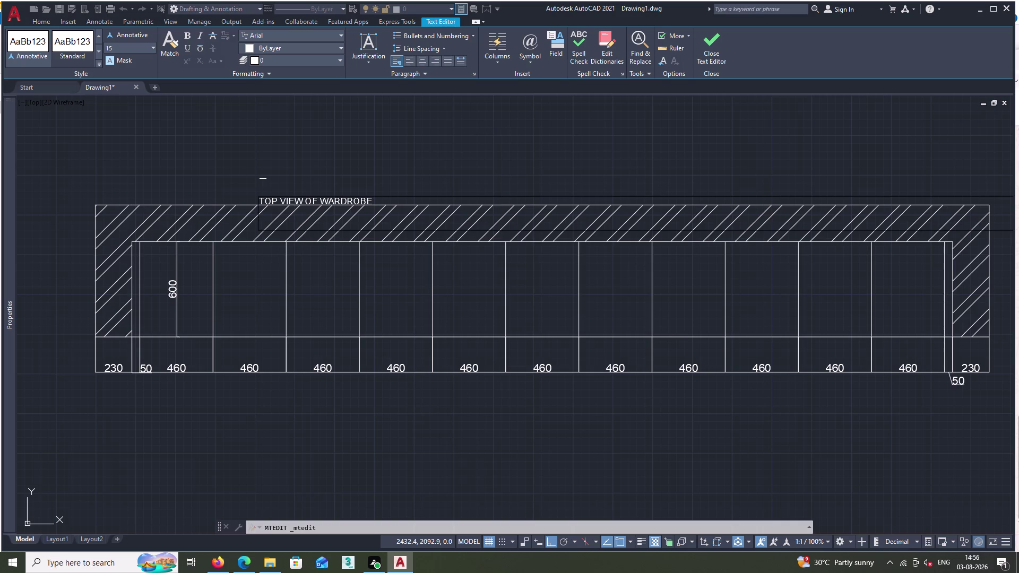
key(Escape)
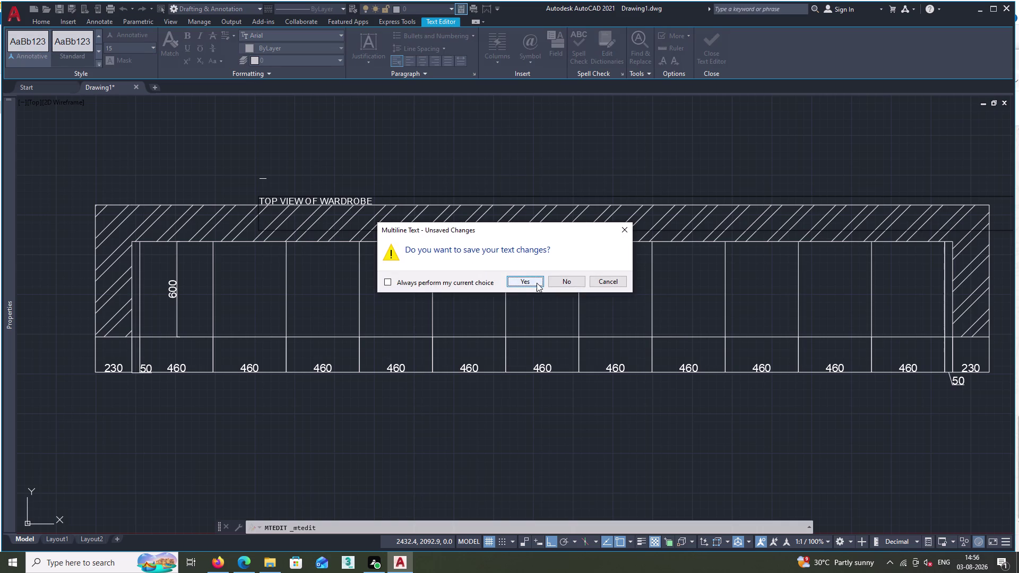
triple_click(558, 280)
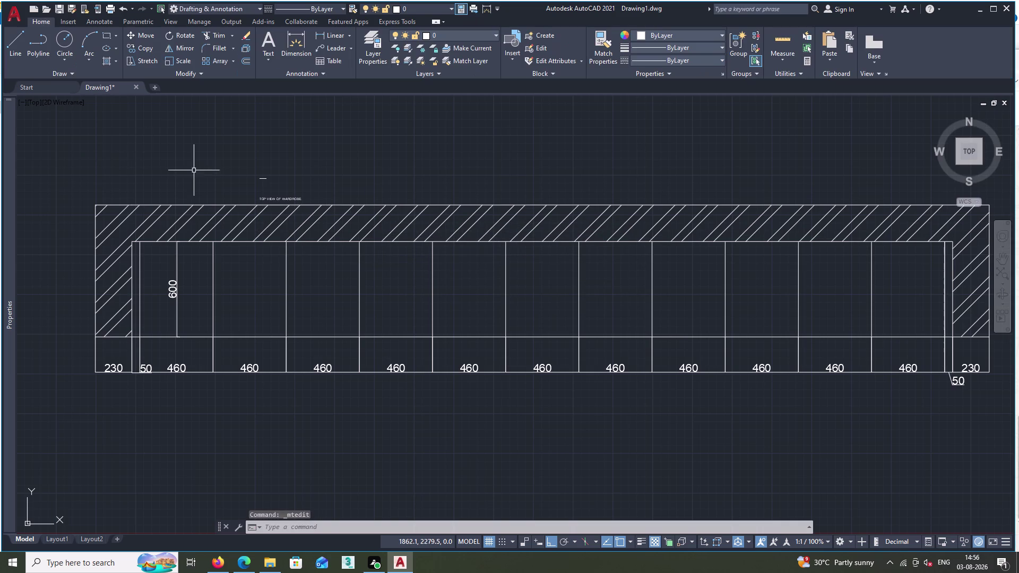
Reopen the title and enter a text height of 50 once more.
triple_click(271, 199)
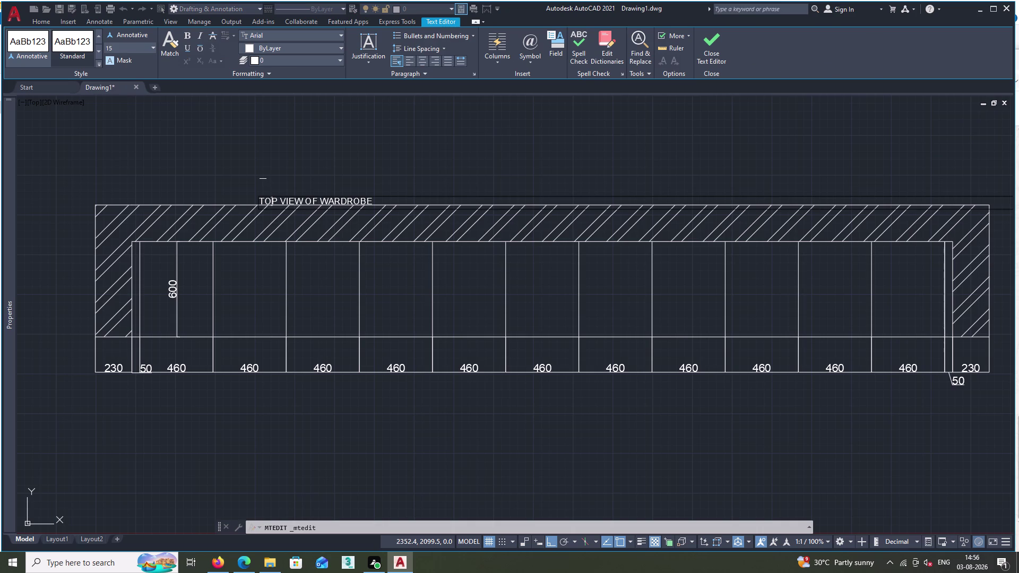
click(118, 48)
key(BackSpace)
text(50)
key(space)
click(266, 197)
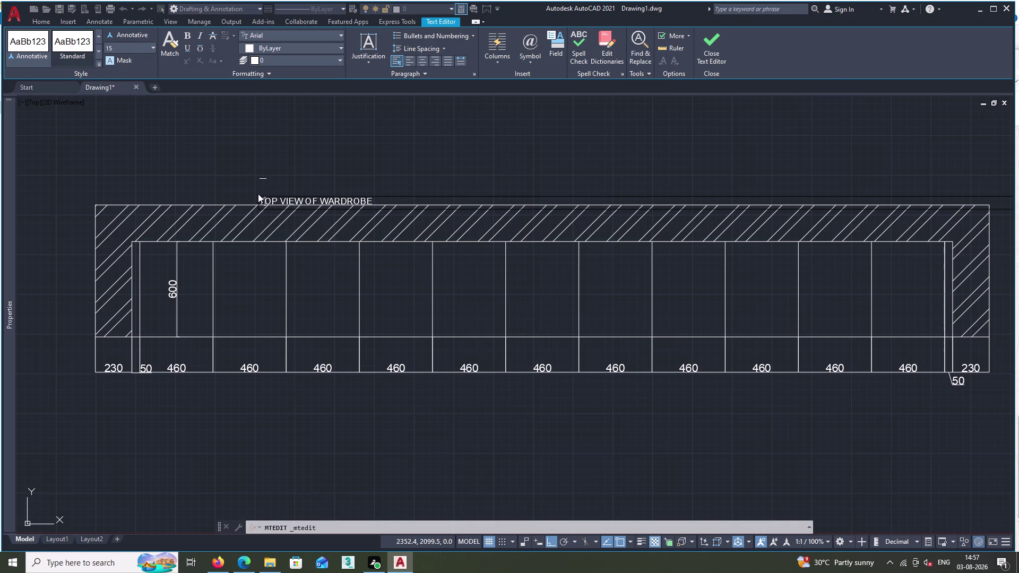
Select TOP in the title, set its text height to 50, and close the editor.
click(260, 194)
triple_click(268, 200)
click(269, 200)
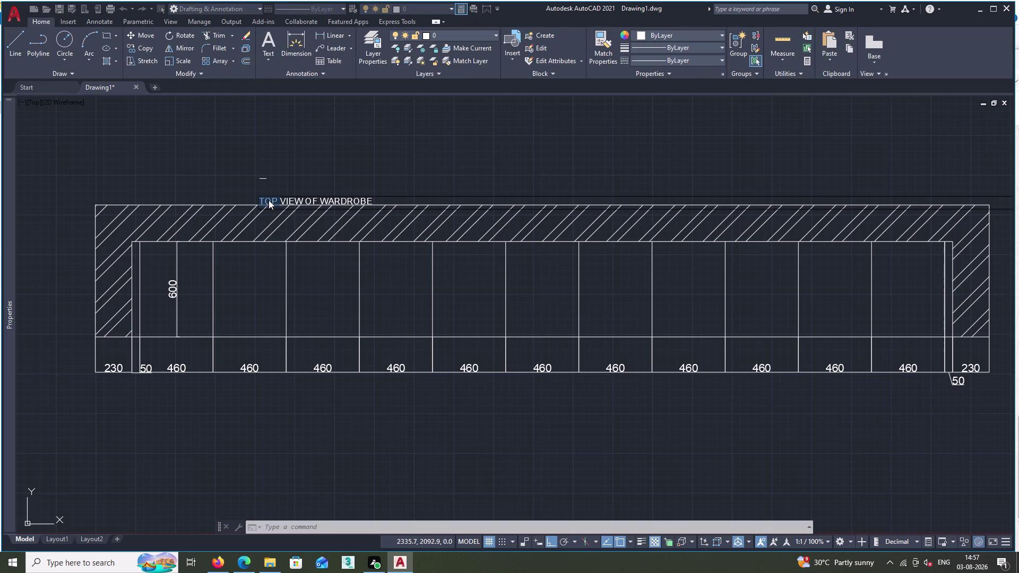
right_click(268, 200)
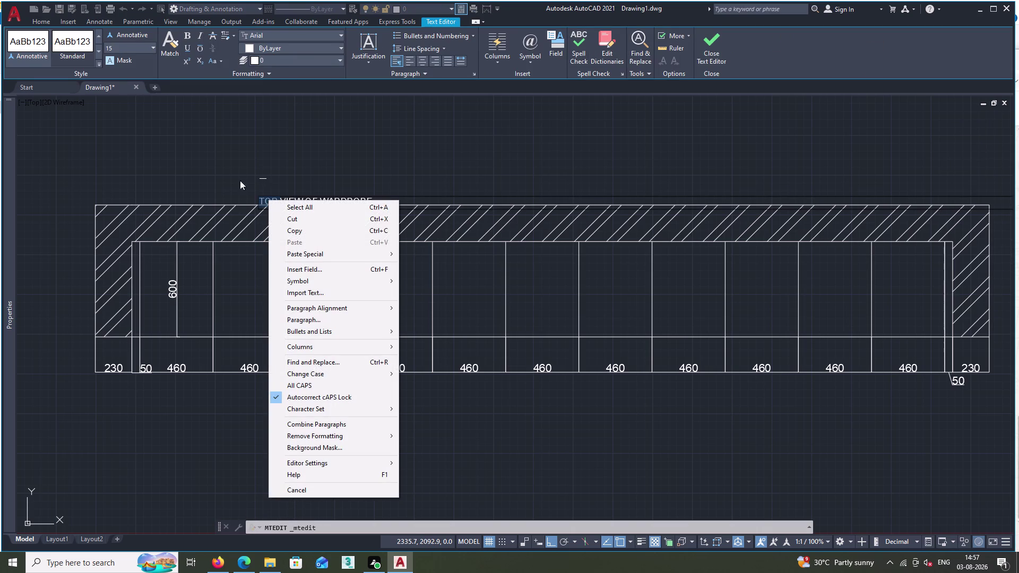
double_click(124, 42)
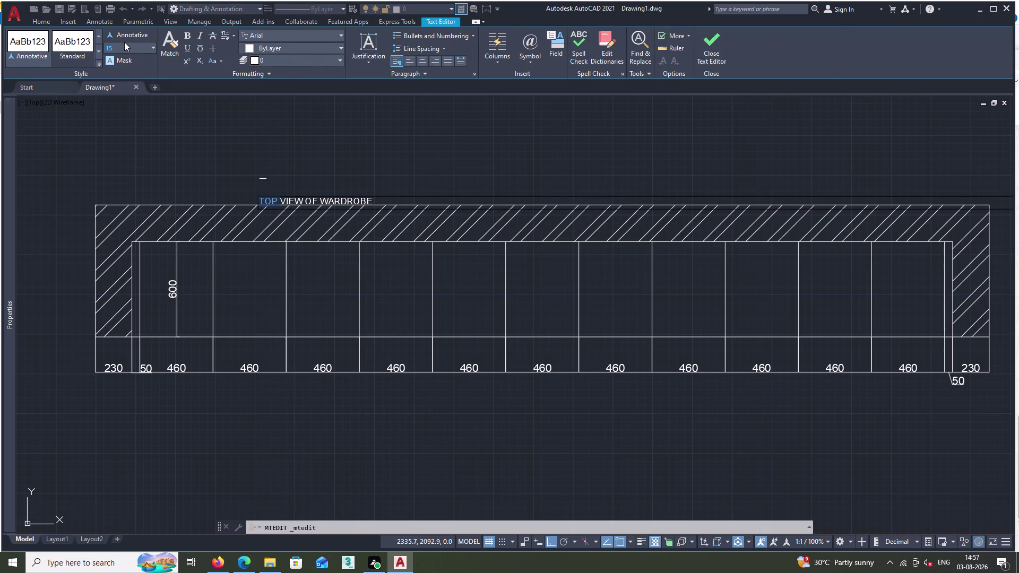
key(BackSpace)
text(5)
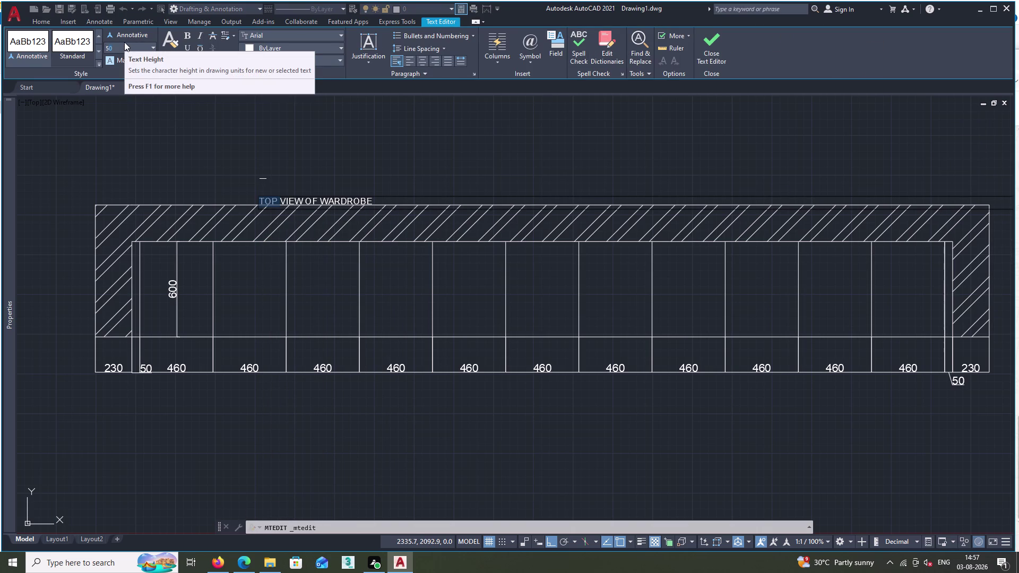
text(0)
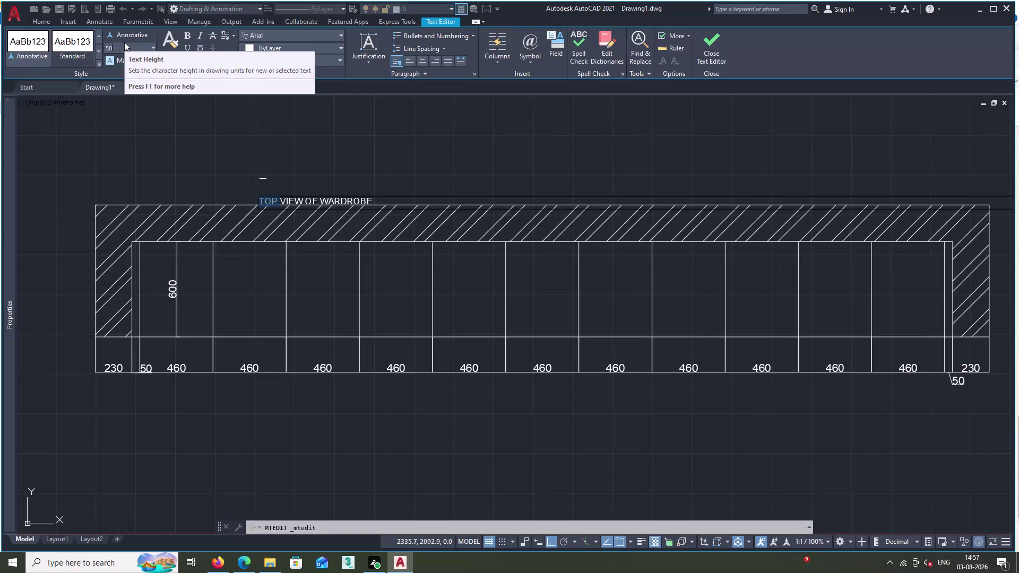
key(space)
key(Escape)
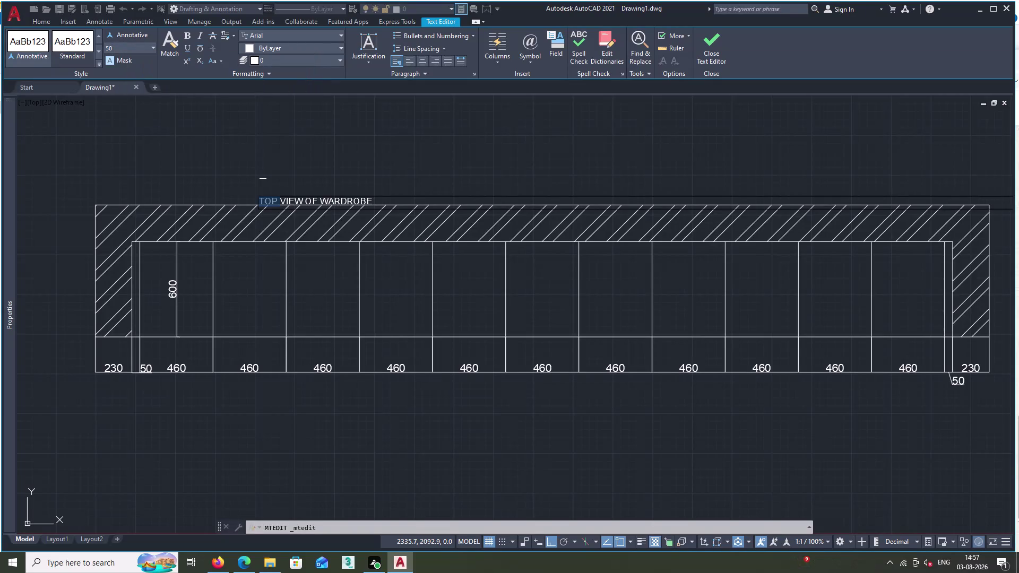
click(191, 108)
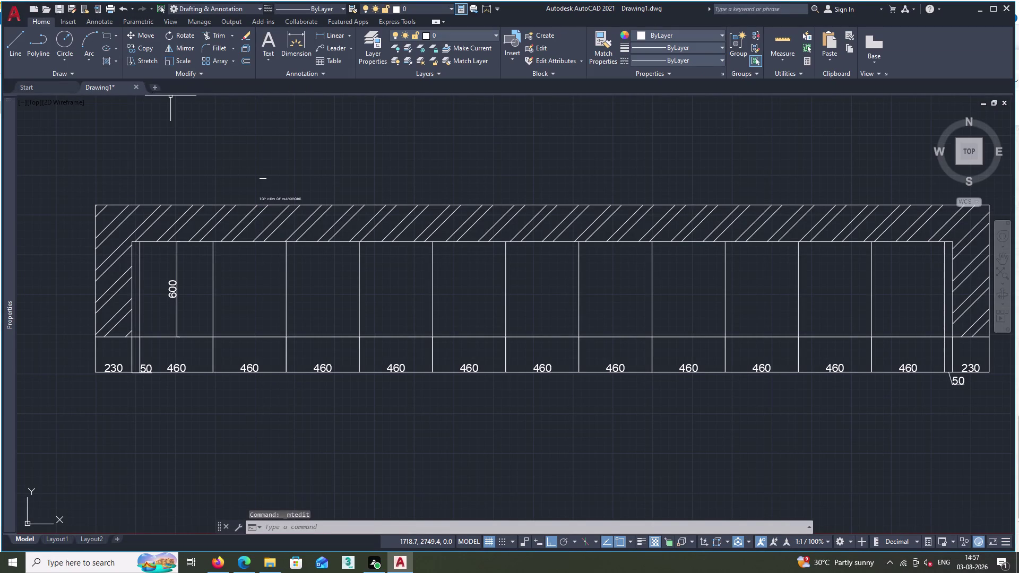
click(281, 199)
drag(280, 199, 319, 182)
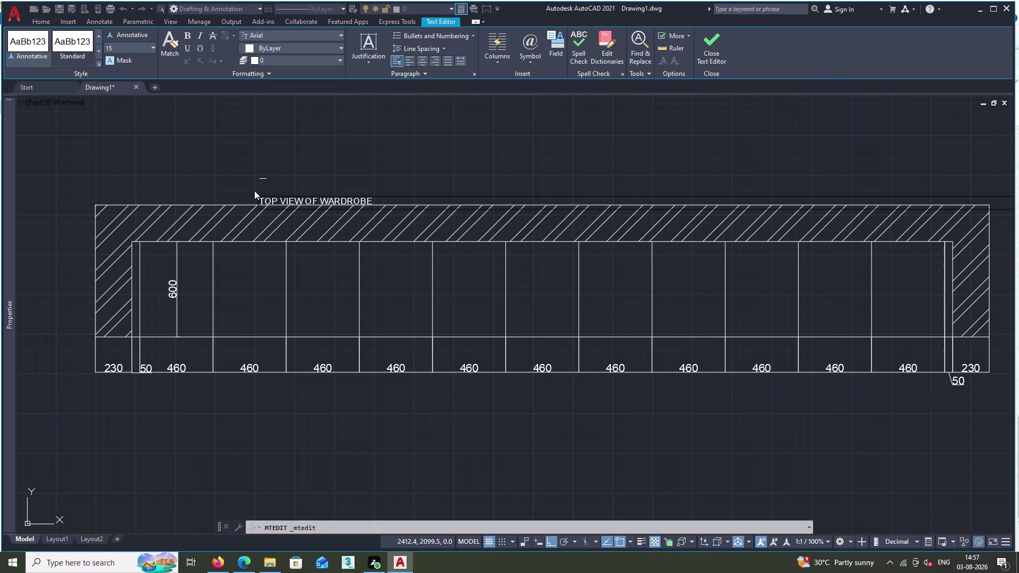
key(Return)
key(BackSpace)
key(BackSpace)
key(f)
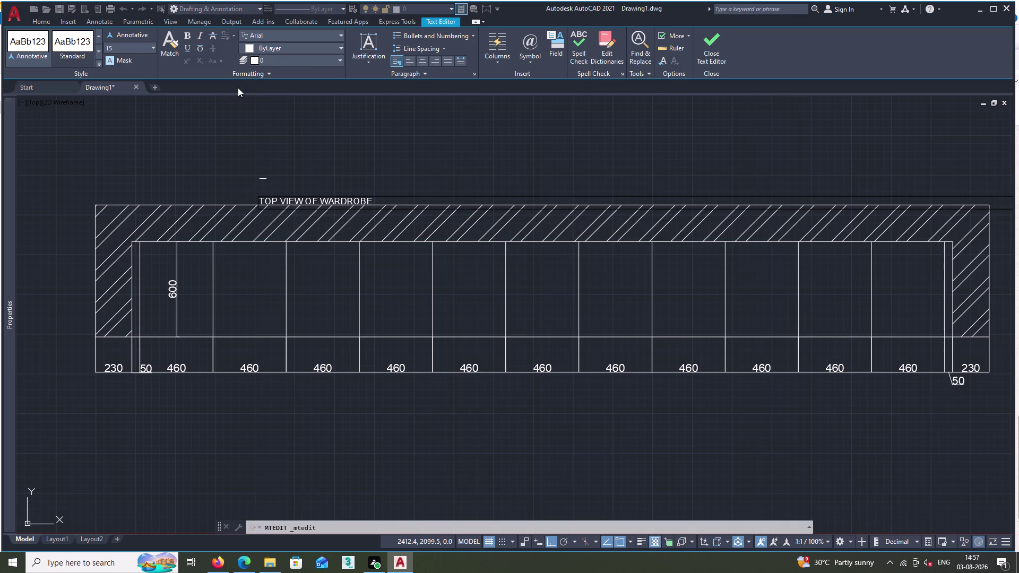
click(239, 108)
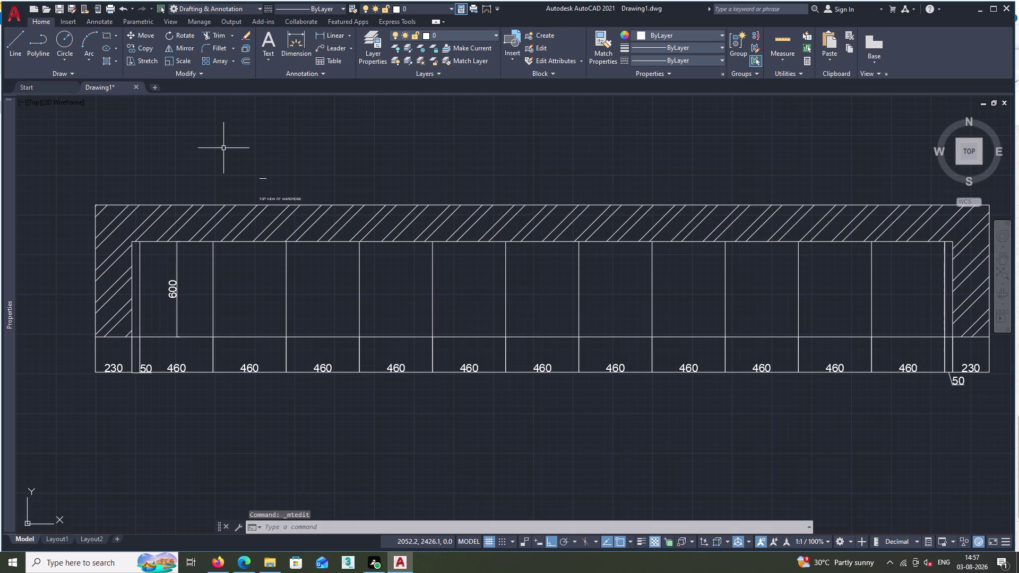
triple_click(262, 179)
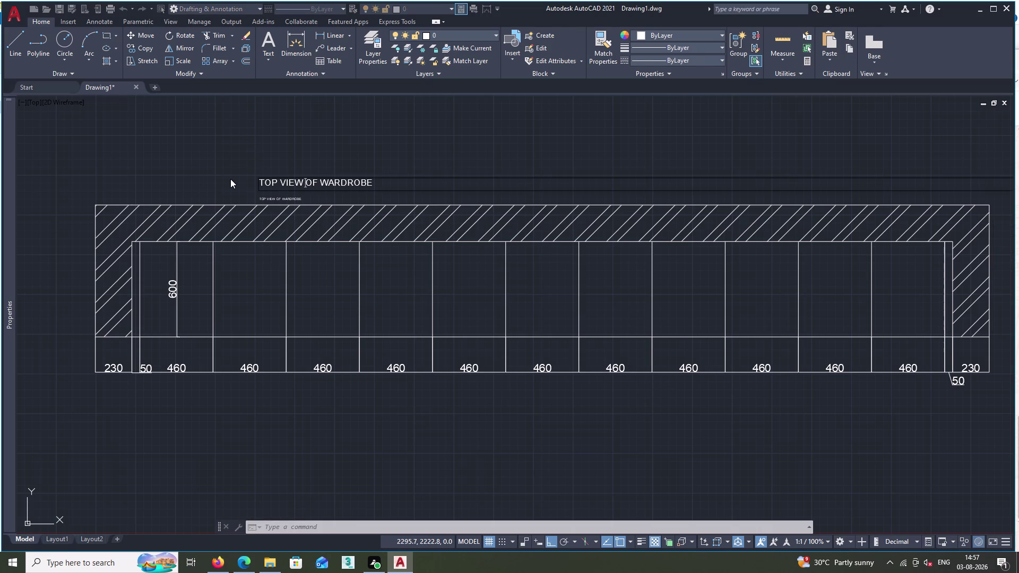
key(Delete)
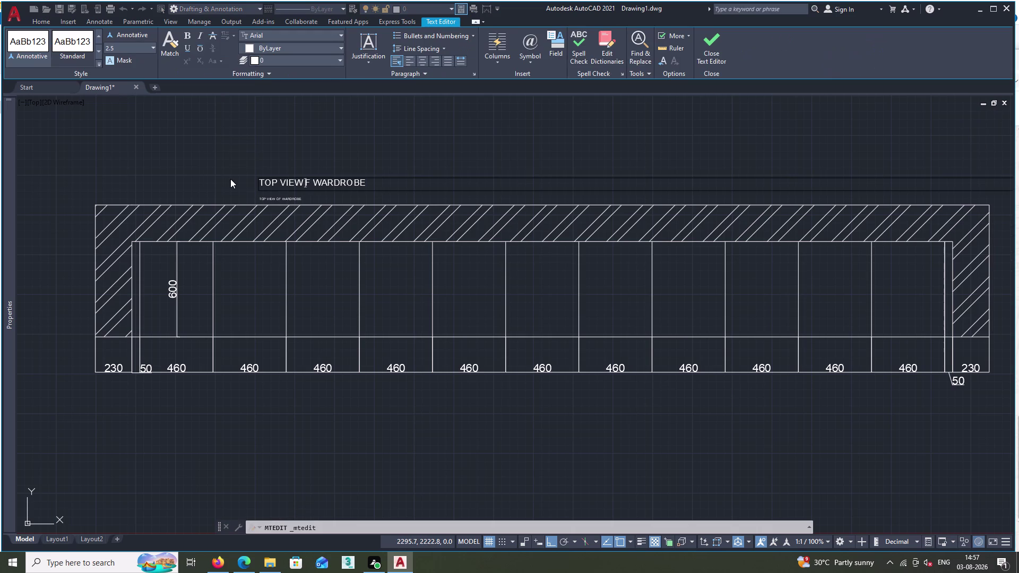
key(0)
key(Escape)
key(Escape)
key(Escape)
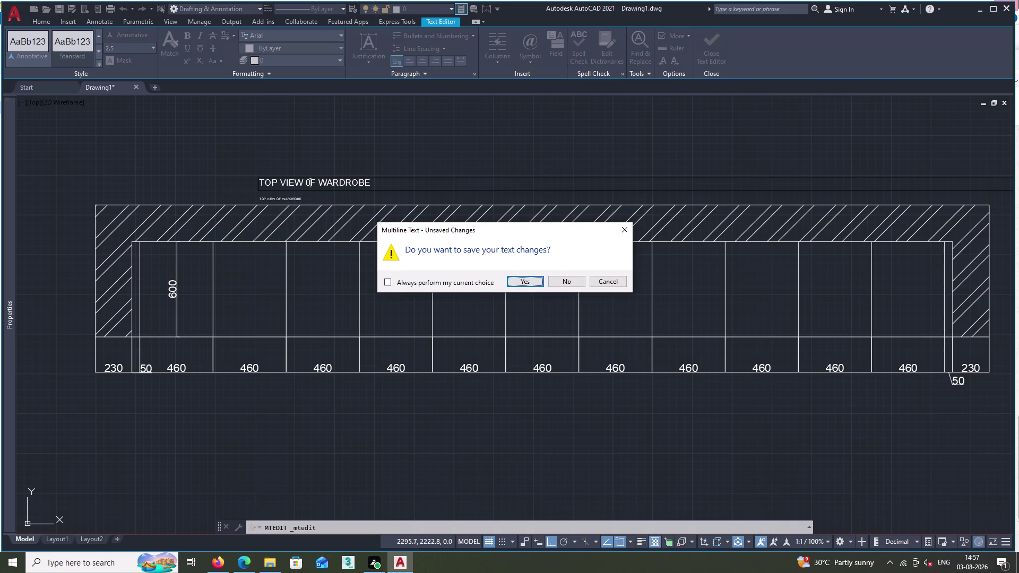
double_click(574, 276)
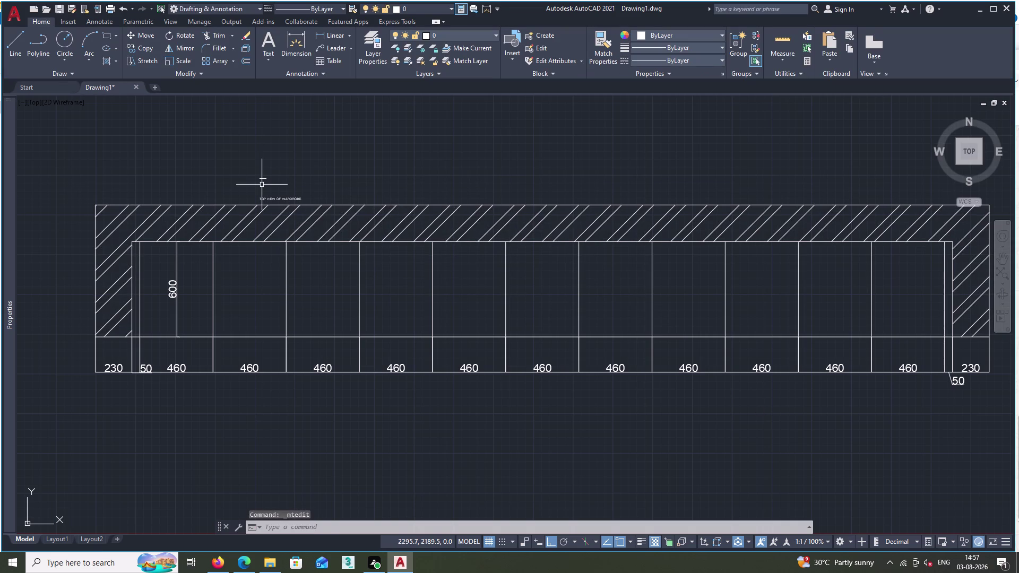
Delete the extra text object and select the remaining title.
click(263, 180)
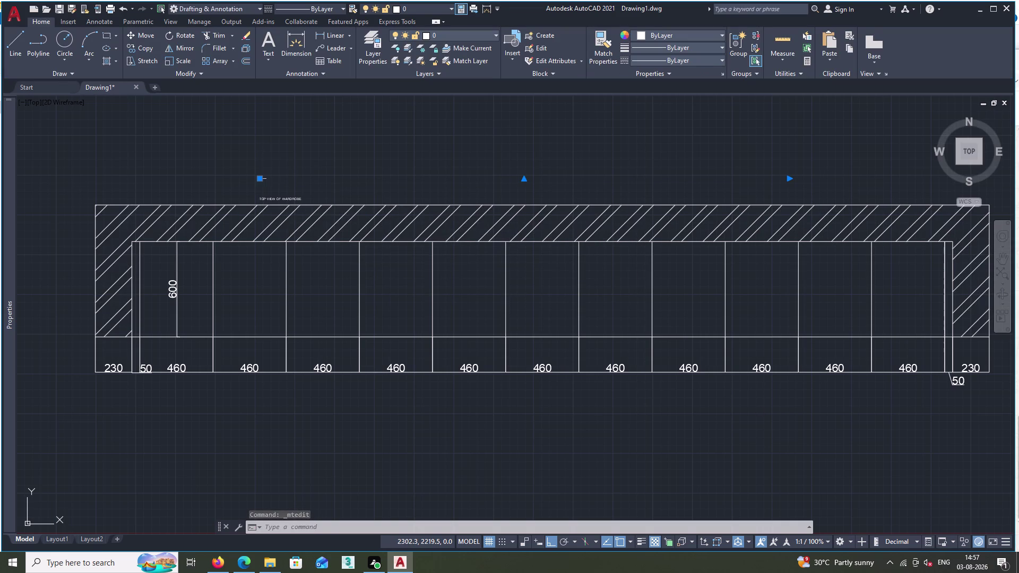
key(Delete)
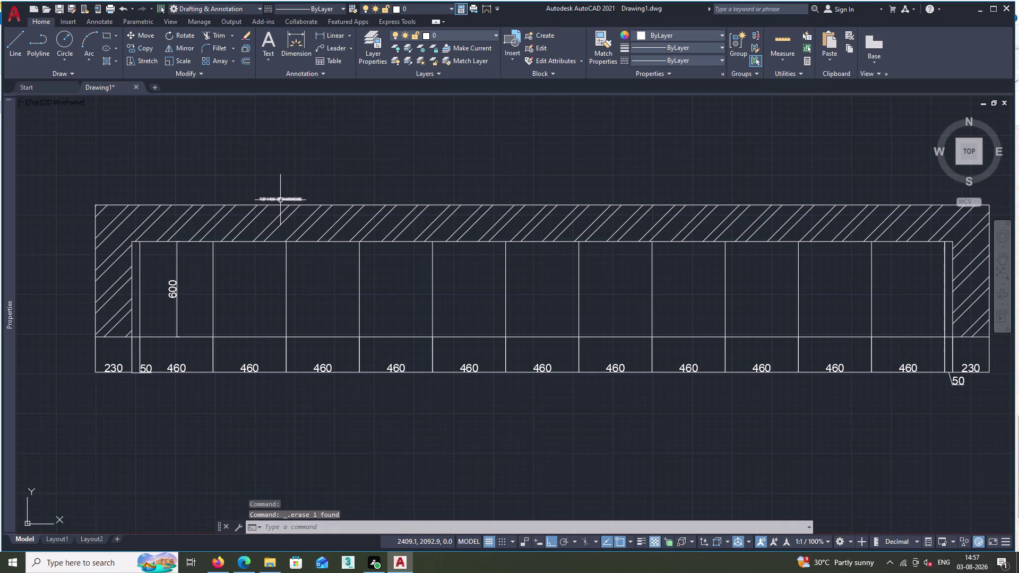
click(280, 200)
click(250, 143)
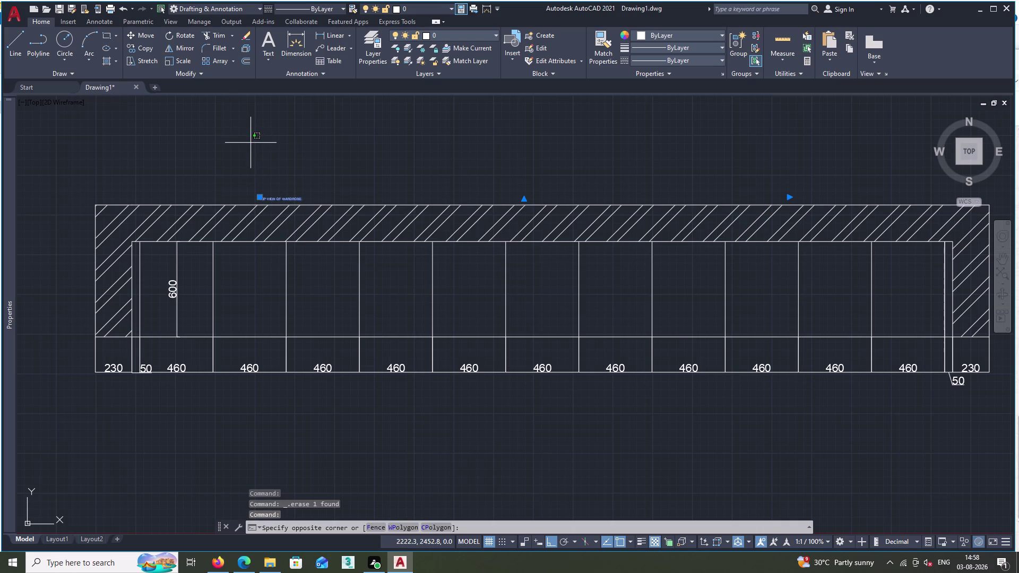
key(space)
key(space)
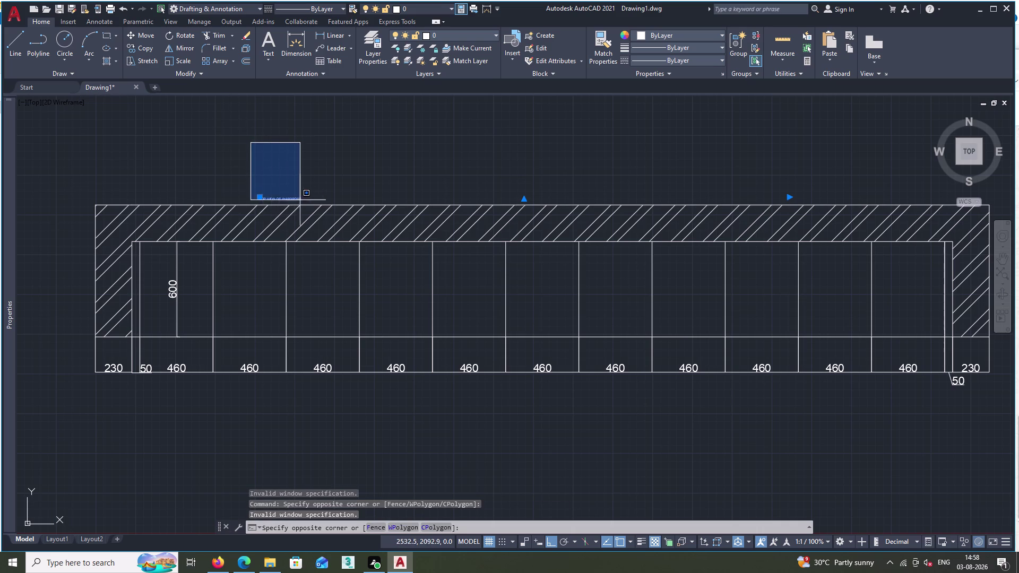
Open the remaining TOP VIEW OF WARDROBE title in the Text Editor.
double_click(331, 160)
click(295, 199)
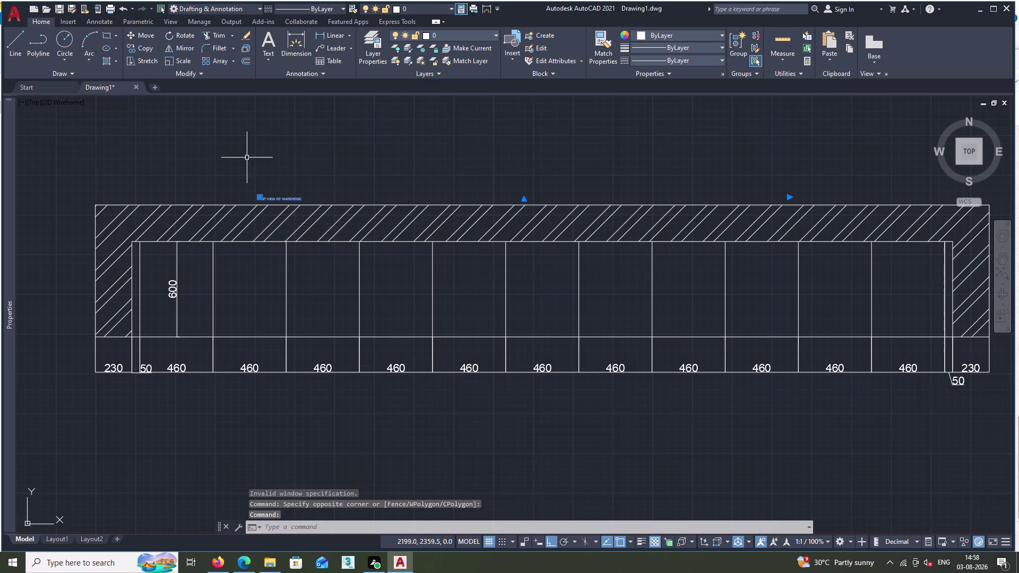
double_click(283, 200)
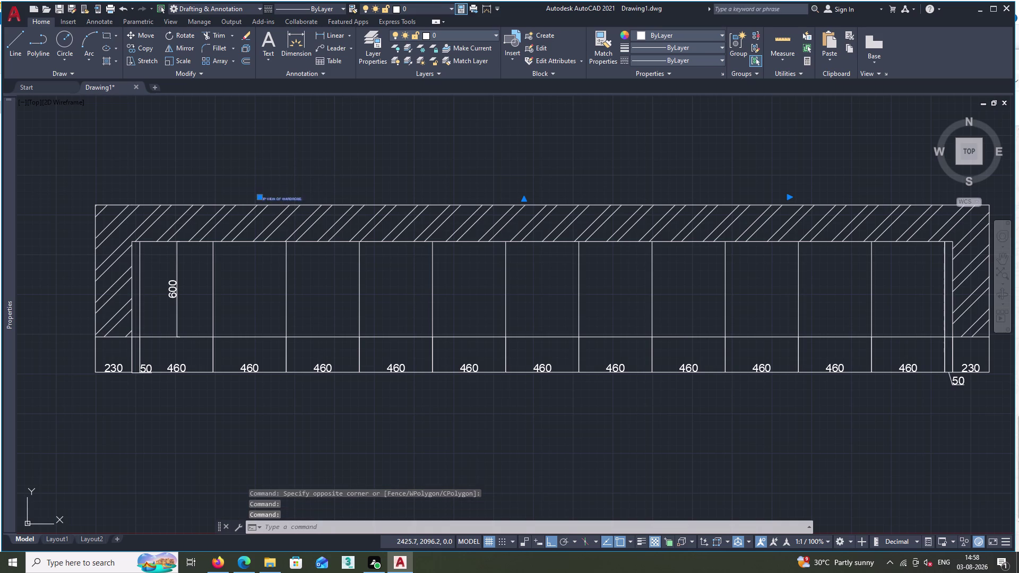
click(281, 200)
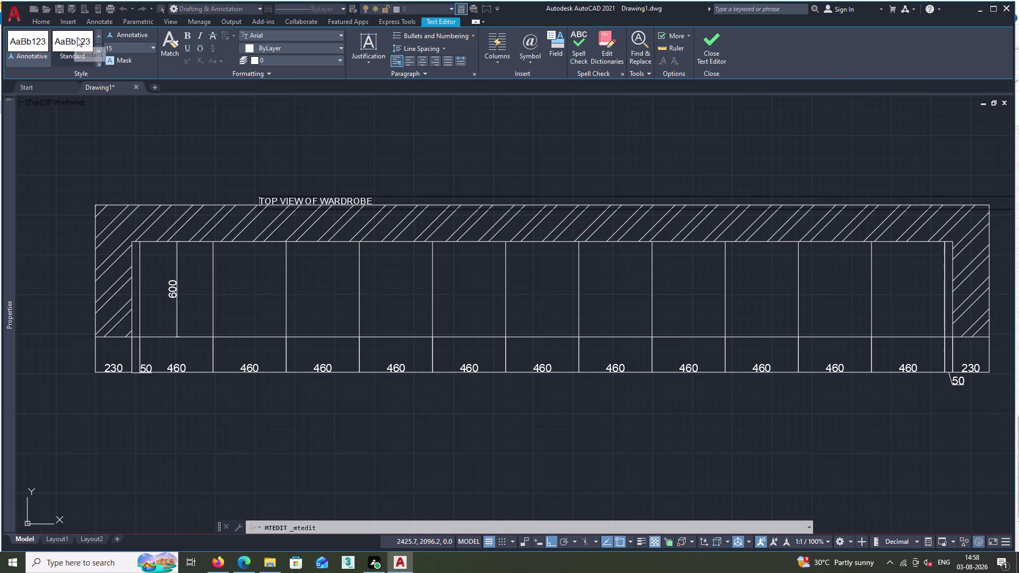
Open the Background Mask settings and cancel them without changes.
double_click(118, 62)
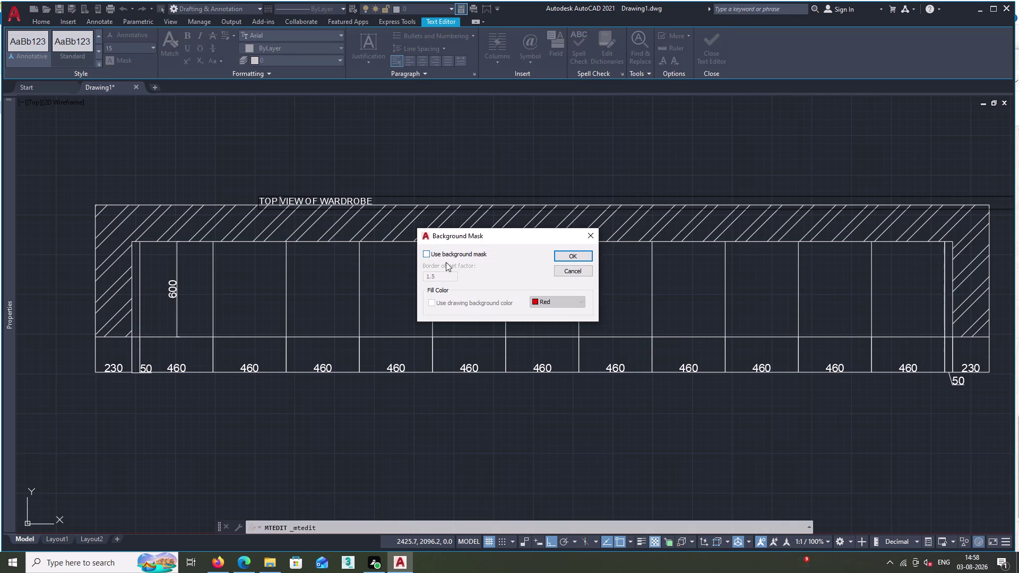
click(439, 273)
click(130, 46)
click(566, 250)
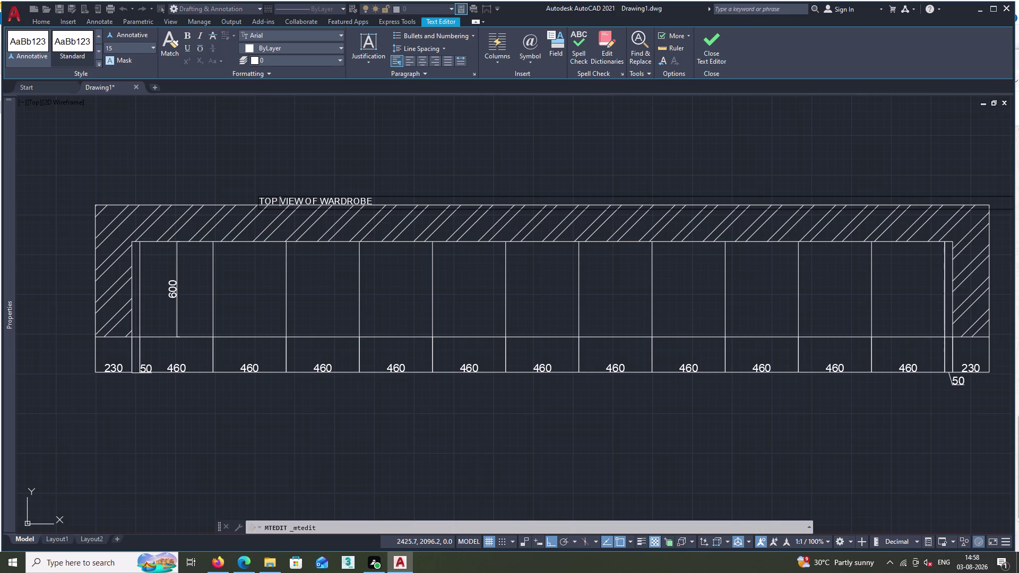
Select WARDROBE in the title and close the Text Editor.
double_click(386, 205)
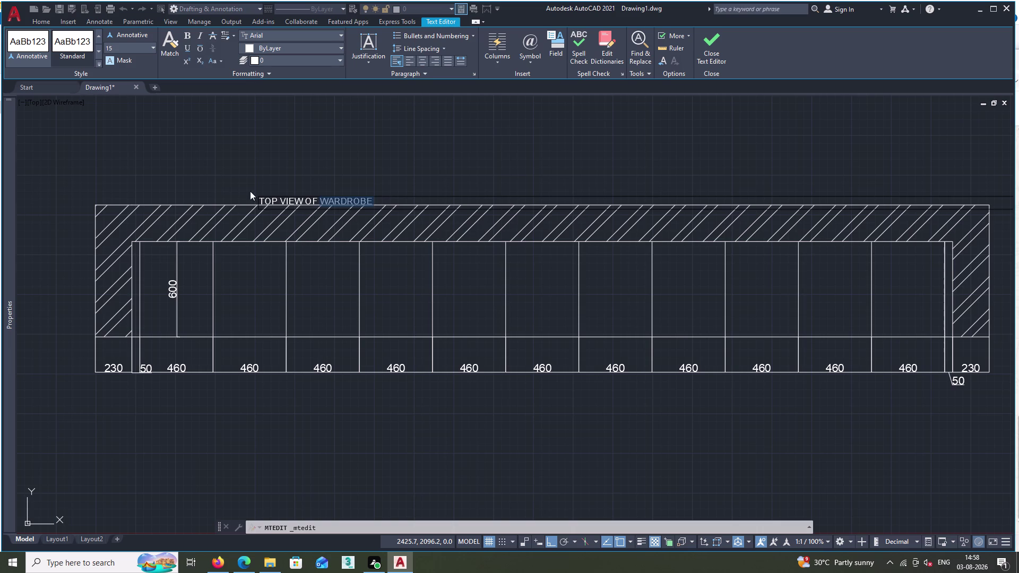
click(263, 199)
drag(257, 205, 263, 198)
double_click(265, 201)
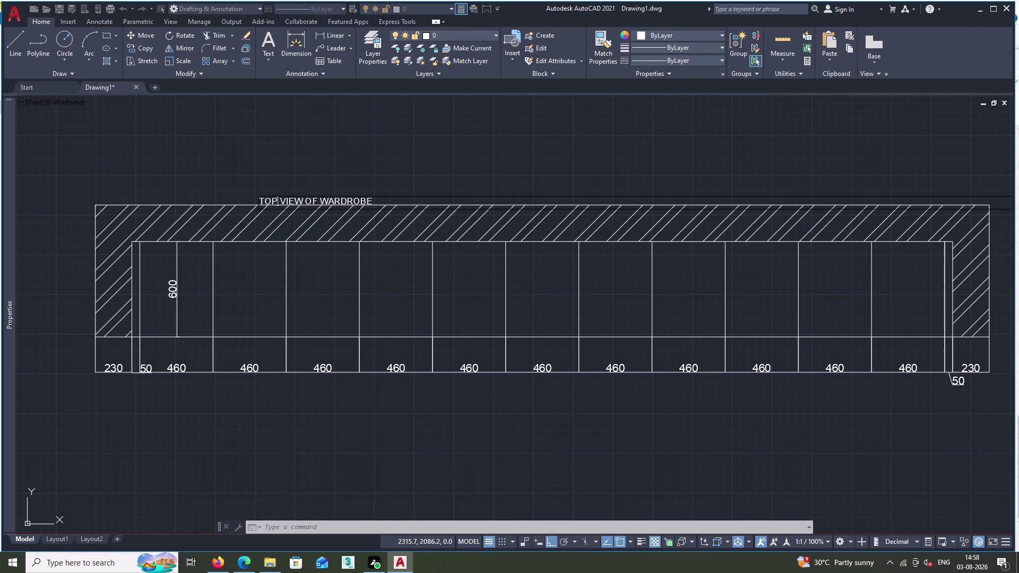
Open the title mtext and set the word TOP to text height 50.
double_click(260, 201)
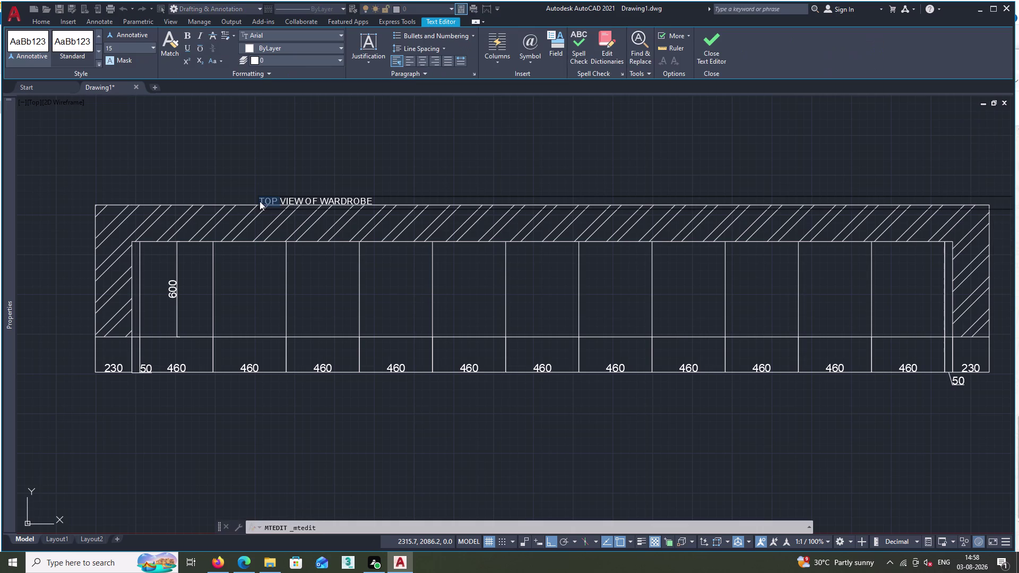
click(288, 199)
click(260, 199)
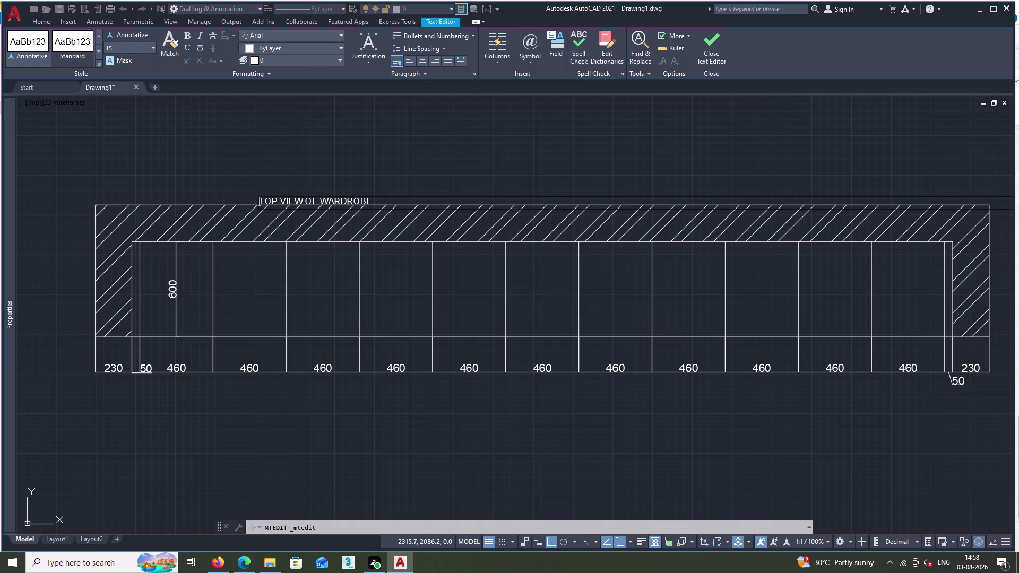
double_click(260, 199)
click(118, 50)
key(BackSpace)
text(59)
key(BackSpace)
key(0)
key(Return)
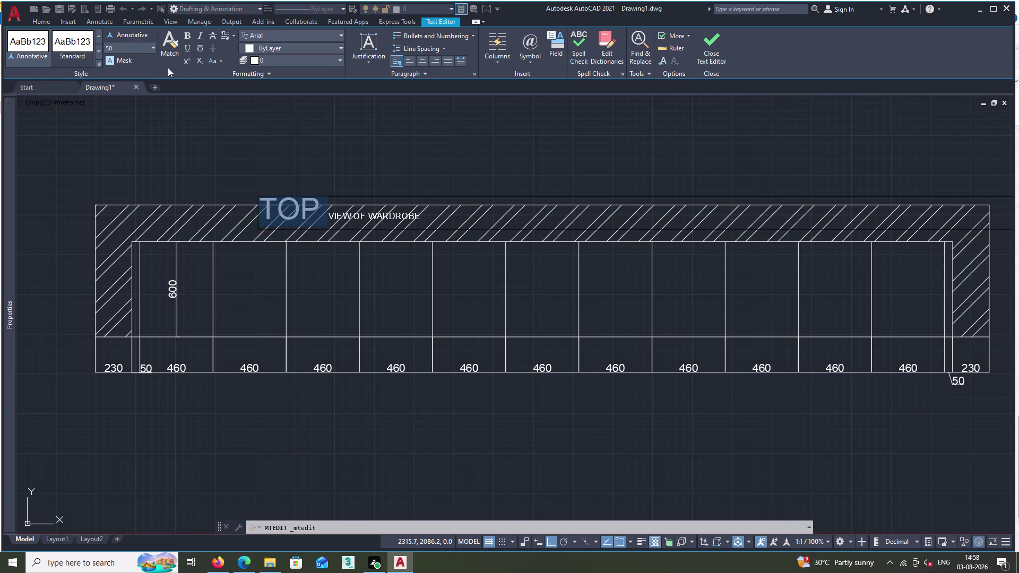
Set the word VIEW in the title to text height 50.
click(340, 214)
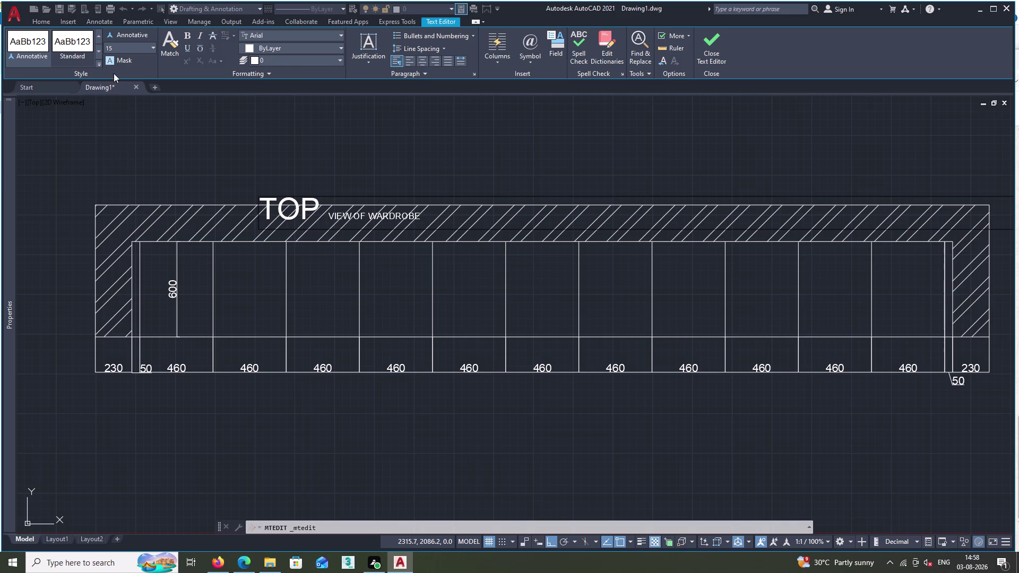
double_click(341, 216)
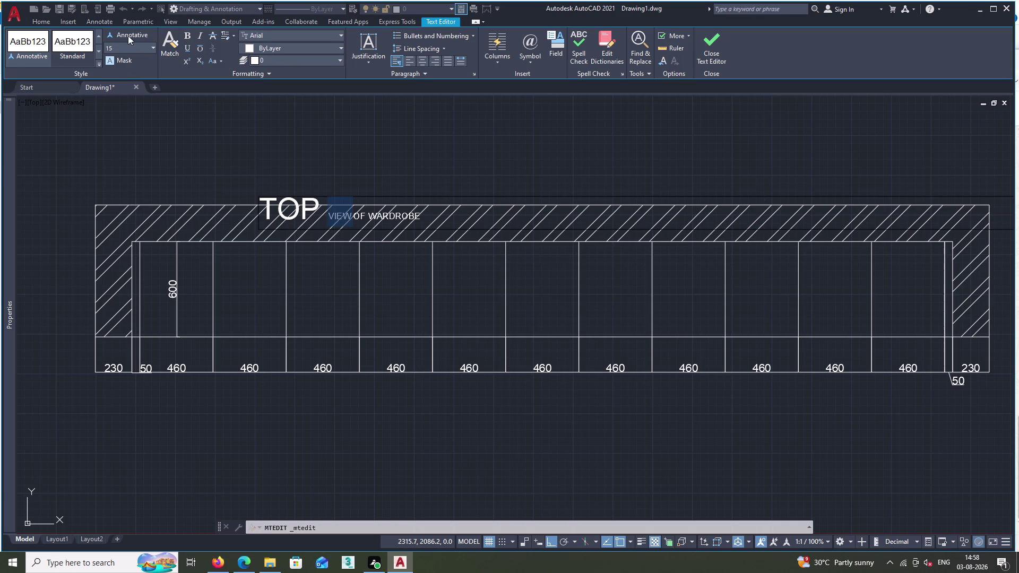
click(359, 217)
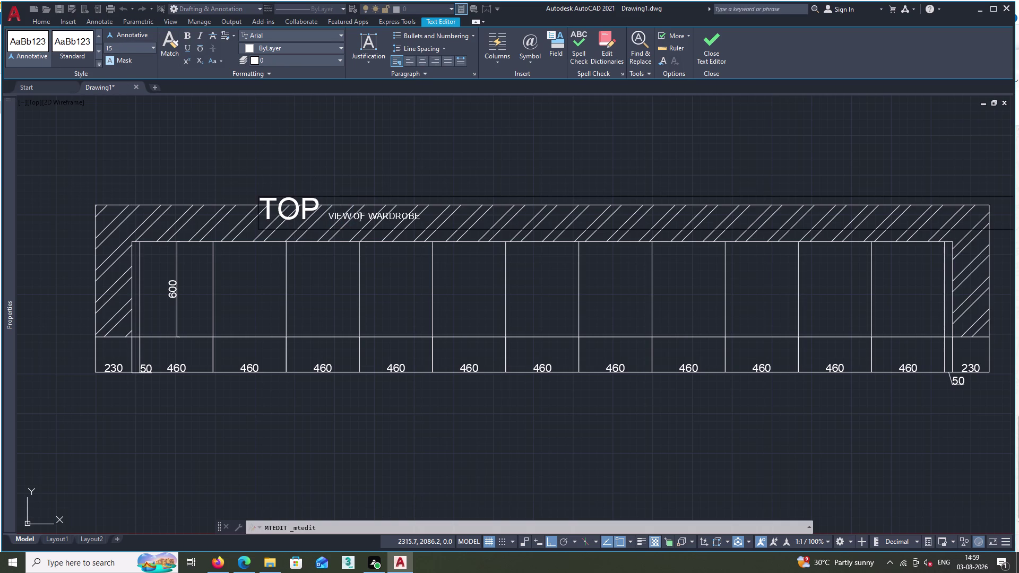
double_click(337, 216)
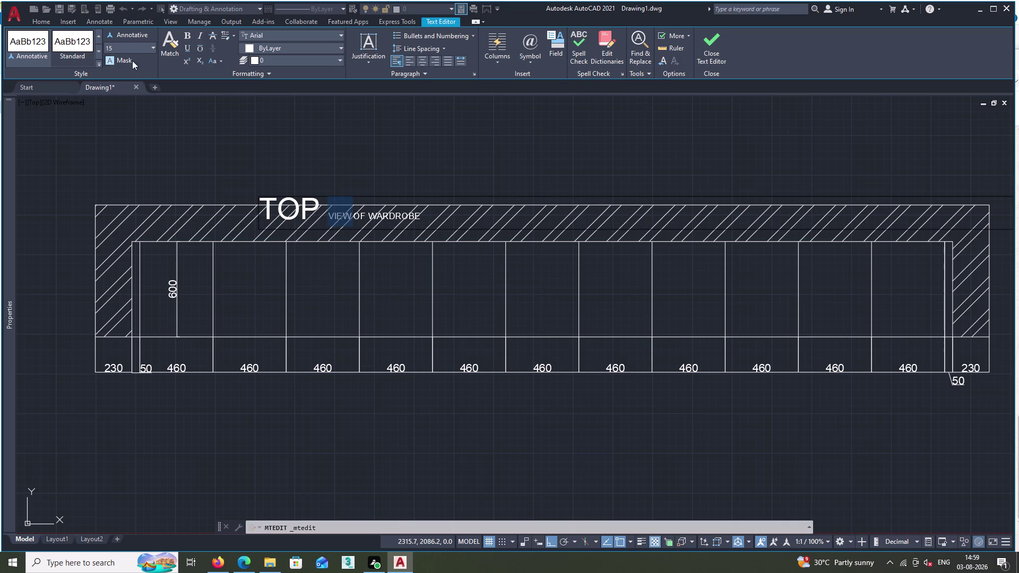
click(123, 48)
key(BackSpace)
text(50)
key(space)
key(space)
key(Return)
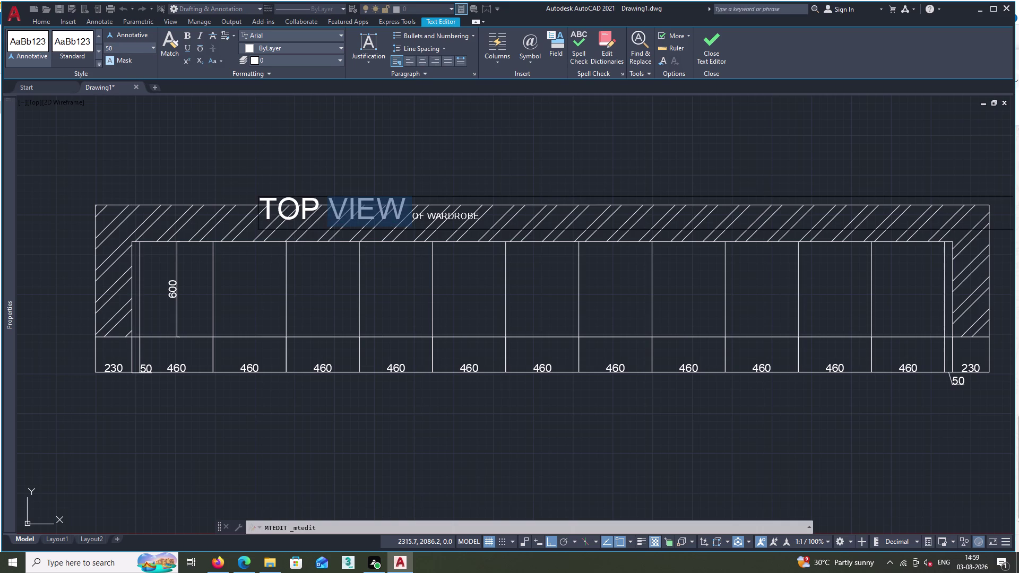
Set the word OF in the title to text height 50.
click(419, 212)
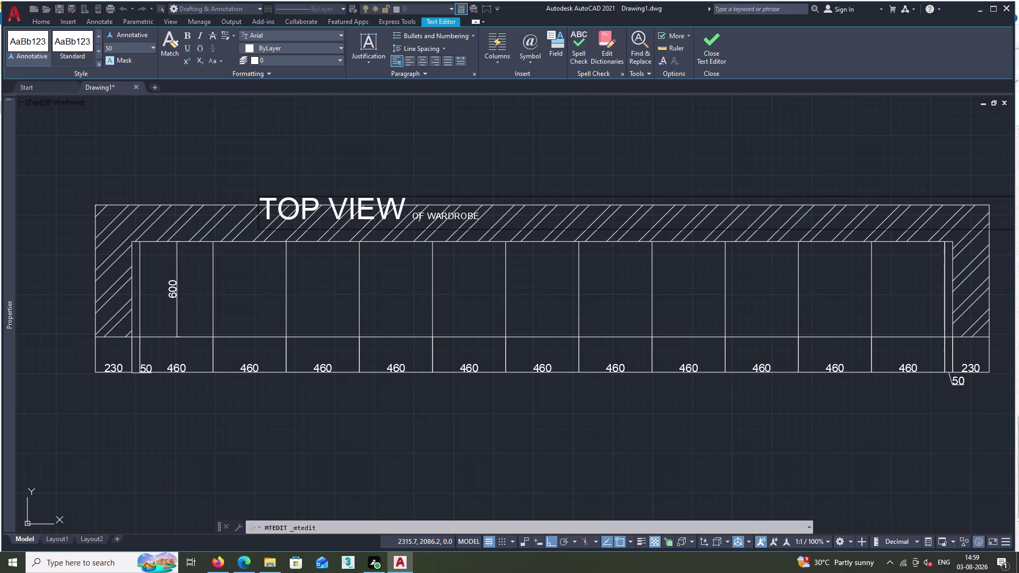
double_click(421, 214)
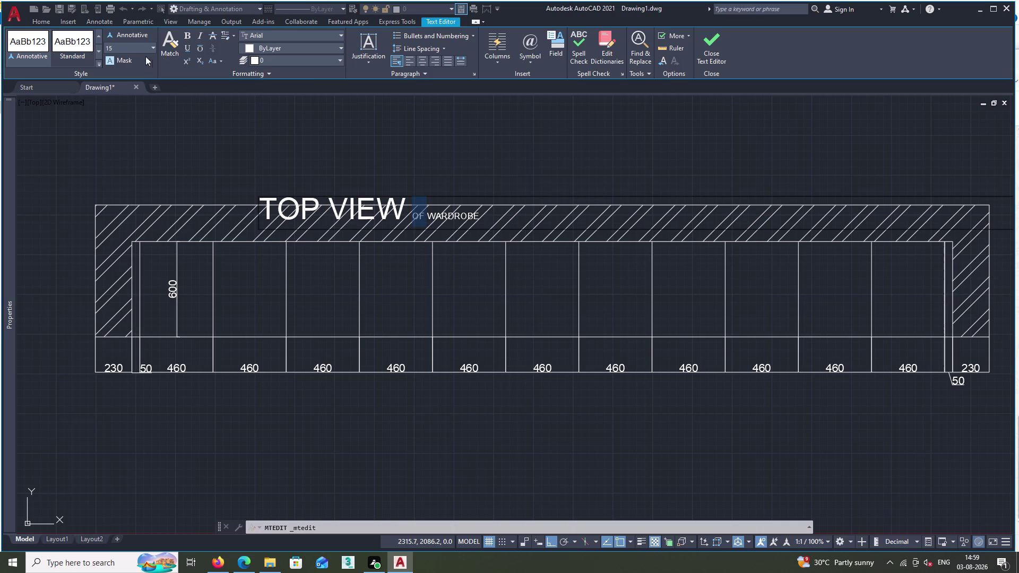
double_click(137, 47)
key(BackSpace)
text(50)
key(space)
key(space)
key(Return)
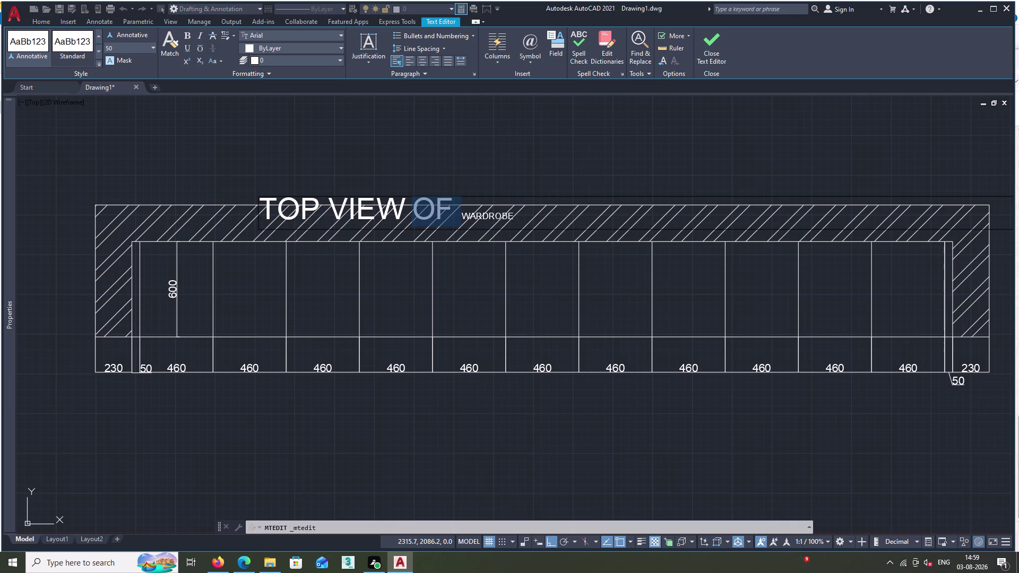
Set WARDROBE to text height 50 and close the editor, keeping the changes.
double_click(494, 213)
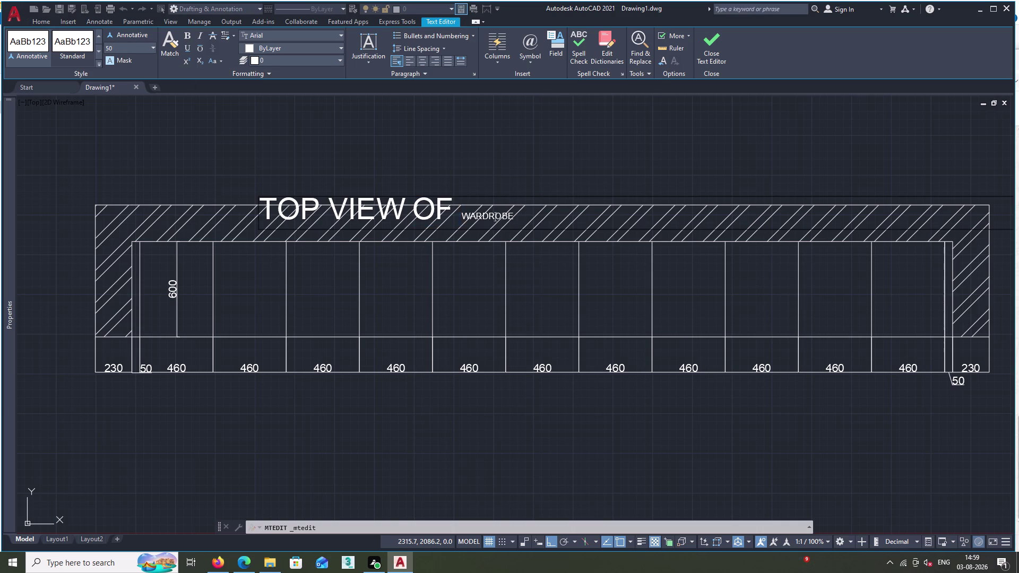
double_click(119, 44)
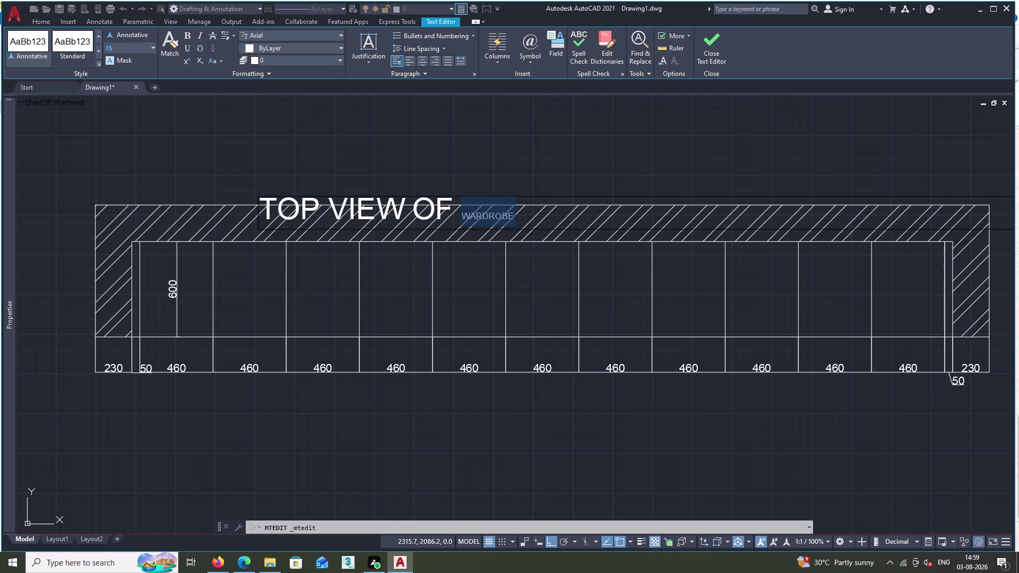
key(BackSpace)
text(5)
text(0)
key(space)
key(Return)
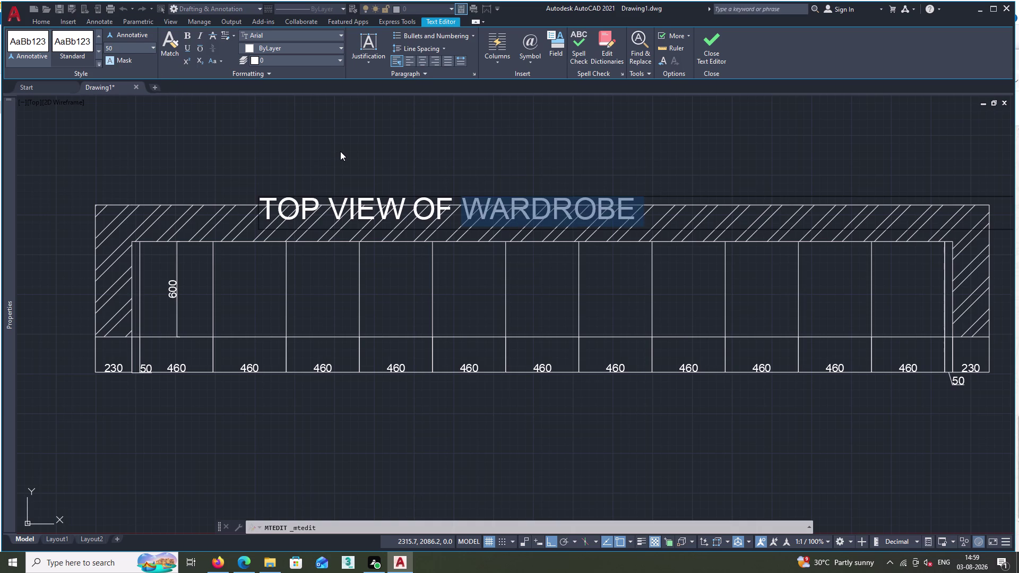
key(Escape)
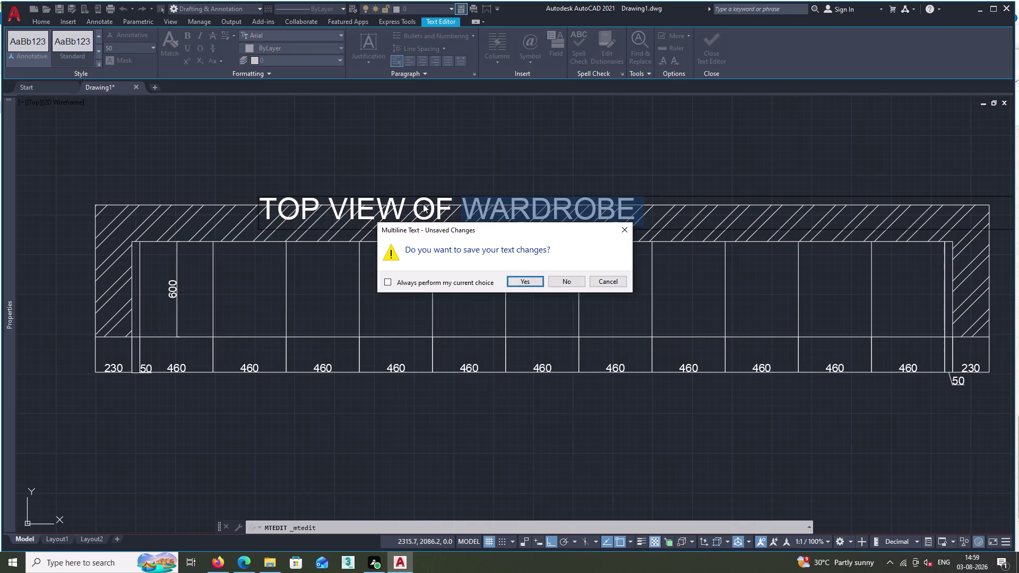
key(Escape)
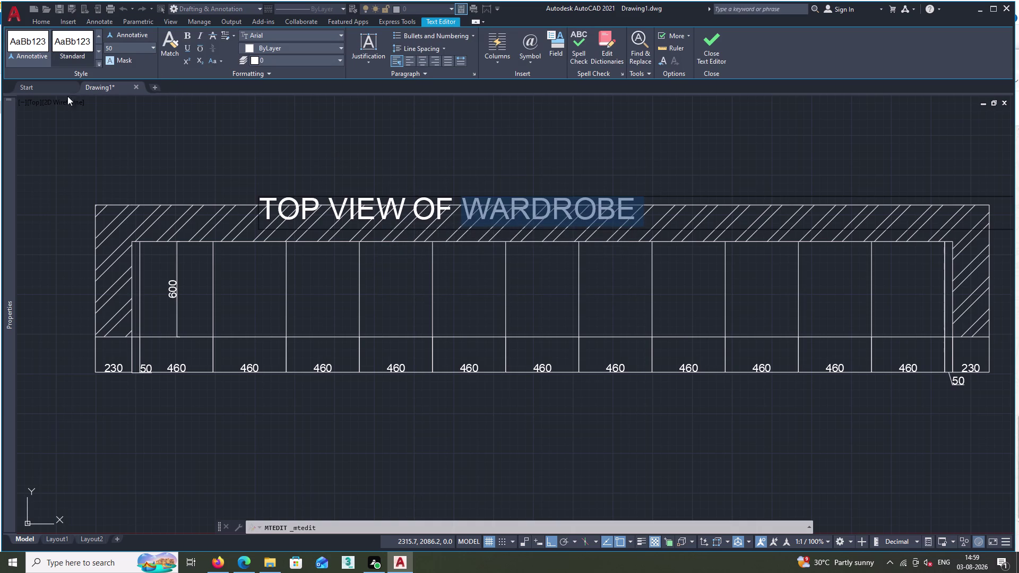
Reopen the title text, adjust it with a small drag, and close the editor.
scroll(down, 3)
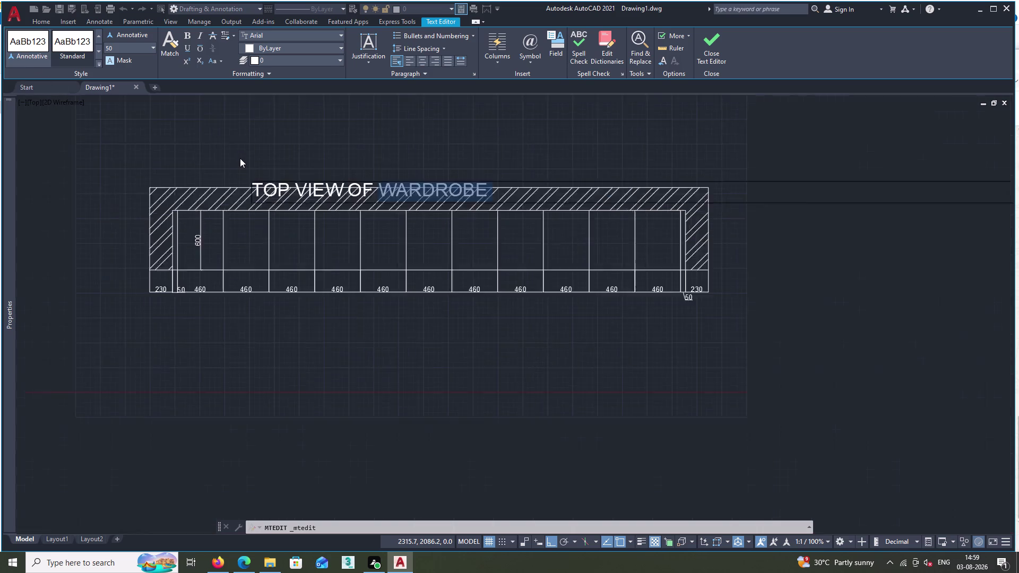
scroll(down, 3)
double_click(268, 151)
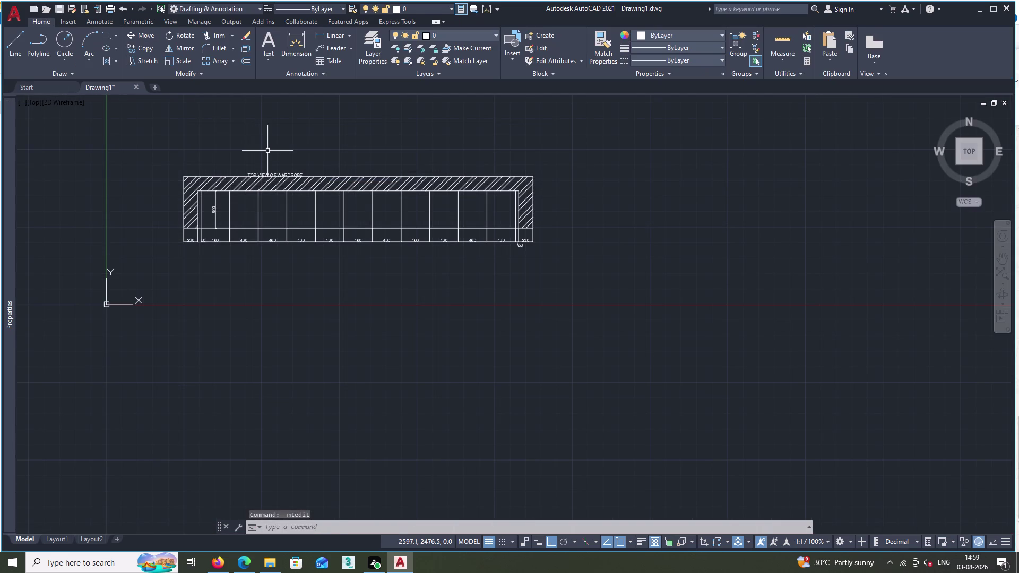
double_click(276, 174)
drag(276, 175, 289, 159)
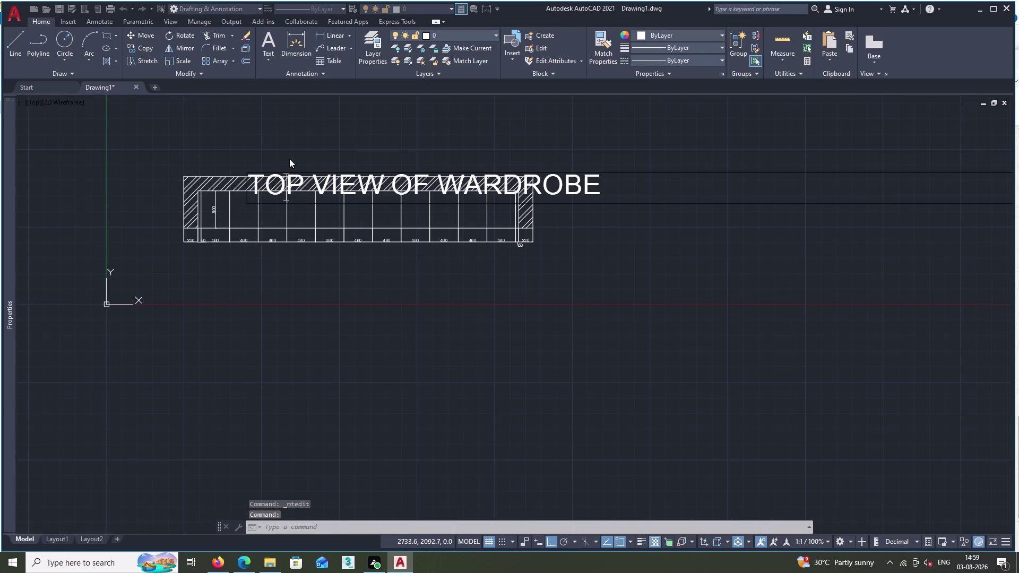
drag(289, 160, 290, 159)
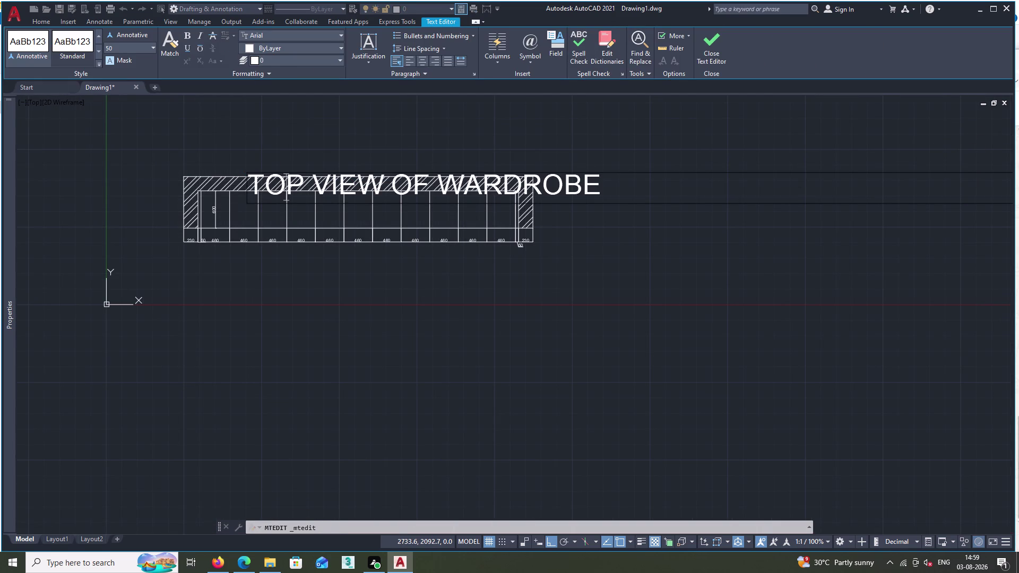
double_click(180, 152)
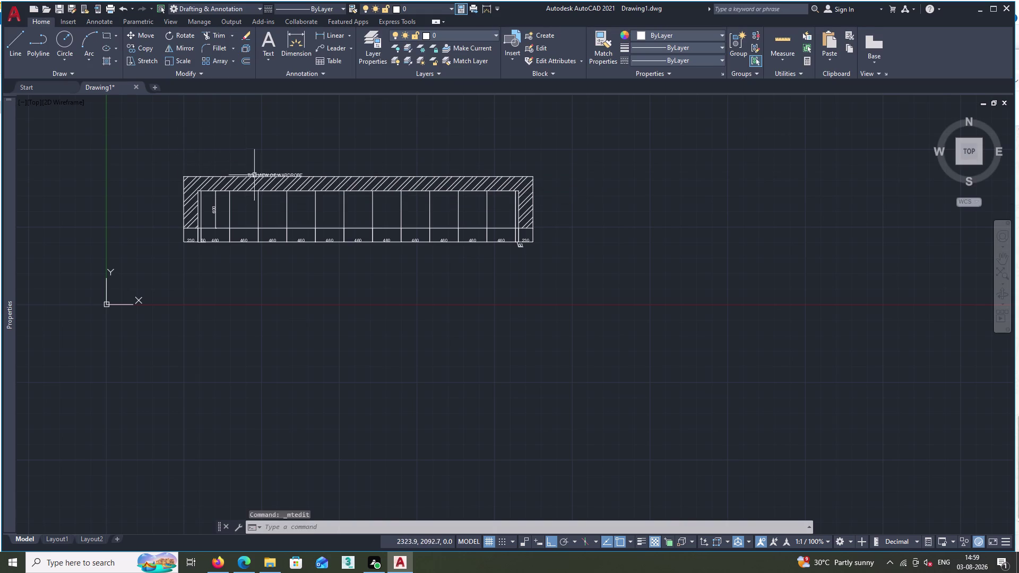
scroll(up, 3)
scroll(up, 3)
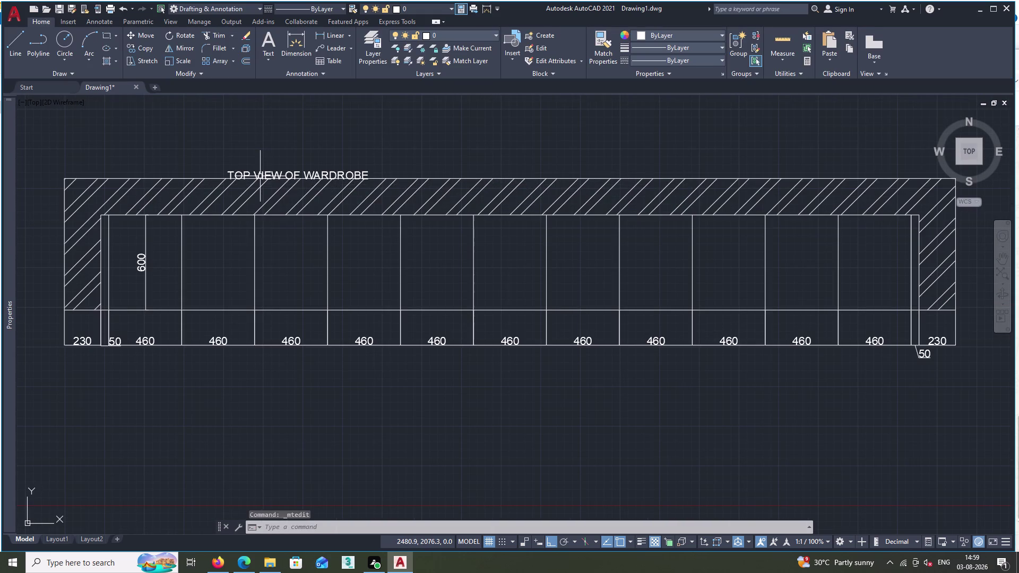
Start the COPY command (CO) and select the title text.
key(c)
text(O)
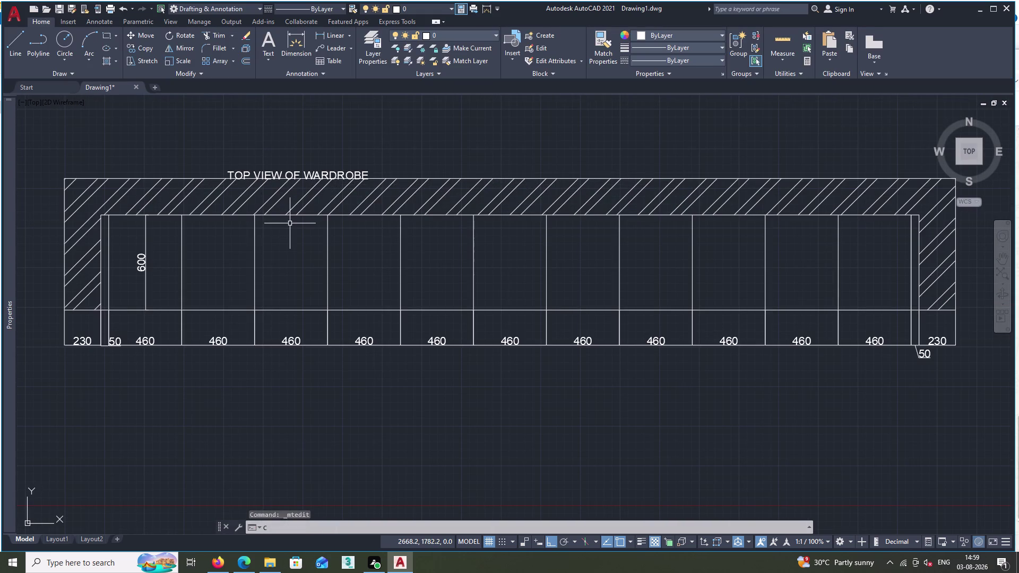
key(space)
click(291, 175)
Place a copy of the title above the wardrobe with Ortho turned off.
right_click(291, 175)
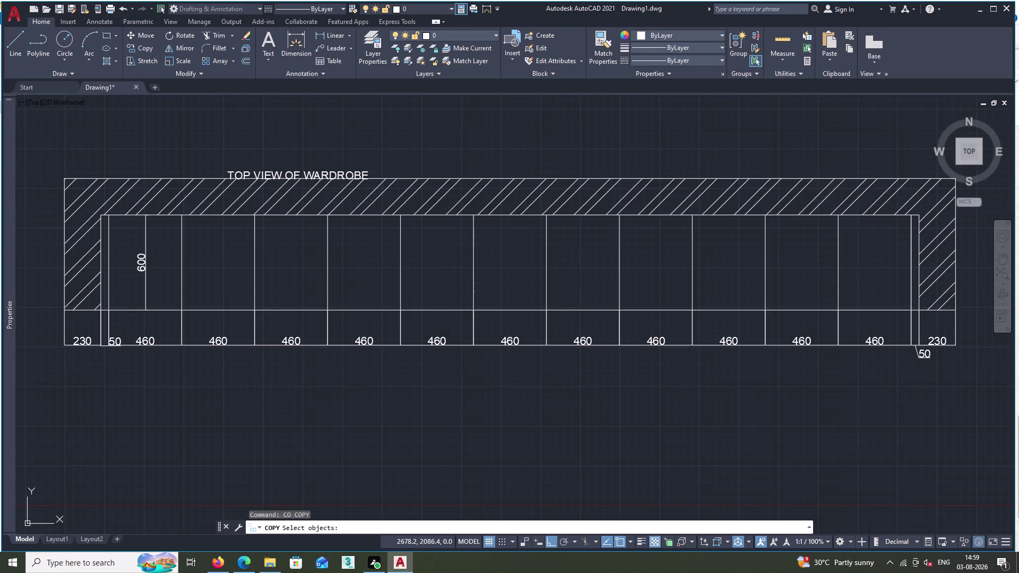
click(291, 175)
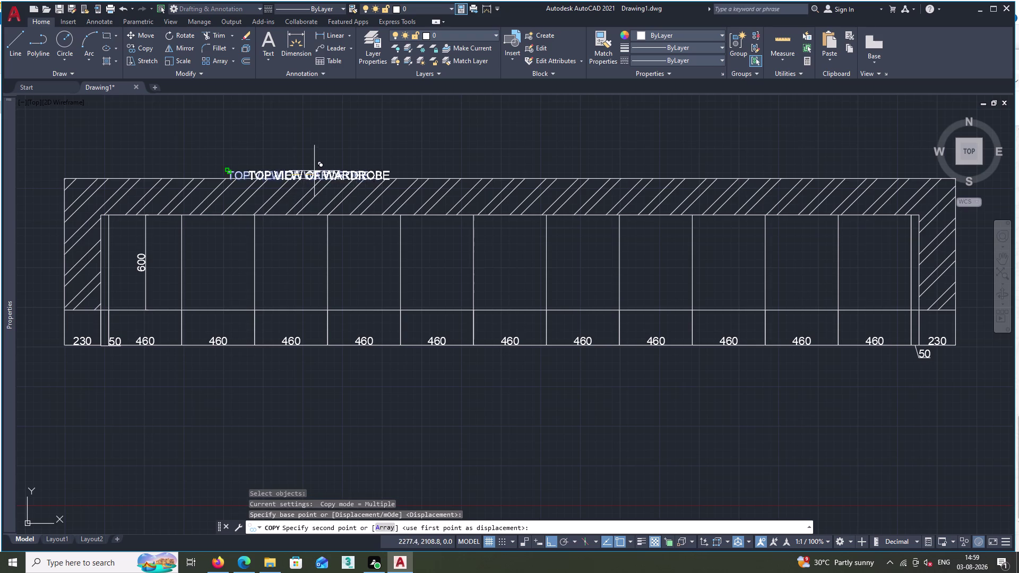
middle_drag(376, 159, 379, 152)
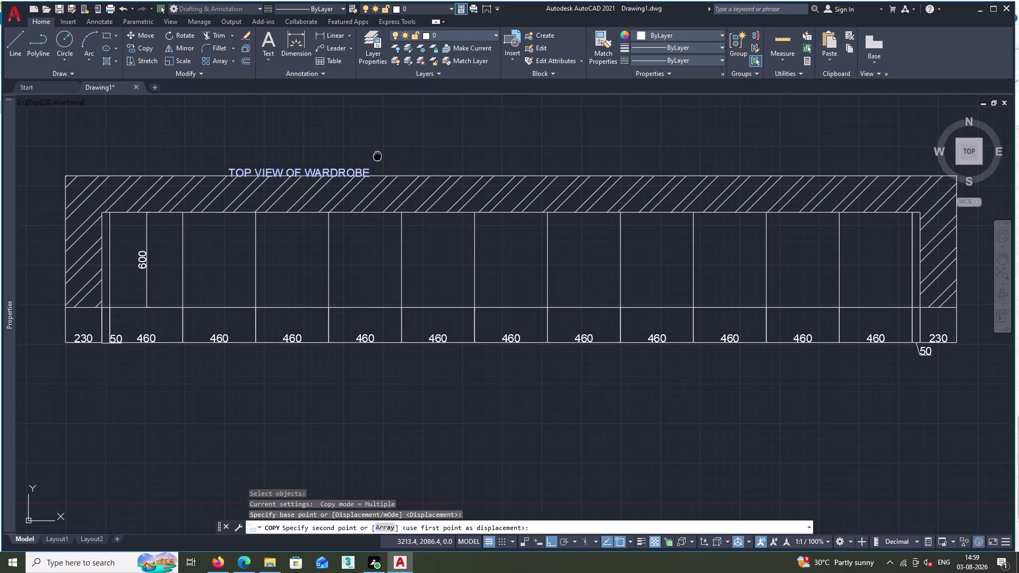
middle_drag(379, 152, 383, 138)
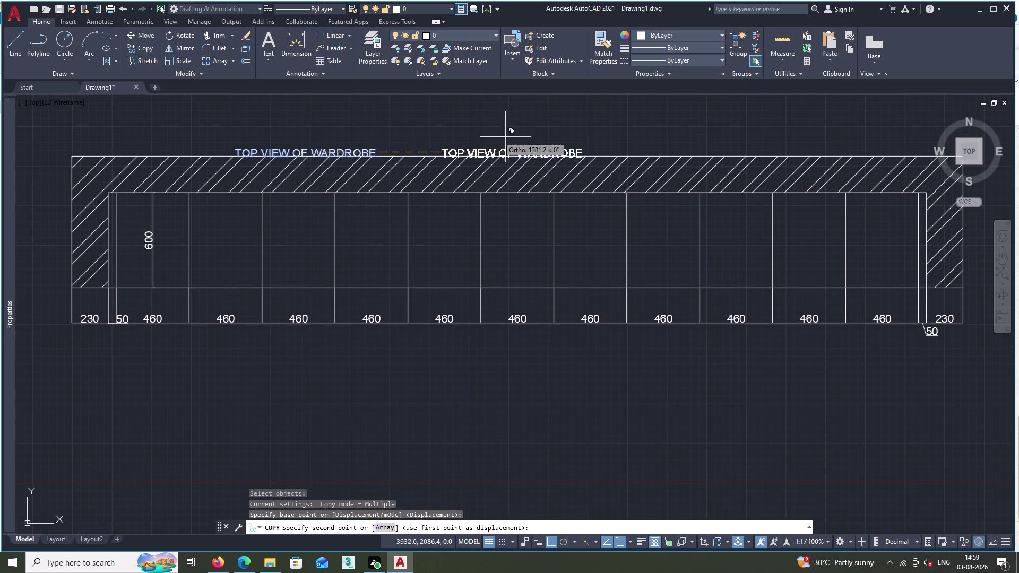
key(F8)
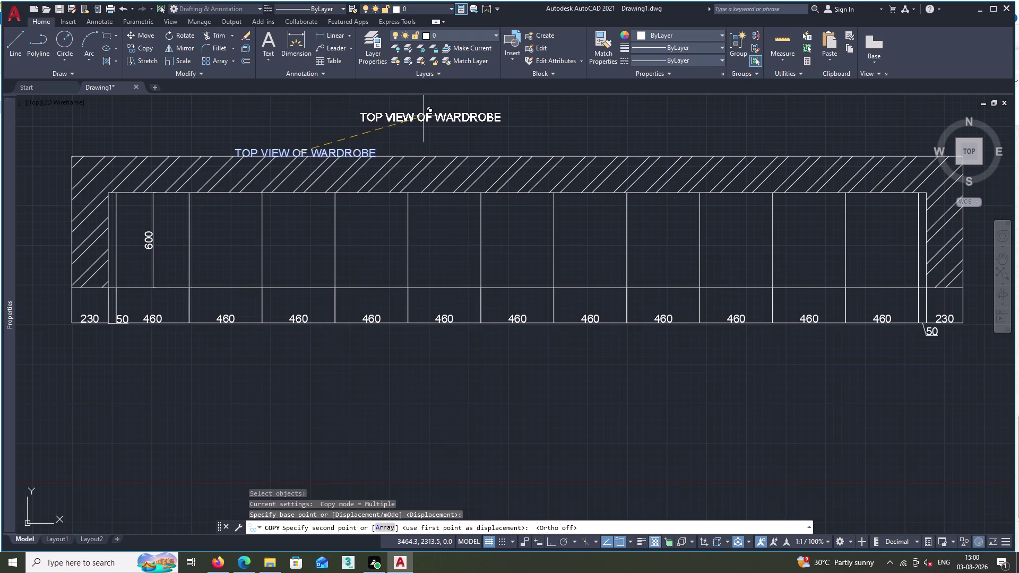
click(423, 116)
key(Escape)
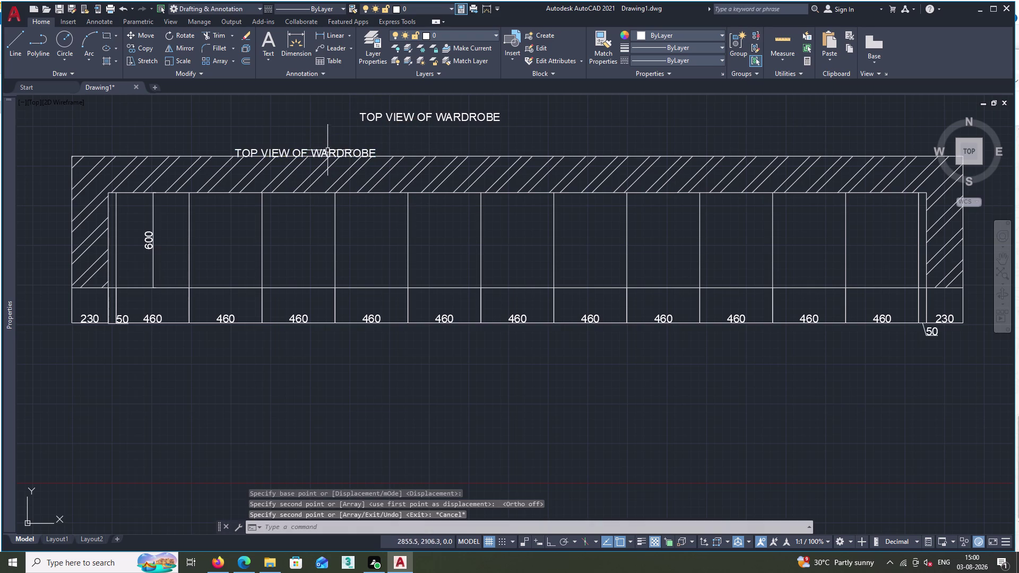
Erase the original title from the hatched top band.
click(328, 152)
key(Delete)
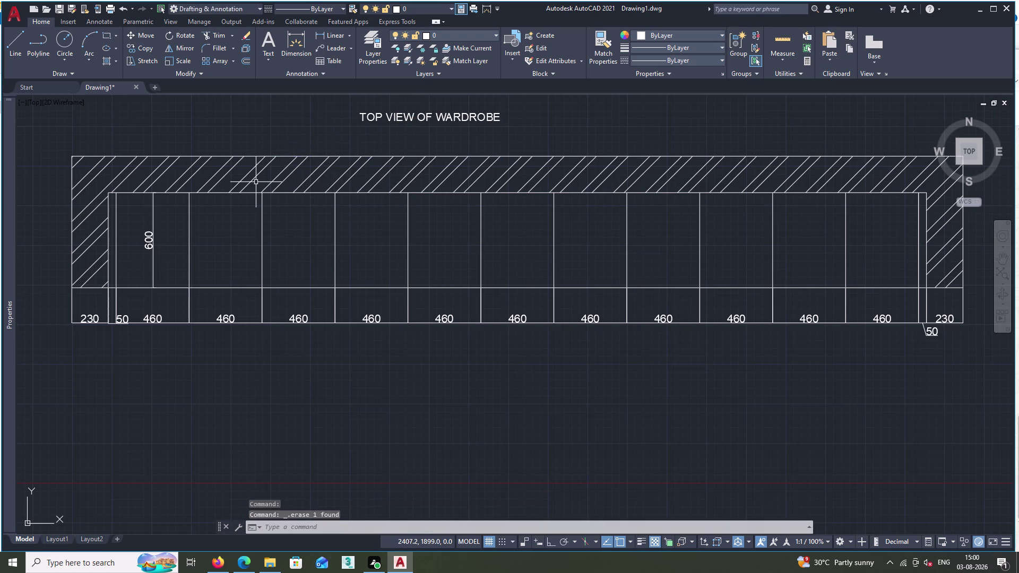
scroll(down, 3)
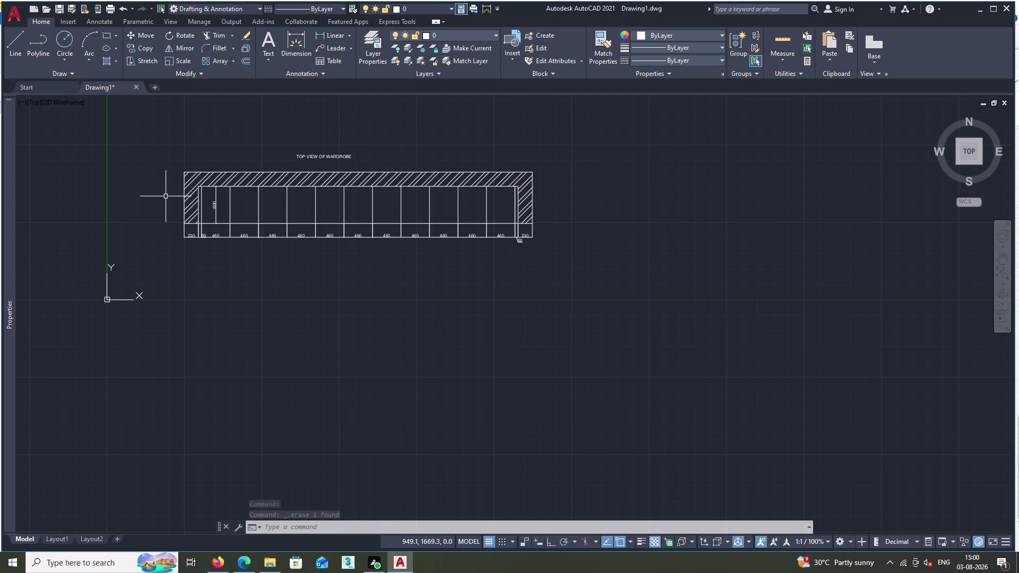
key(ctrl+p)
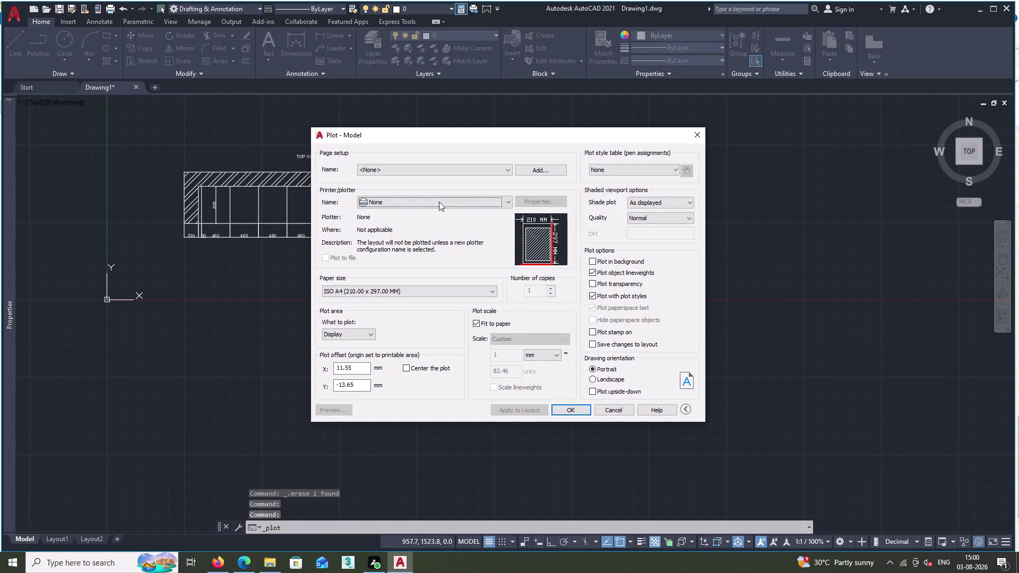
Set the plotter to AutoCAD PDF (High Quality Print) after trying a window plot area.
click(460, 204)
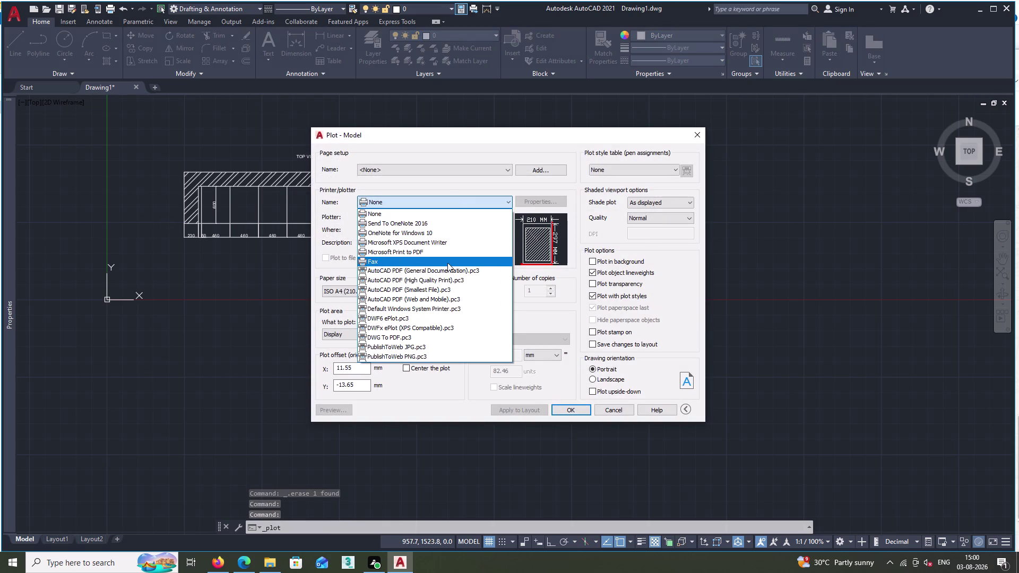
click(453, 278)
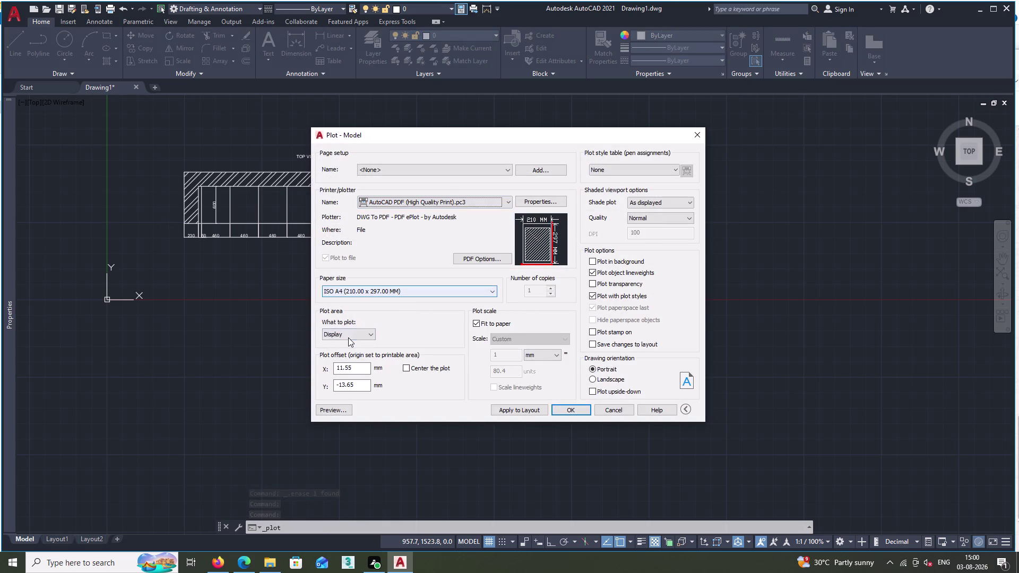
double_click(348, 337)
click(354, 333)
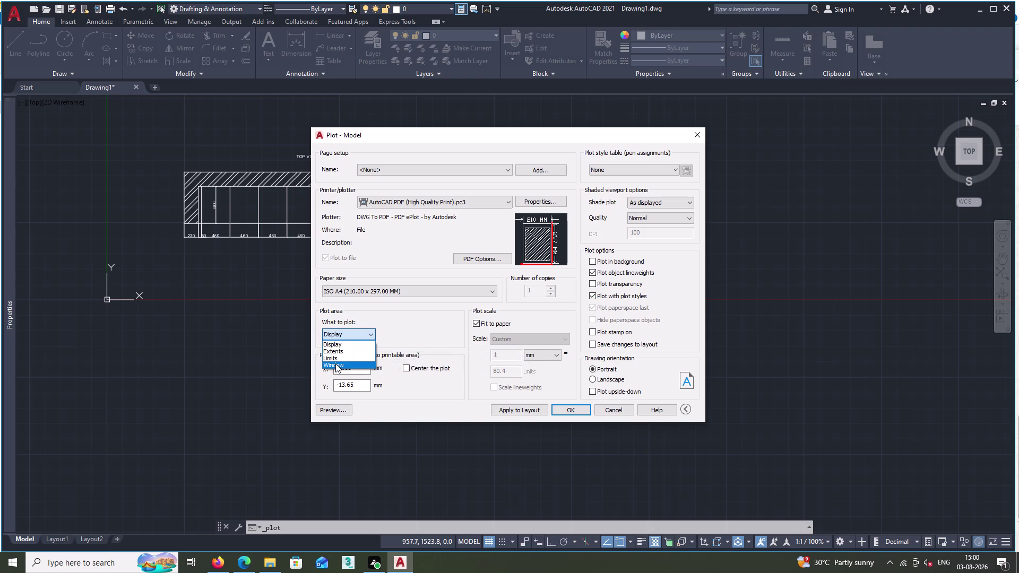
click(335, 364)
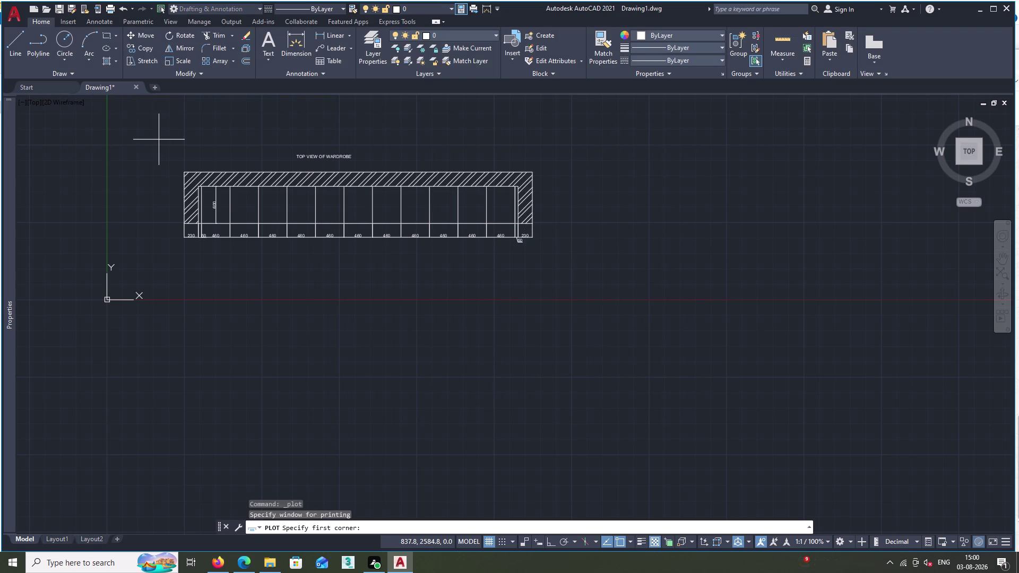
key(ctrl+p)
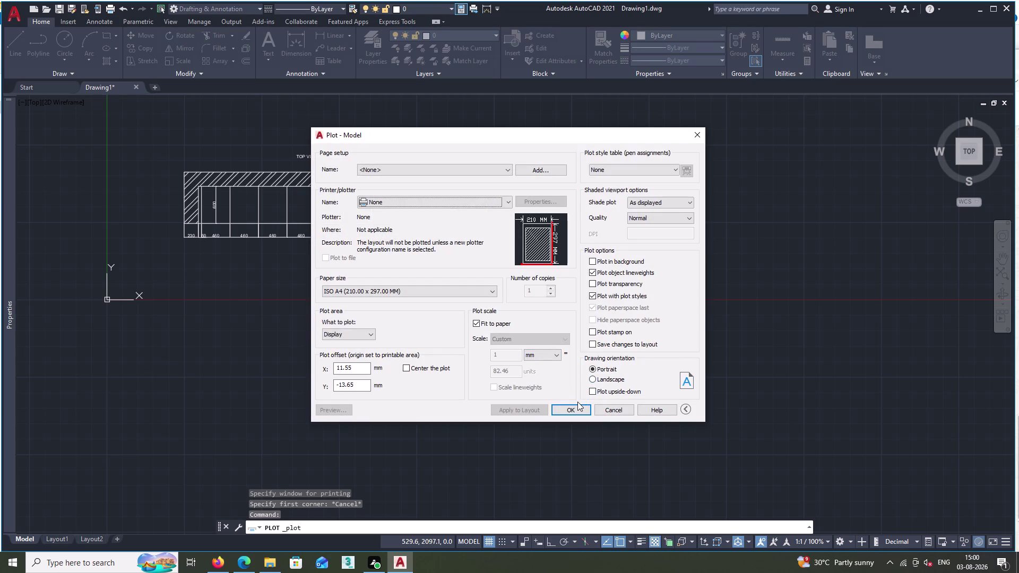
click(369, 334)
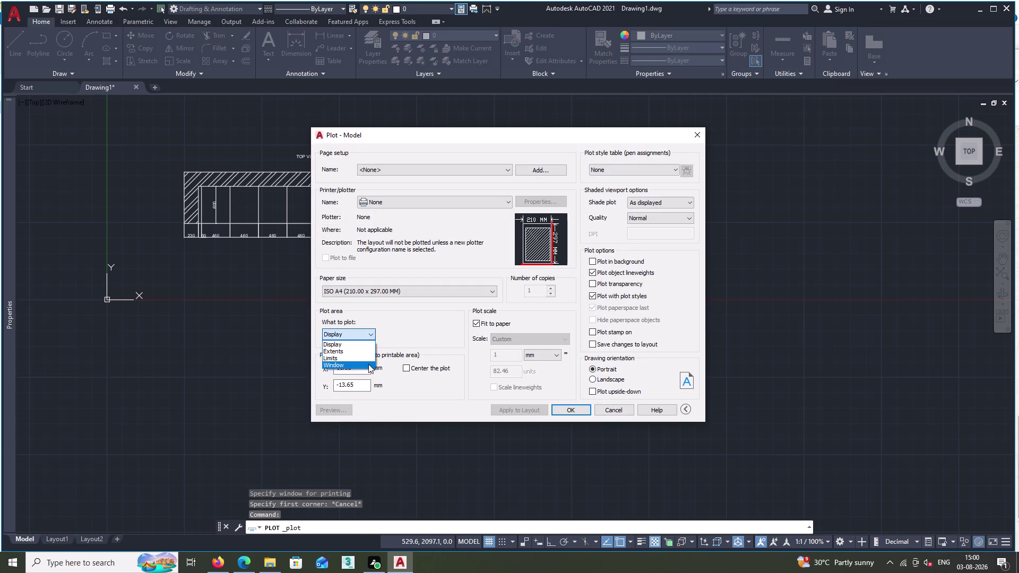
double_click(369, 364)
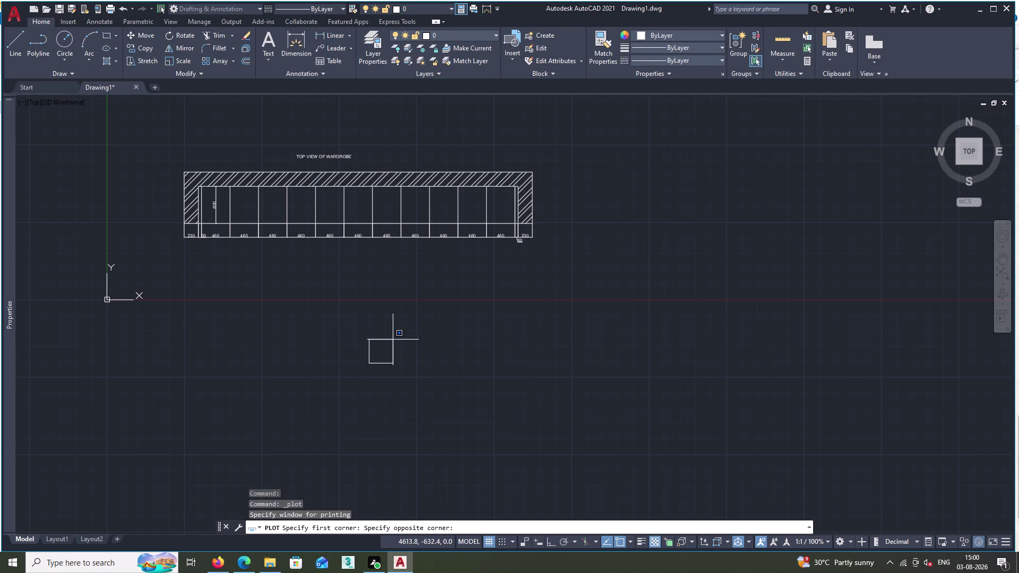
key(ctrl+p)
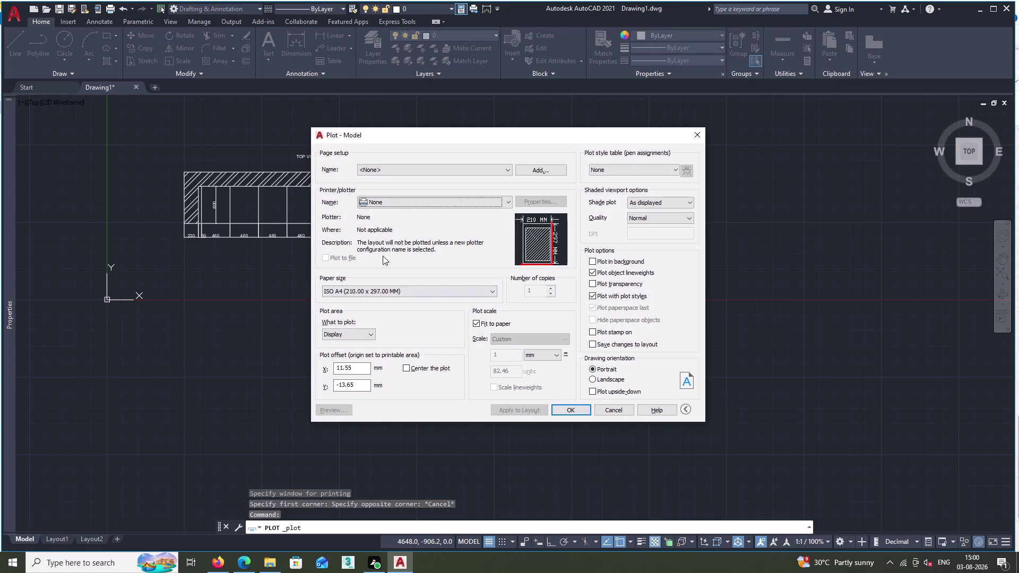
double_click(401, 203)
click(403, 202)
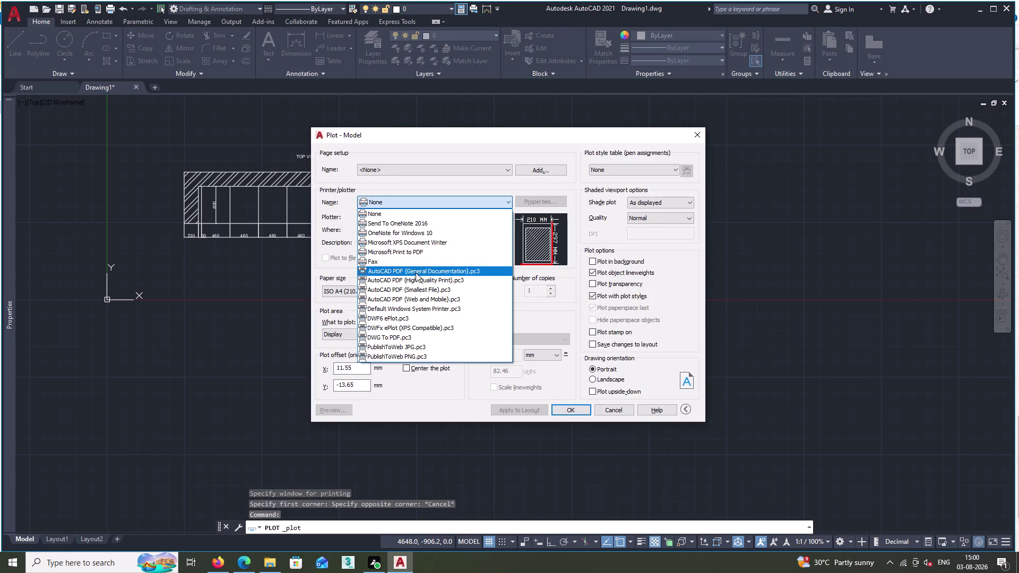
click(418, 280)
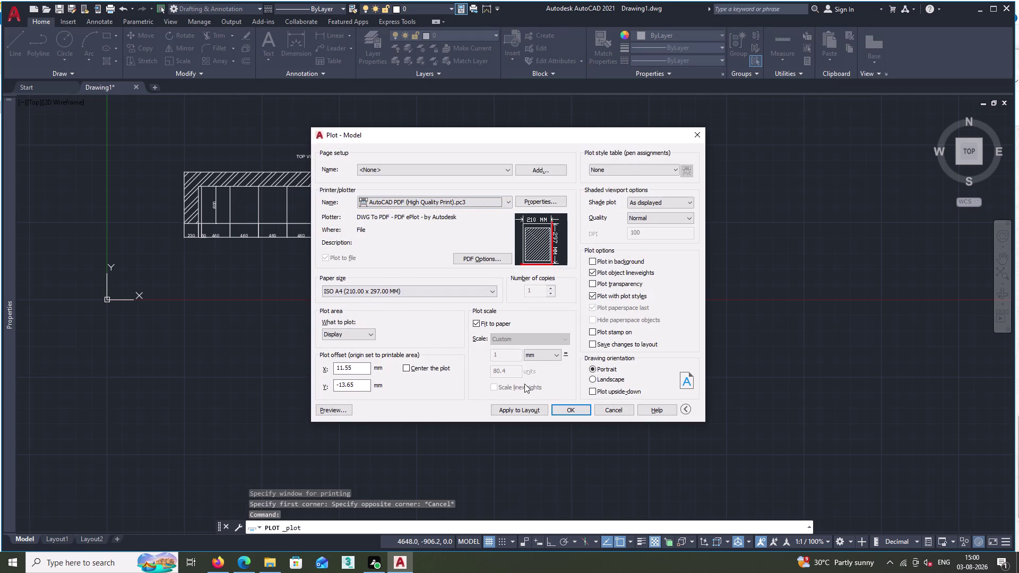
Plot the drawing and save the PDF under the name V1.
click(566, 411)
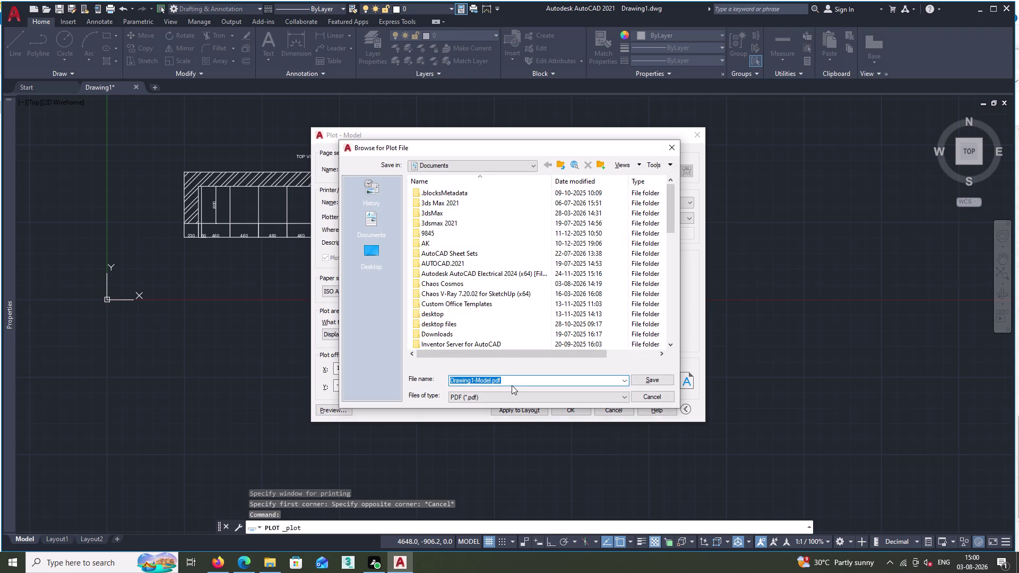
click(511, 381)
key(BackSpace)
key(BackSpace)
key(BackSpace)
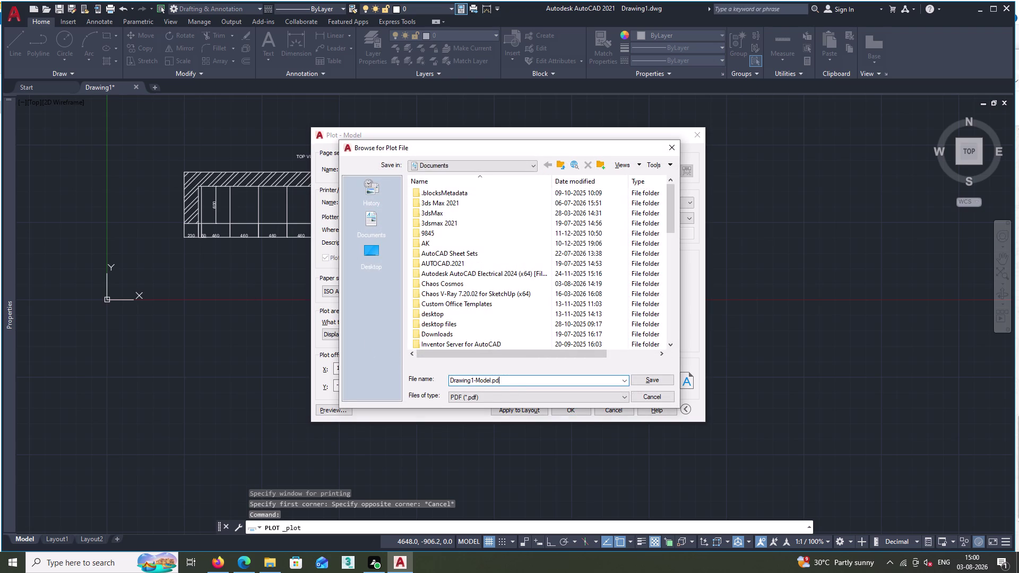
text(V)
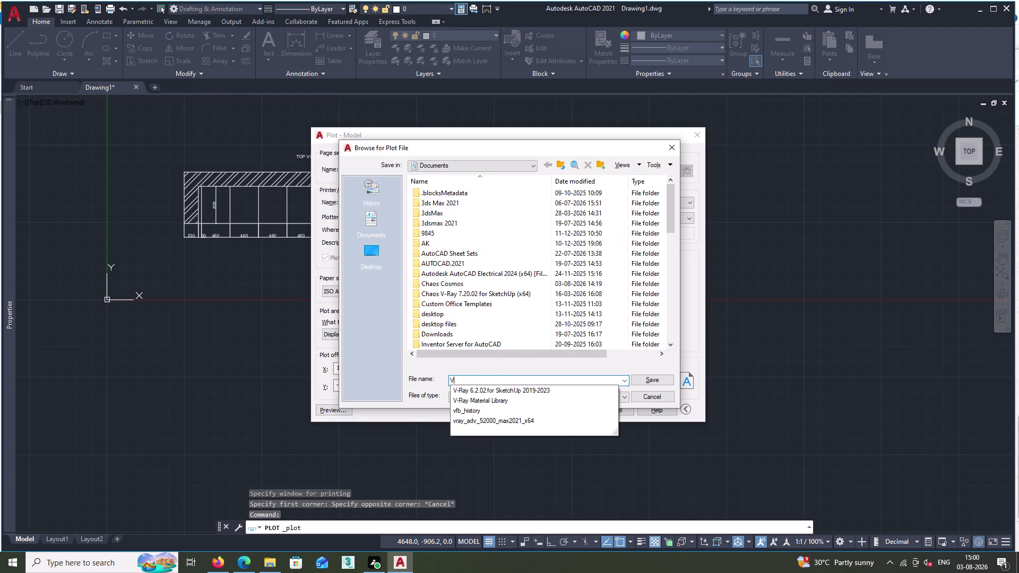
text(1)
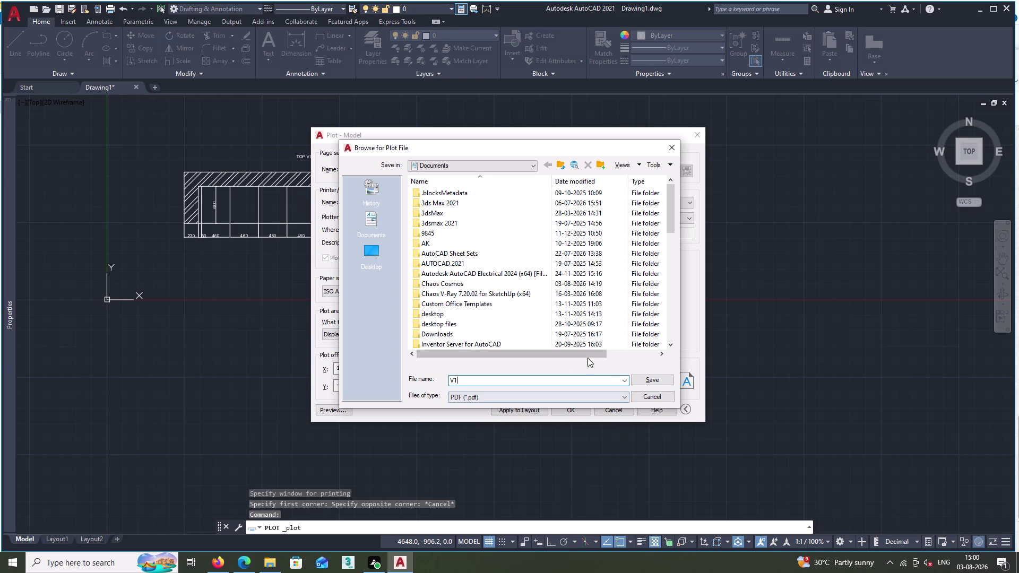
click(649, 380)
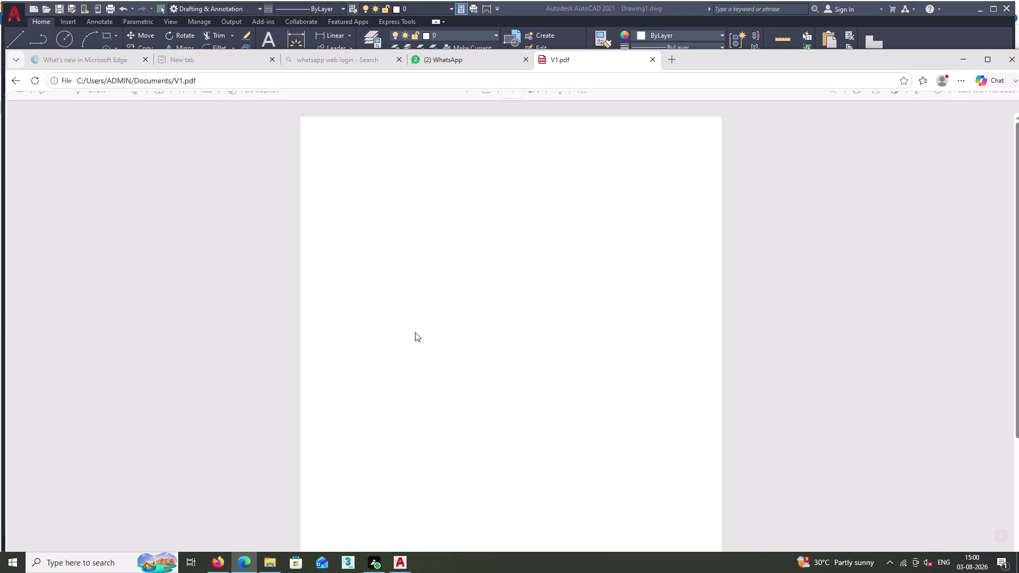
Scroll through the plotted V1 PDF in Edge.
scroll(down, 3)
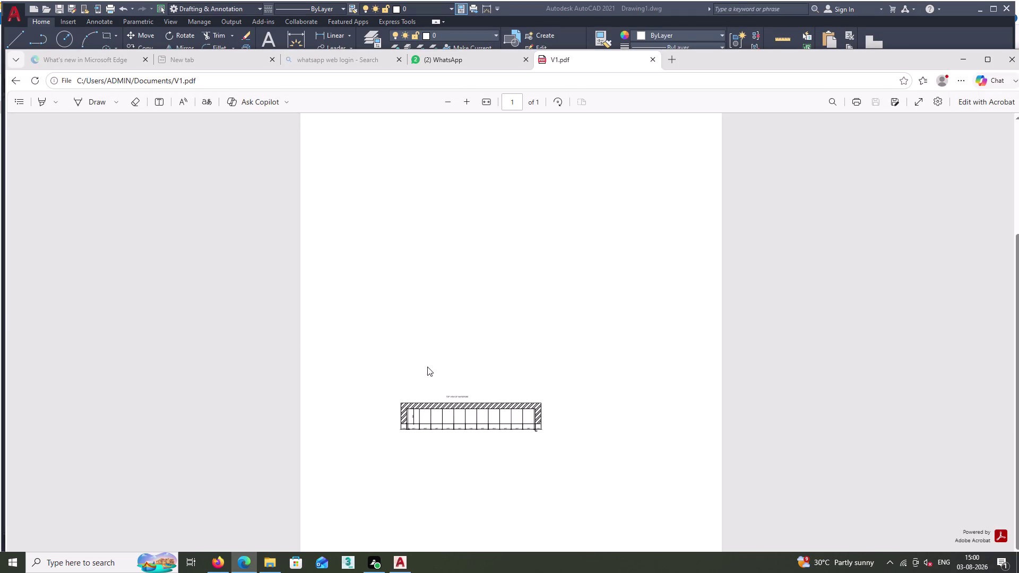
scroll(up, 3)
scroll(down, 3)
scroll(up, 3)
scroll(down, 3)
middle_click(455, 444)
double_click(464, 470)
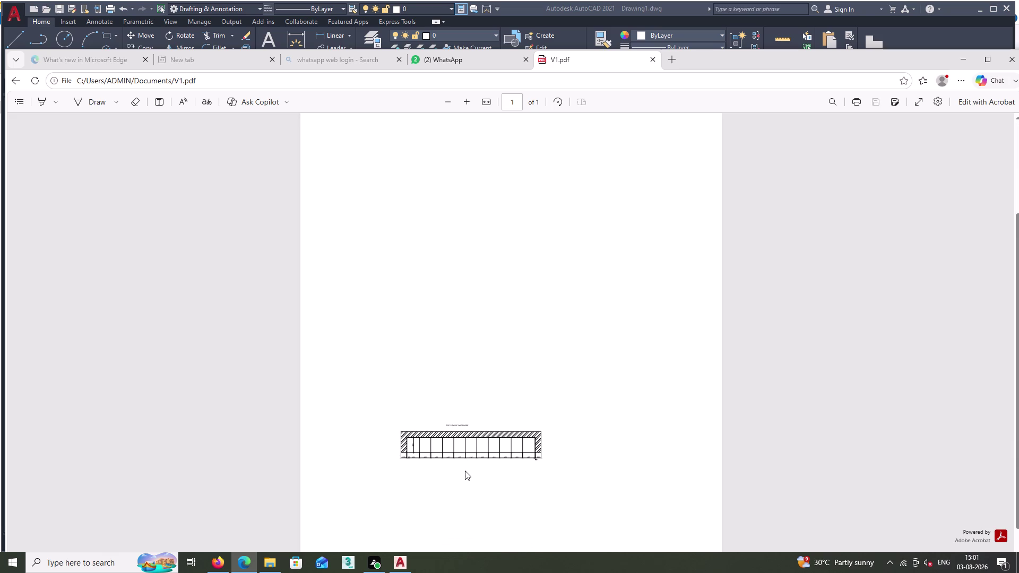
scroll(up, 3)
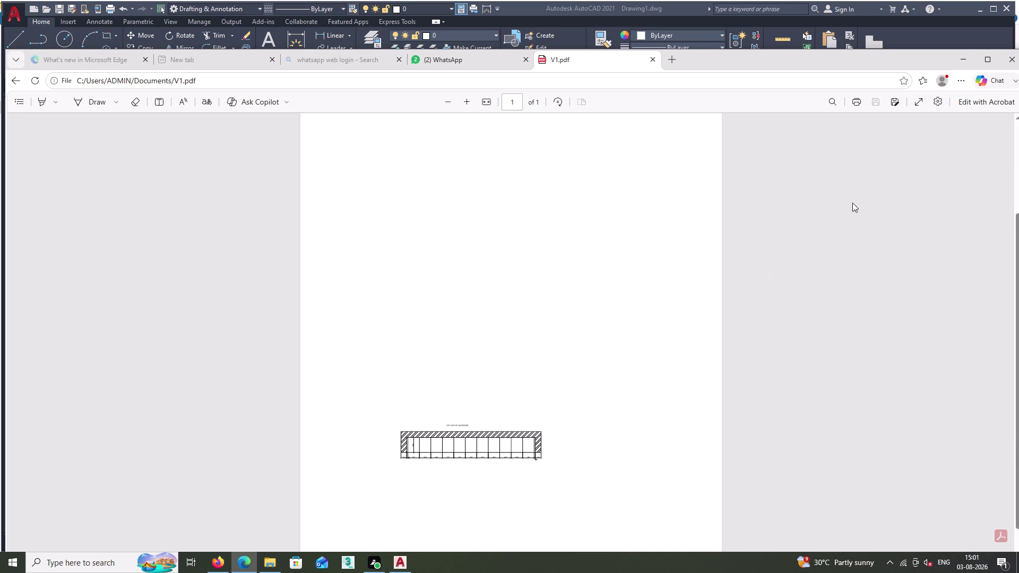
Save a copy of the V1 PDF to the Desktop and return to AutoCAD.
double_click(896, 102)
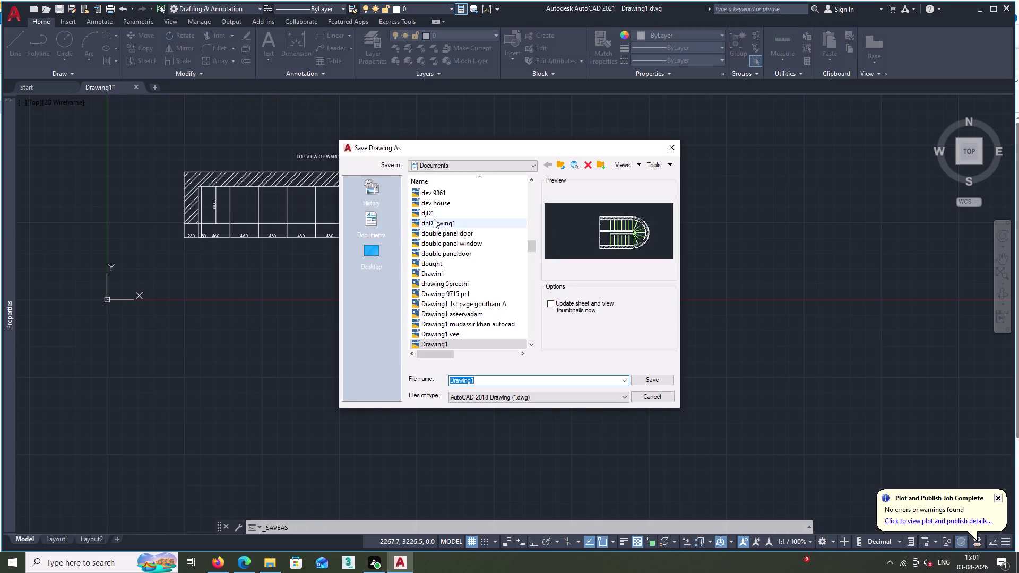
Save the wardrobe drawing as V1.dwg in the Documents folder using Save As.
click(368, 217)
click(479, 381)
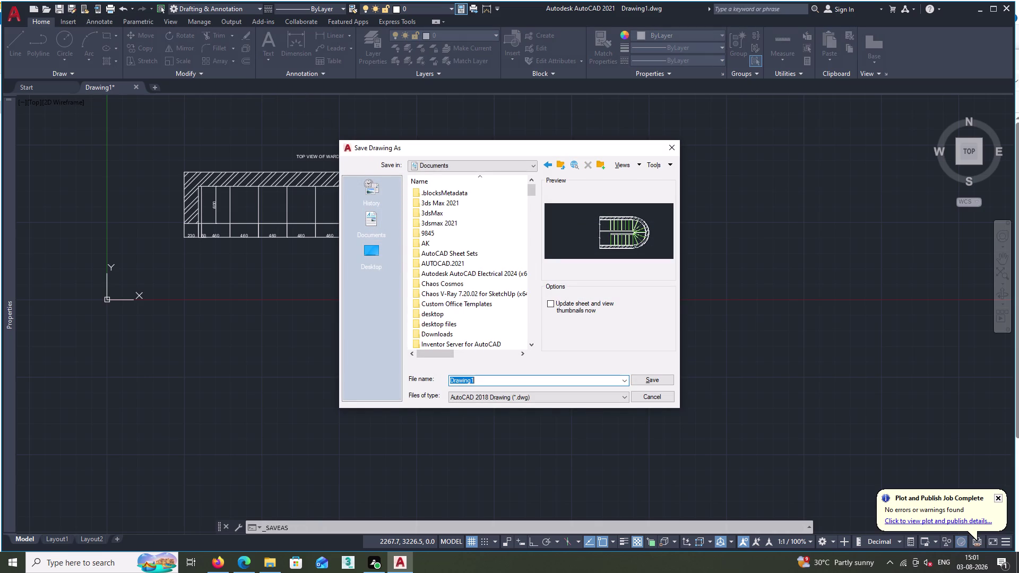
key(BackSpace)
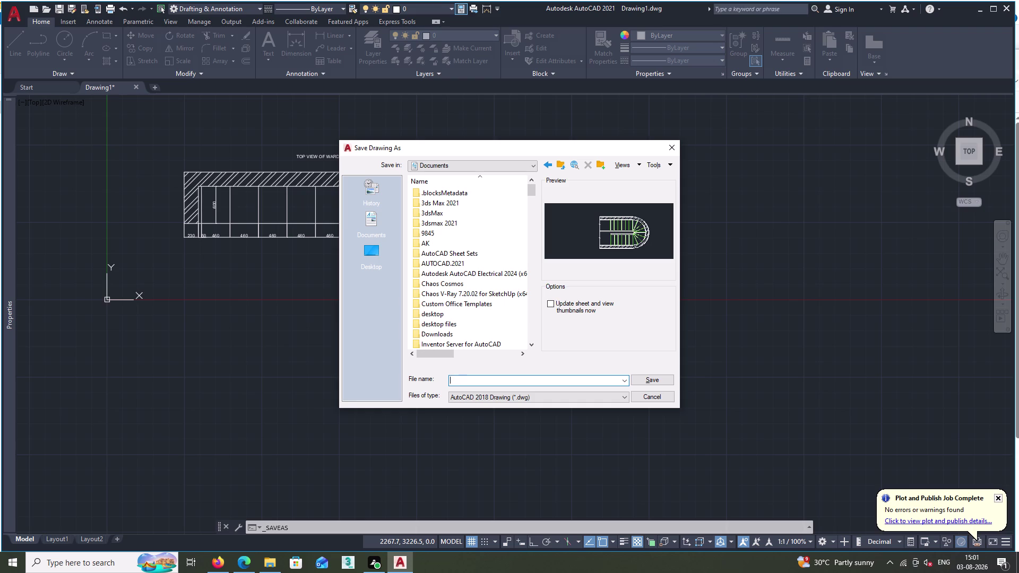
text(V1)
click(664, 376)
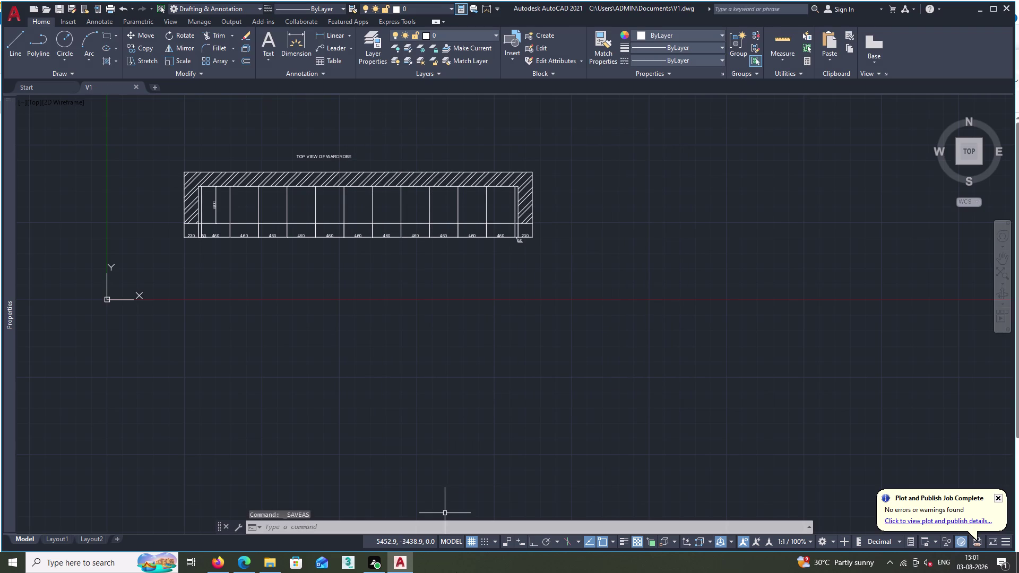